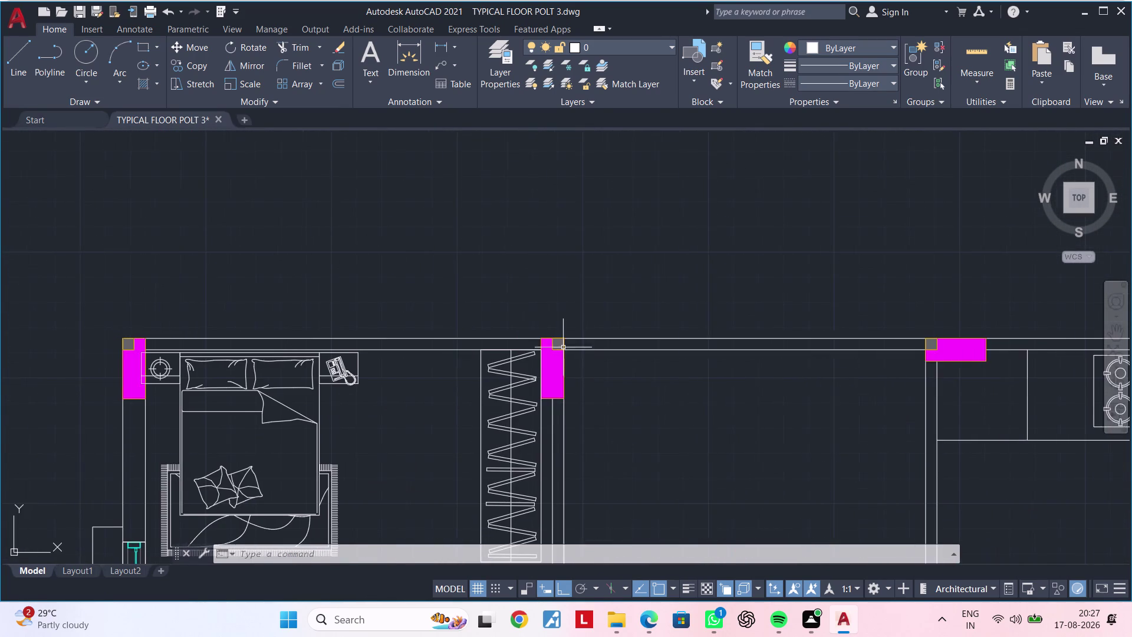
Draw a trial line down from the column corner, then abandon it.
scroll(up, 3)
key(Escape)
key(Escape)
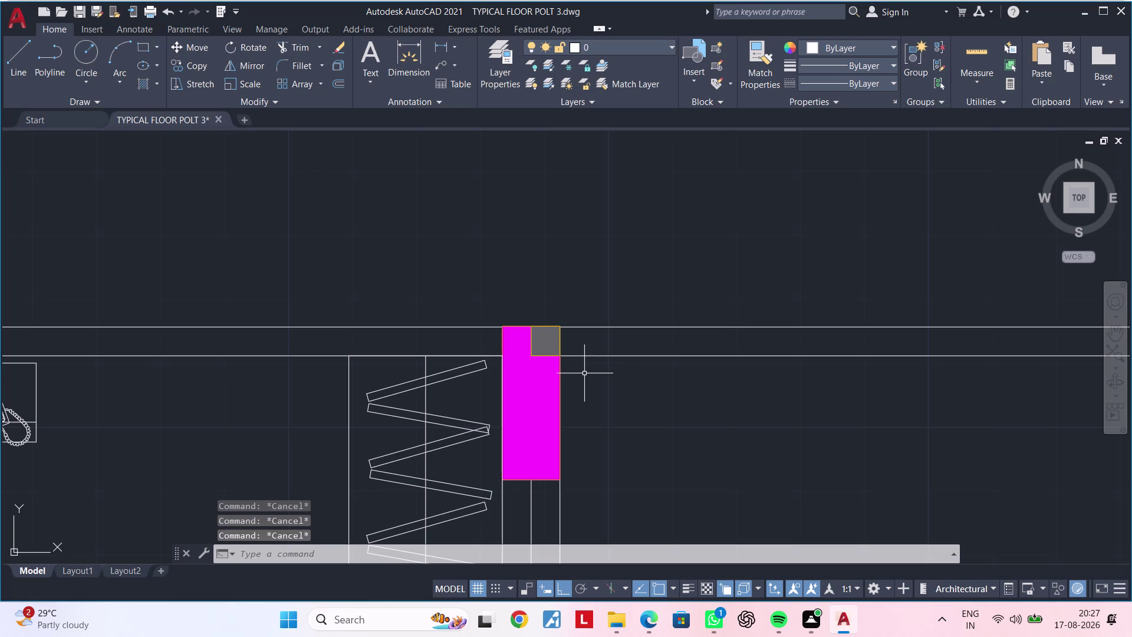
key(Escape)
key(Escape)
key(Escape)
text(L)
key(space)
scroll(up, 3)
click(546, 302)
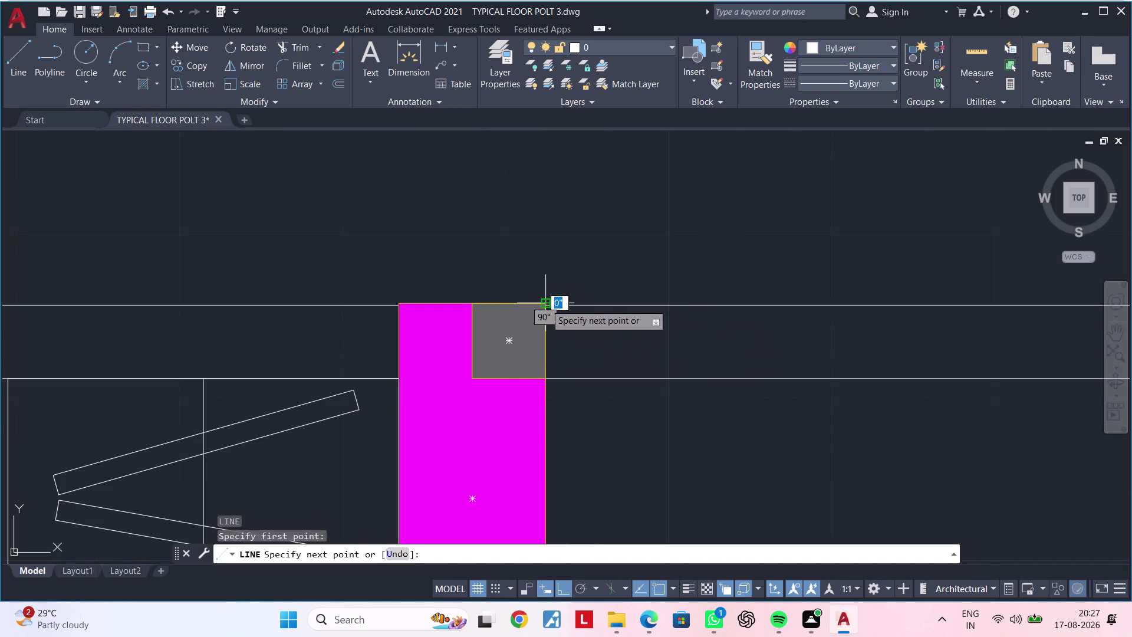
click(548, 382)
key(Escape)
Select the column and its fill for a move, then cancel it.
scroll(up, 3)
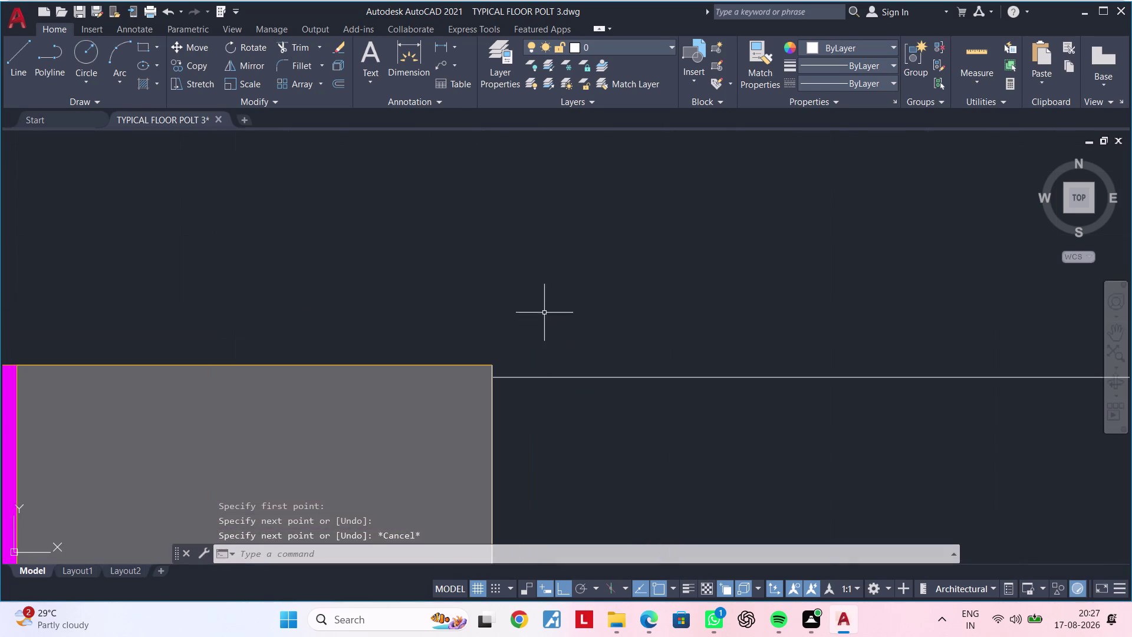
scroll(down, 3)
middle_drag(509, 353, 566, 327)
scroll(down, 3)
middle_drag(845, 456, 765, 354)
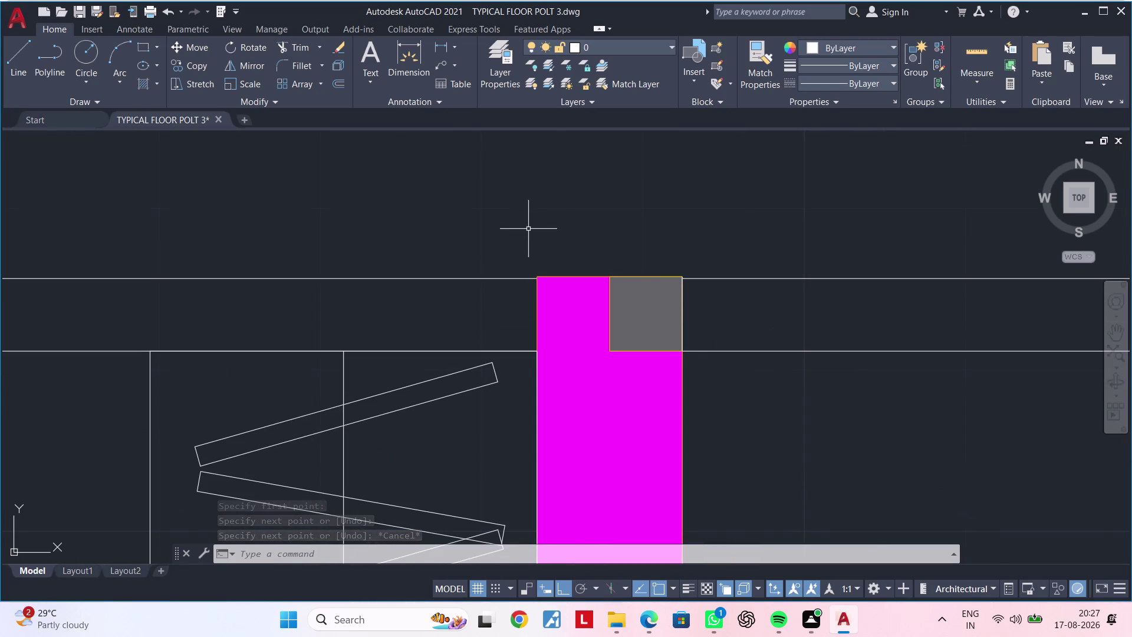
drag(529, 236, 532, 245)
middle_drag(683, 452, 656, 315)
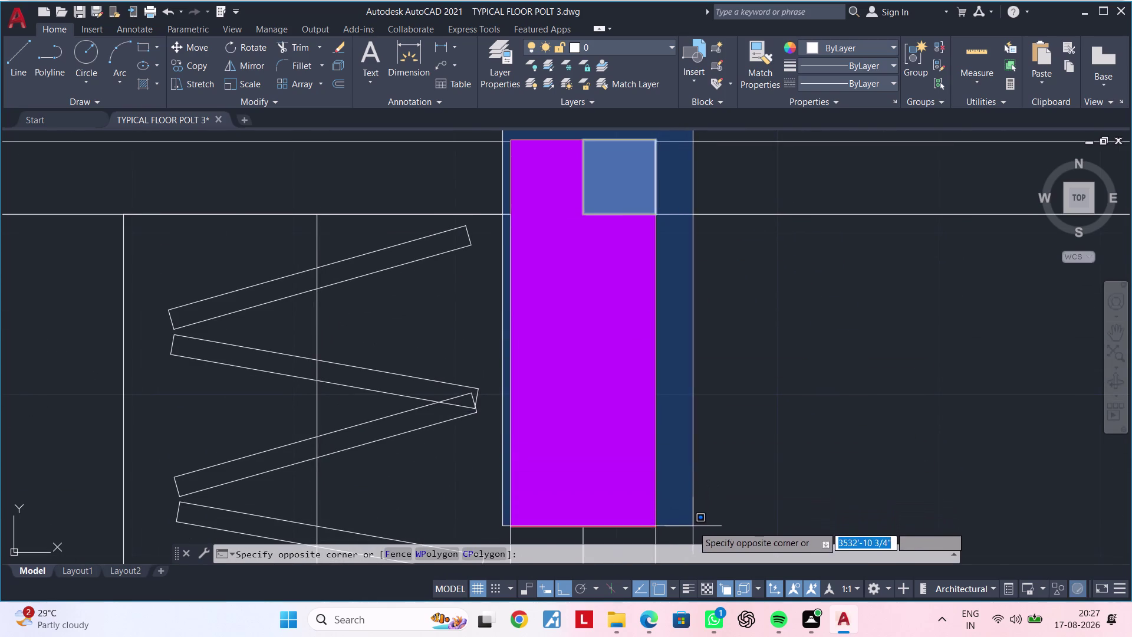
click(695, 534)
key(m)
key(space)
middle_drag(716, 333, 718, 383)
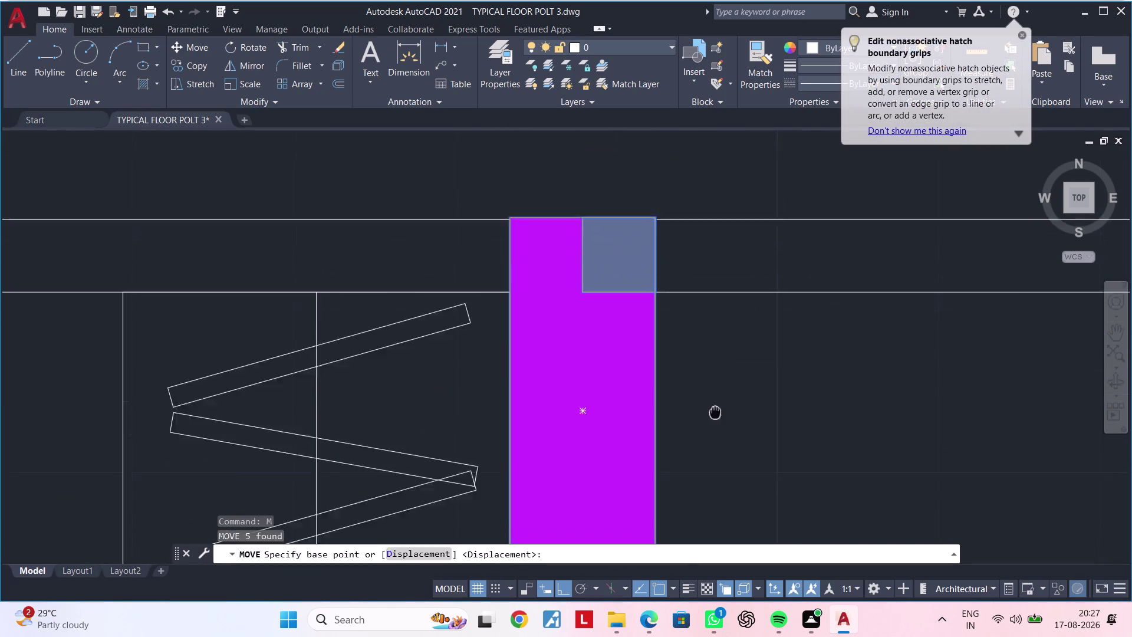
middle_drag(718, 382, 687, 563)
scroll(up, 3)
click(632, 367)
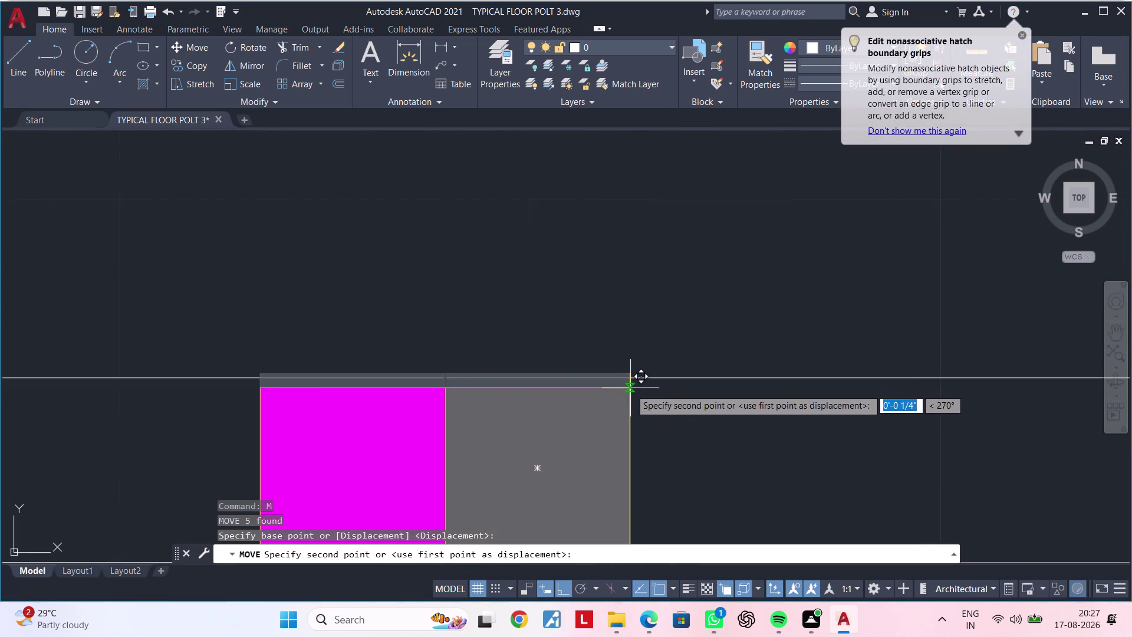
click(628, 375)
scroll(down, 3)
middle_drag(667, 414, 625, 287)
middle_drag(650, 366, 571, 387)
key(Escape)
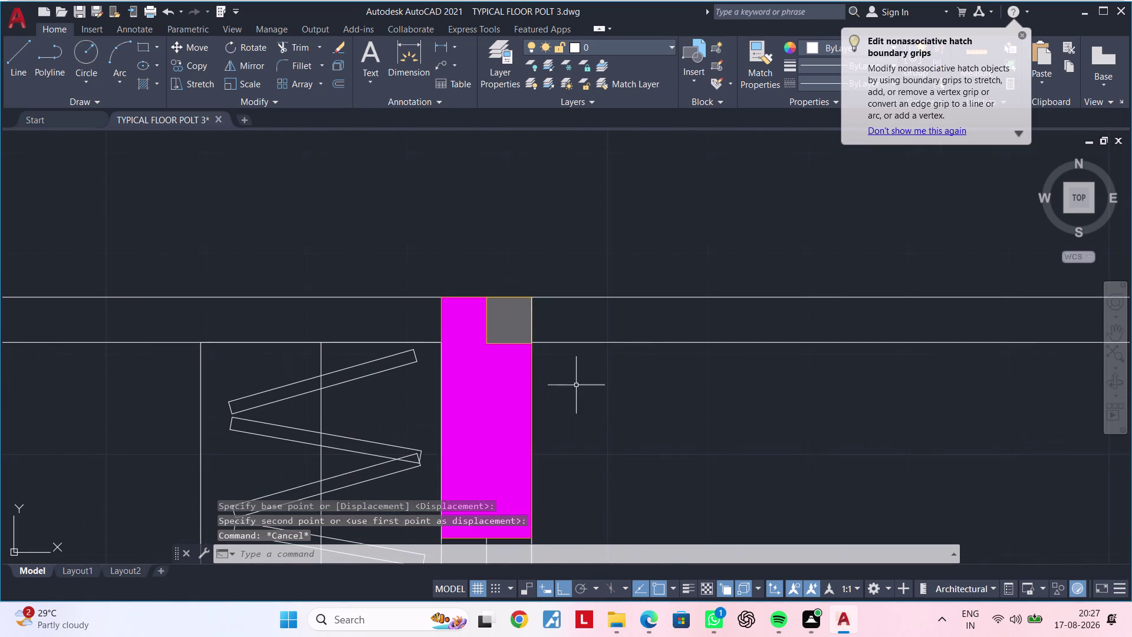
key(Escape)
Offset the wall line beside the column by 4 inches.
text(OF 4)
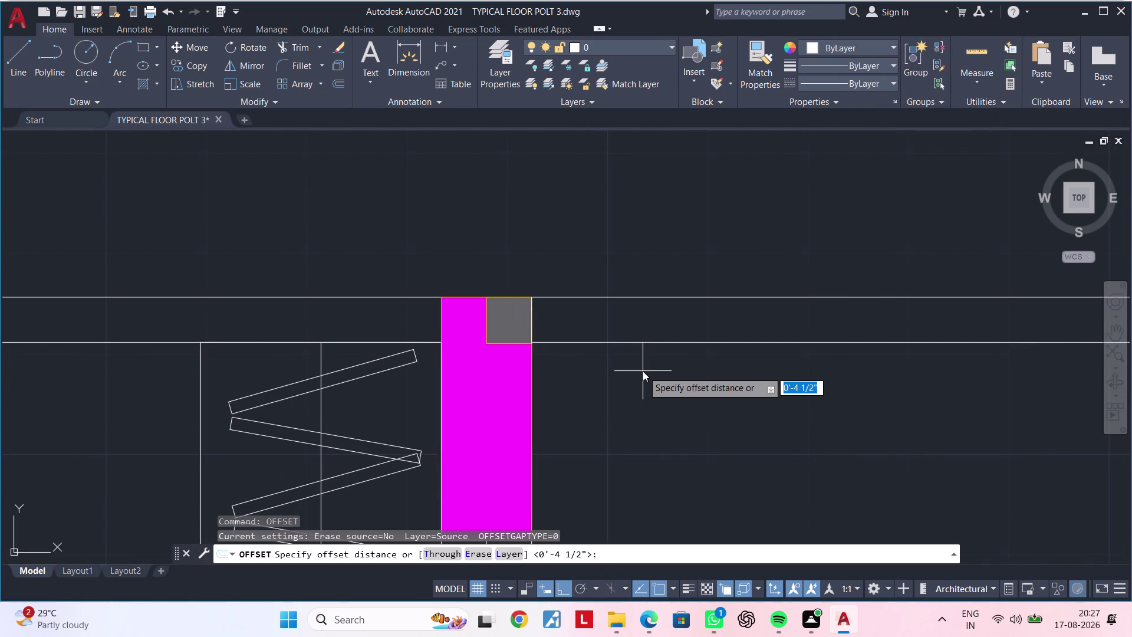
text(')
key(Return)
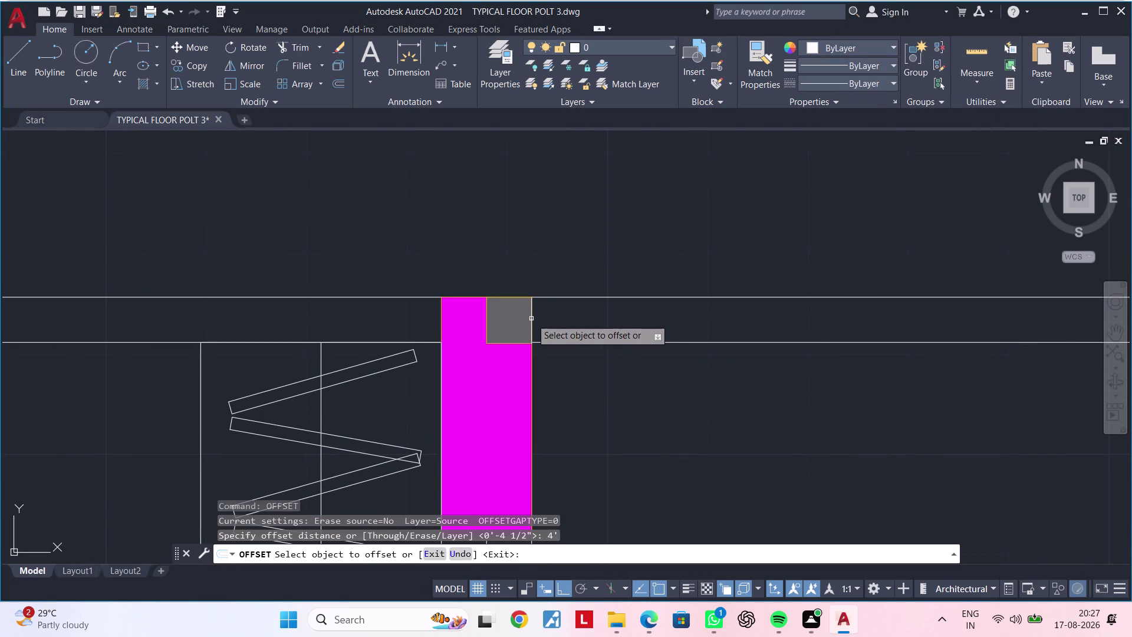
click(531, 318)
click(706, 322)
scroll(down, 3)
middle_drag(633, 327, 498, 327)
key(Escape)
key(Escape)
Trim the top wall lines beside the column with fences to form the opening.
text(TR)
key(space)
click(535, 290)
drag(536, 317, 537, 355)
click(536, 356)
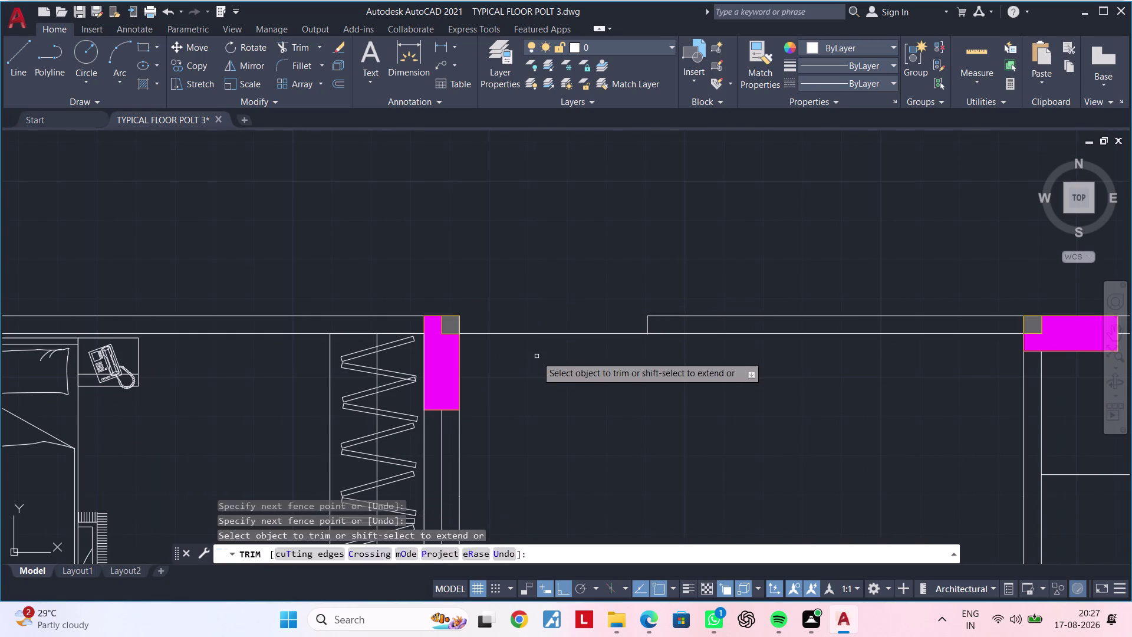
drag(537, 356, 549, 306)
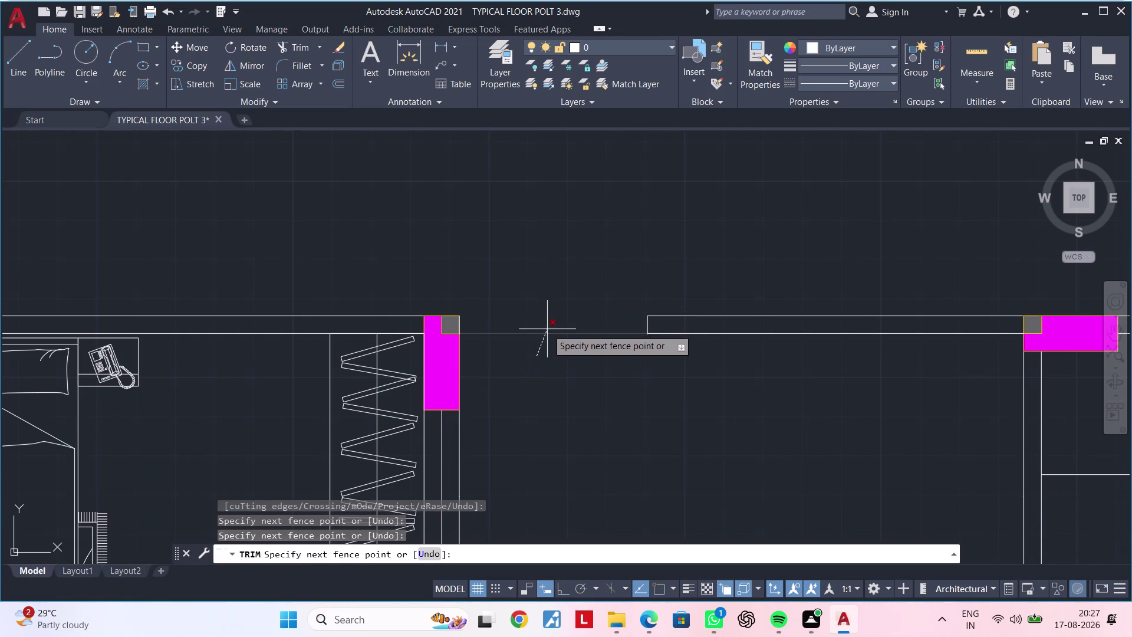
click(550, 297)
scroll(down, 3)
middle_drag(578, 361, 524, 339)
key(Escape)
key(Escape)
middle_drag(524, 338, 588, 318)
key(Escape)
scroll(down, 3)
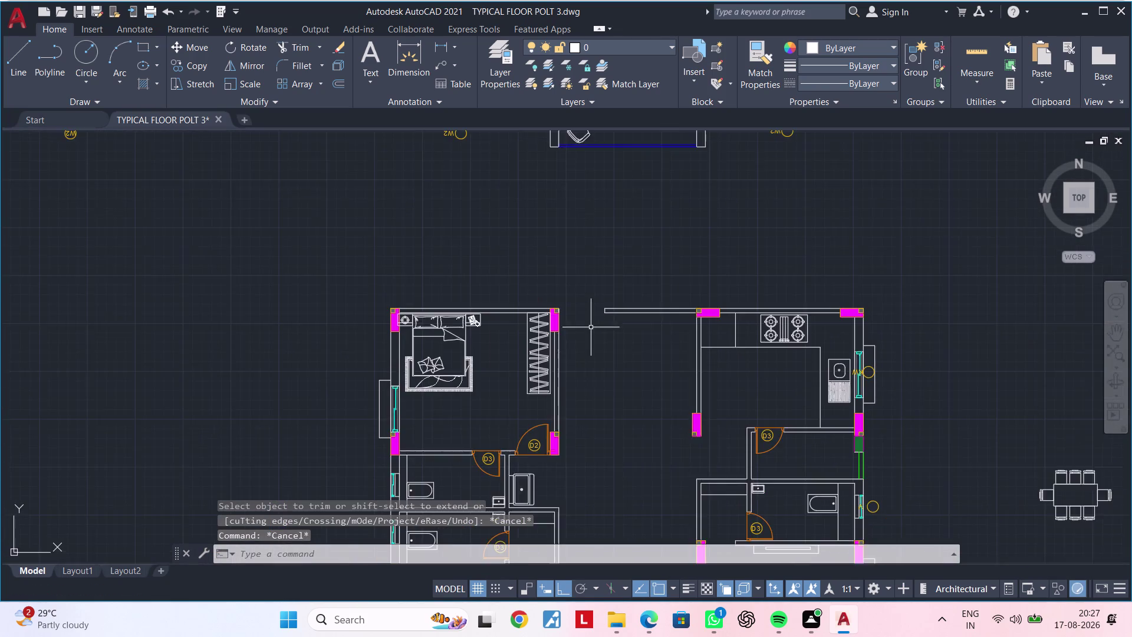
Move the D1 door and its tag into the top-wall opening beside the column.
middle_drag(592, 338, 583, 241)
scroll(down, 3)
middle_drag(615, 333, 607, 331)
scroll(up, 3)
scroll(up, 3)
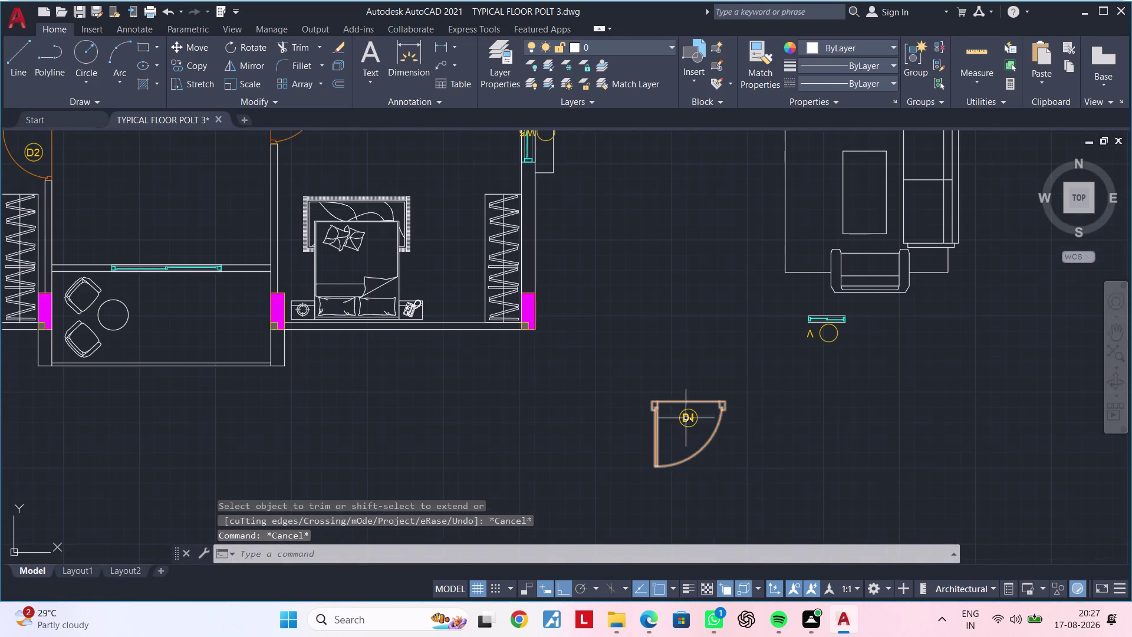
click(651, 385)
click(774, 489)
text(M)
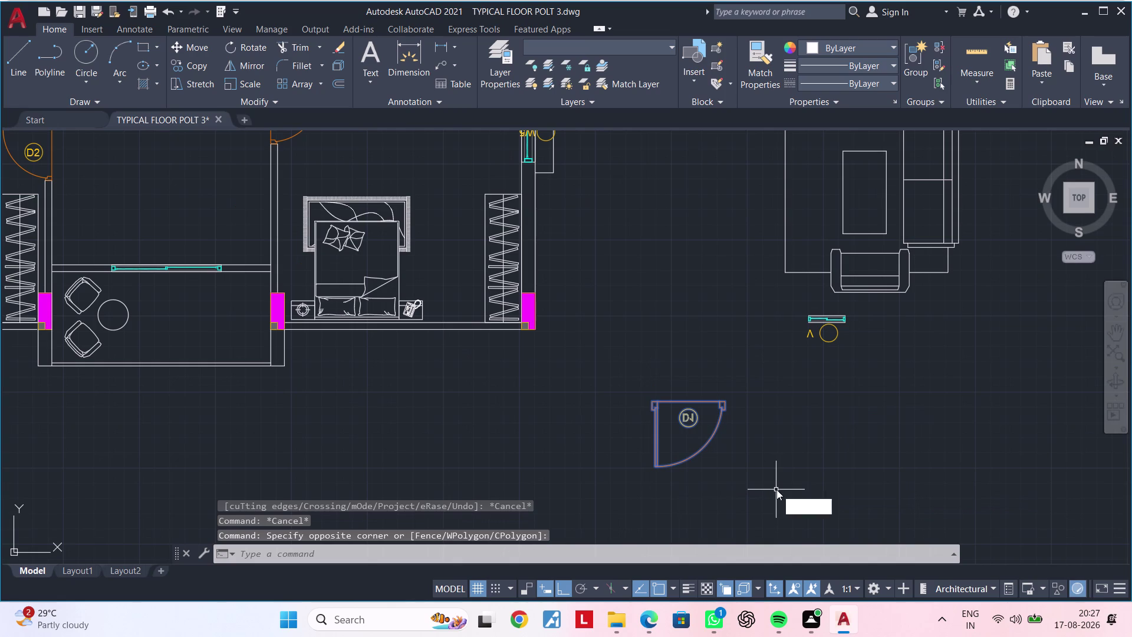
key(space)
scroll(up, 3)
click(715, 419)
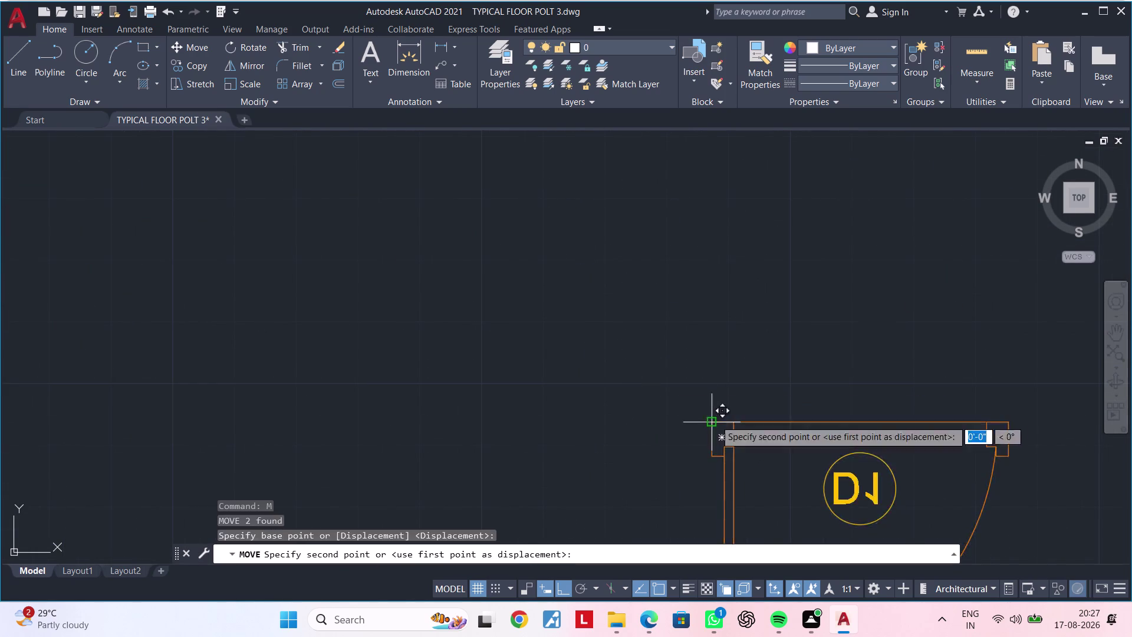
scroll(down, 3)
middle_drag(637, 372, 781, 508)
scroll(up, 3)
middle_drag(437, 249, 477, 347)
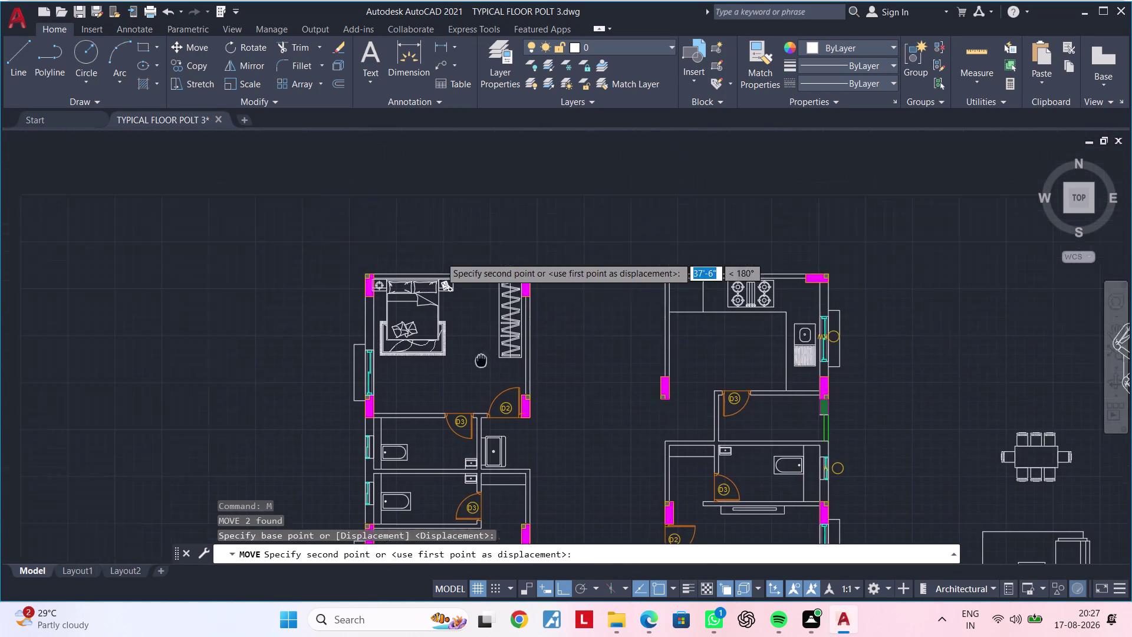
middle_drag(477, 347, 498, 390)
scroll(up, 3)
click(539, 302)
scroll(down, 3)
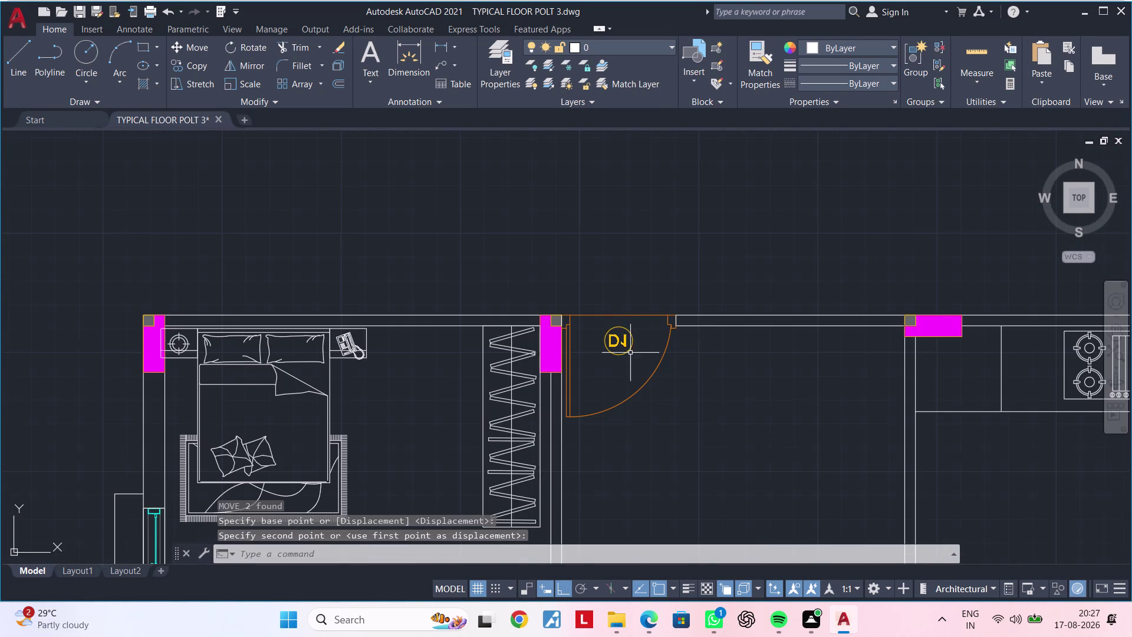
key(Escape)
Delete the D1 tag and pan out to show the whole flat.
scroll(up, 3)
double_click(626, 343)
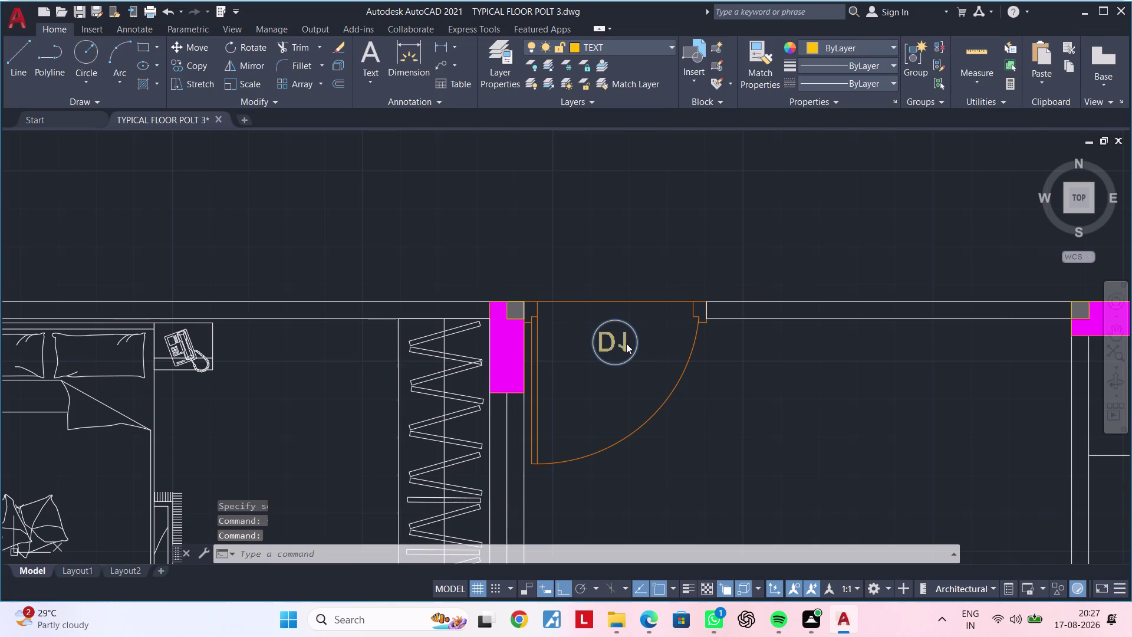
key(Escape)
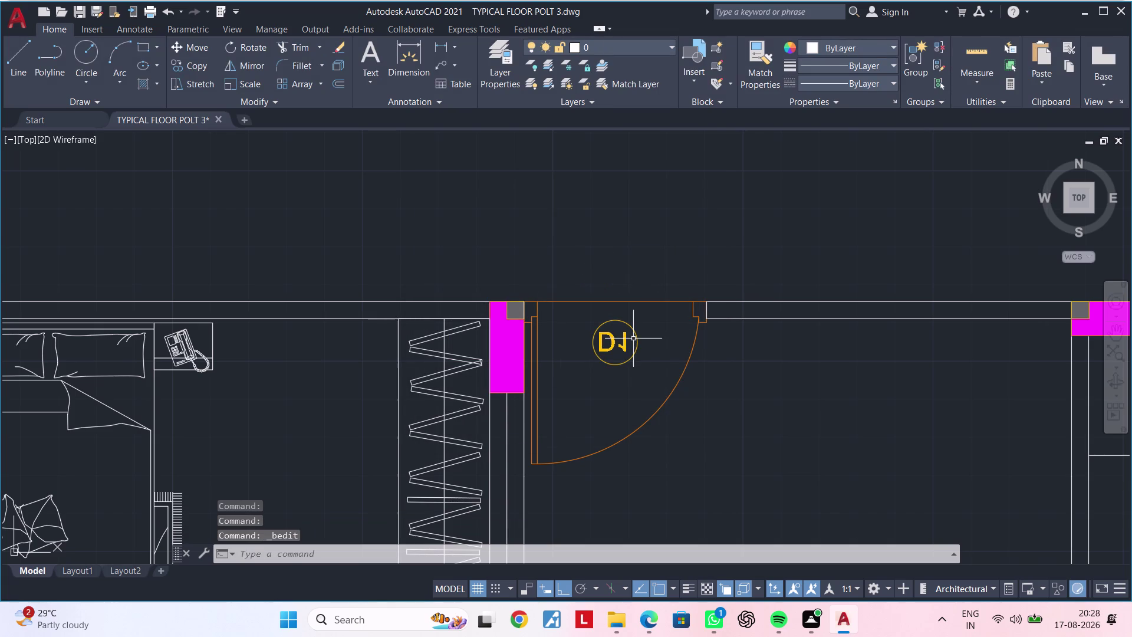
click(634, 339)
click(636, 333)
click(638, 329)
click(594, 356)
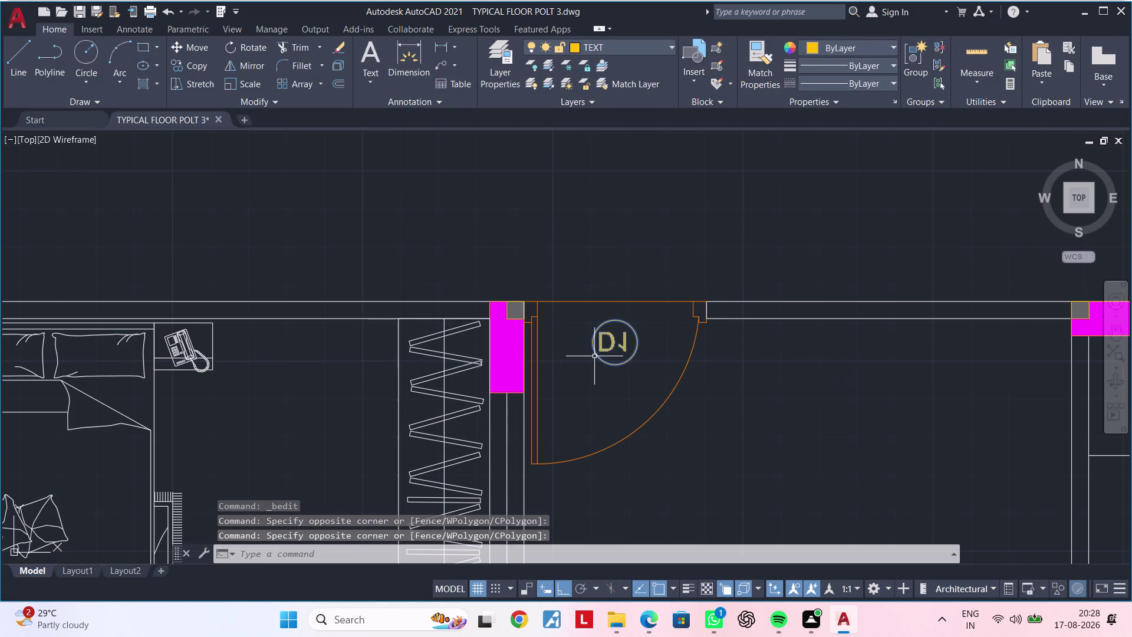
key(Delete)
scroll(down, 3)
scroll(down, 3)
middle_drag(678, 412, 559, 258)
scroll(down, 3)
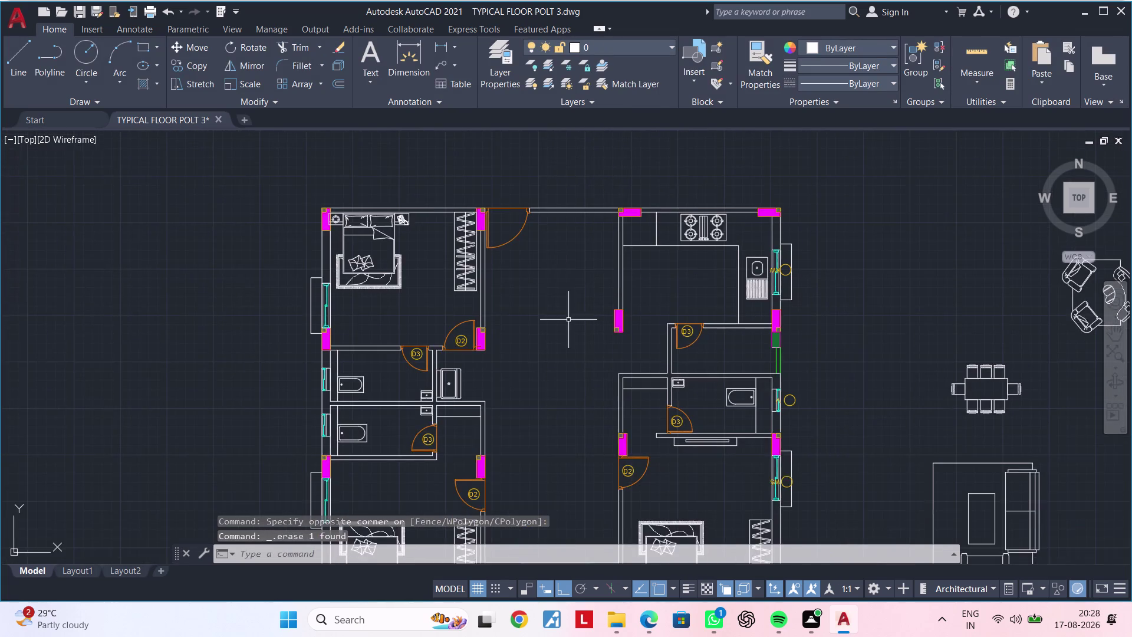
middle_drag(568, 321, 492, 314)
middle_drag(634, 389, 649, 342)
key(Escape)
key(Escape)
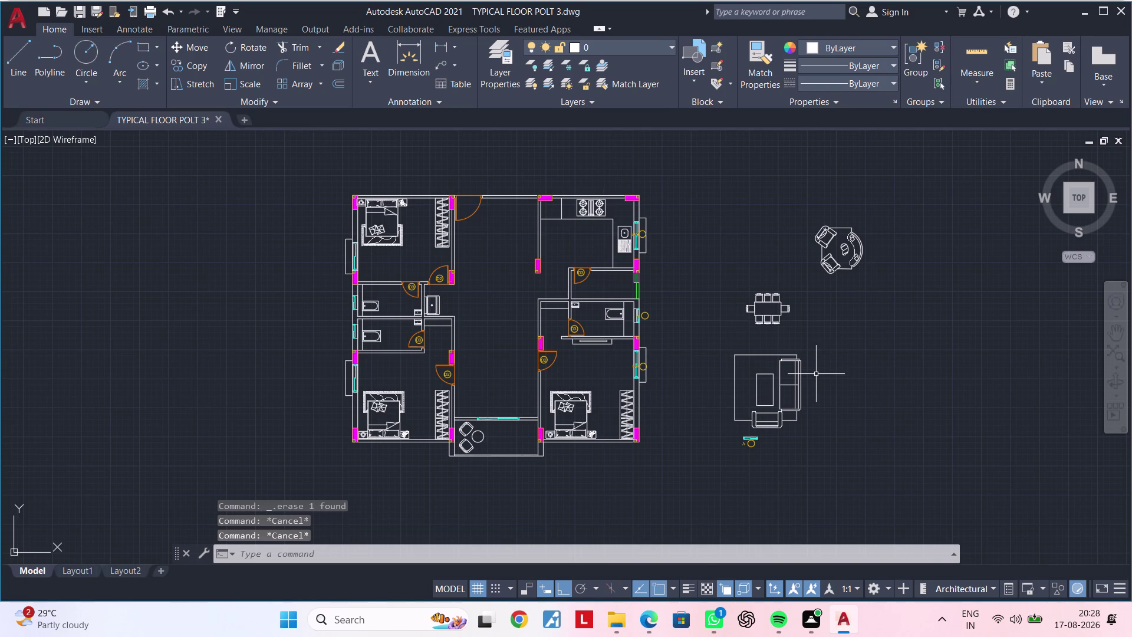
Delete the tag circle and the A label next to the loose window.
middle_drag(820, 399, 803, 376)
scroll(up, 3)
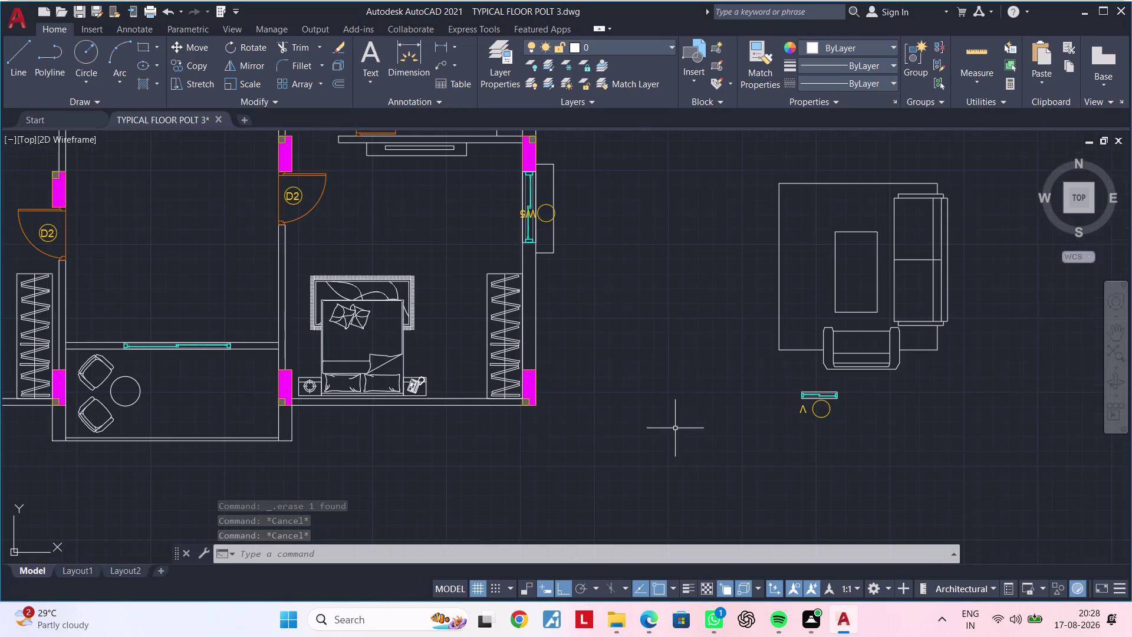
scroll(up, 3)
click(810, 410)
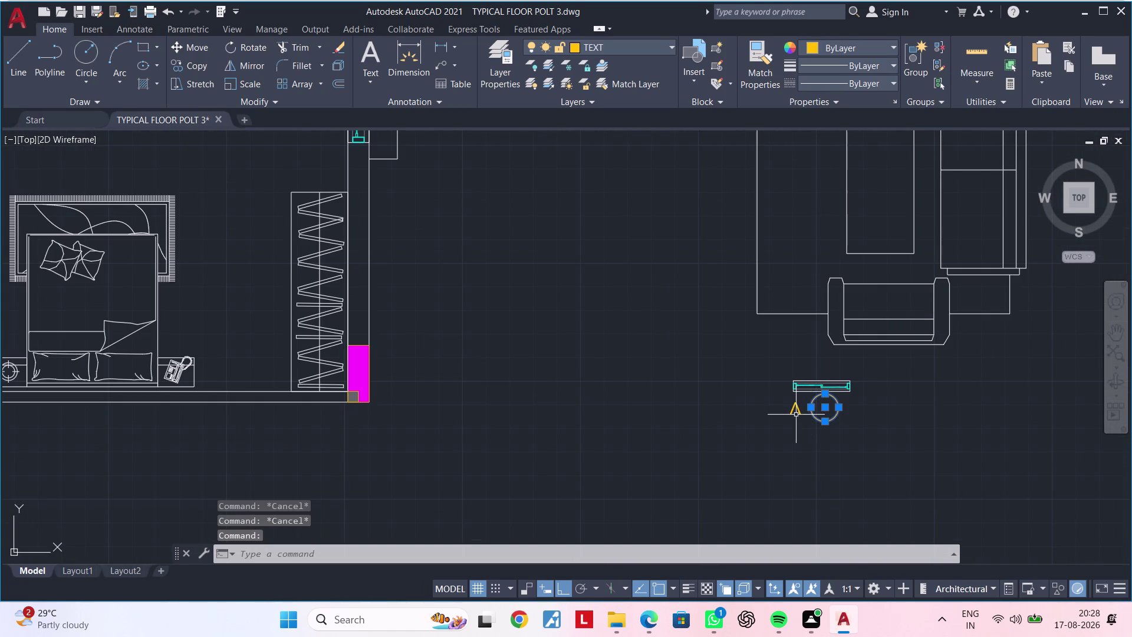
key(Delete)
click(789, 408)
click(797, 412)
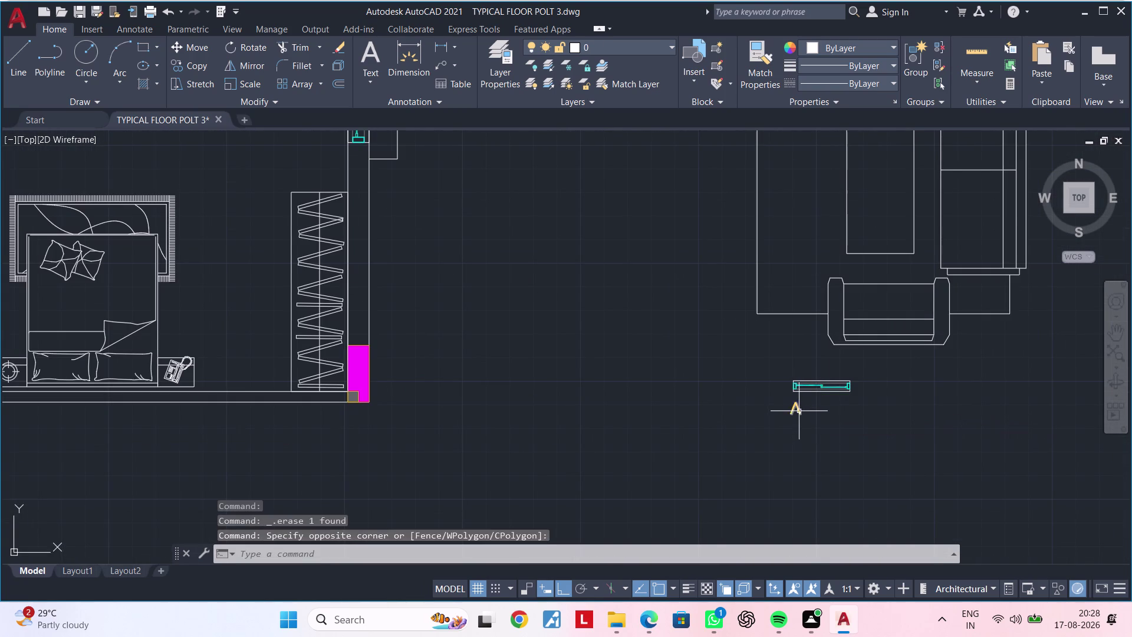
click(799, 411)
key(Delete)
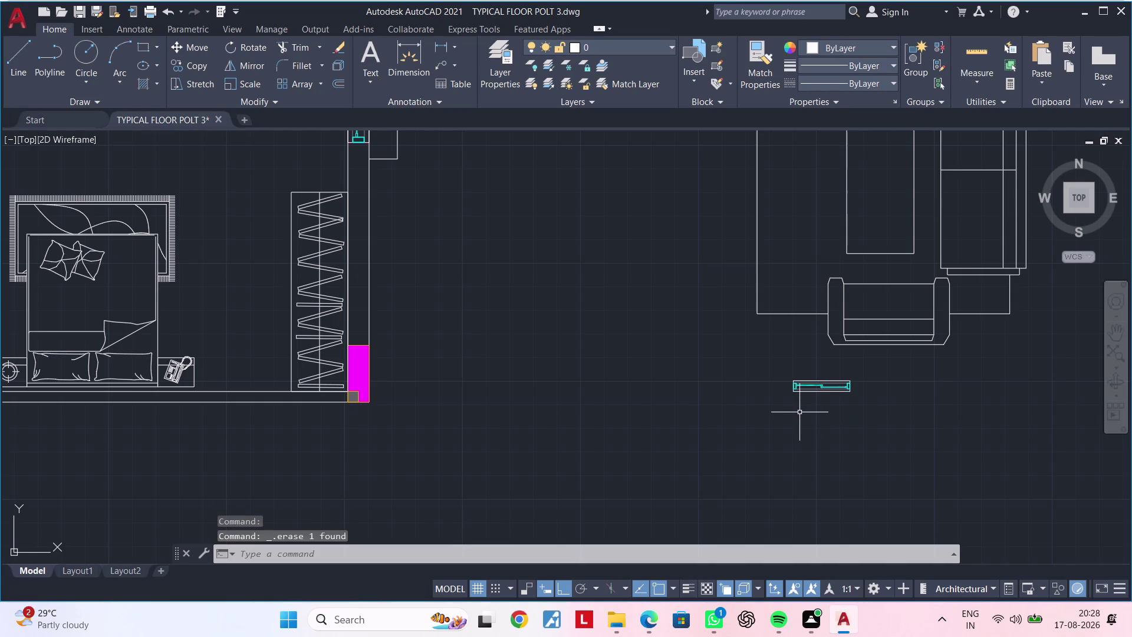
Select the sliding window and move it by its corner toward the floor plan.
middle_drag(832, 412, 742, 419)
scroll(up, 3)
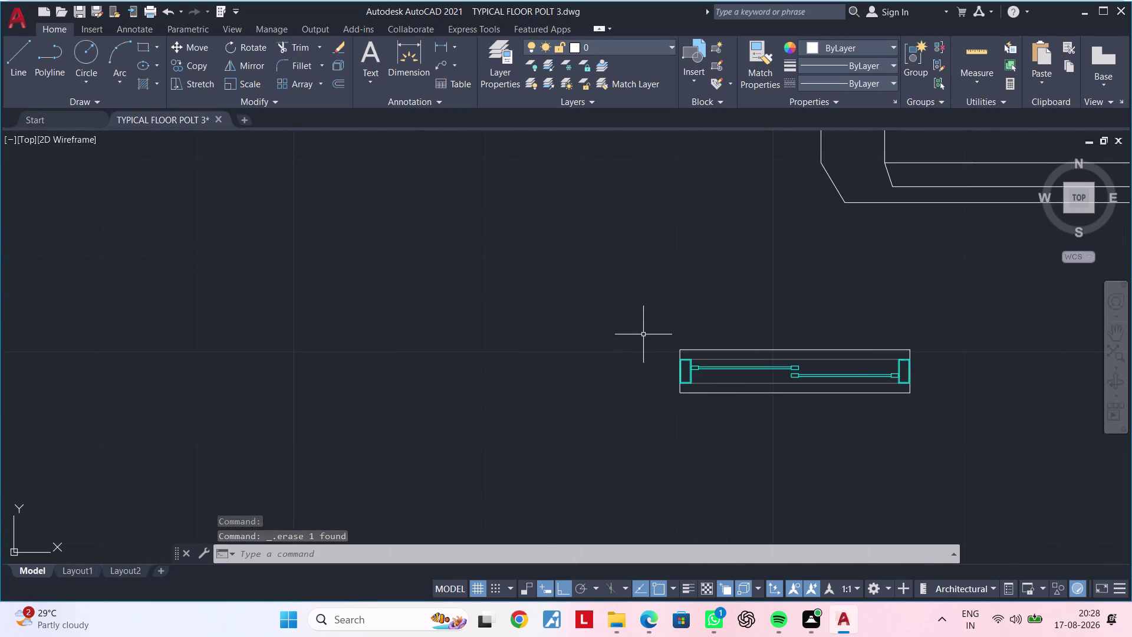
click(633, 306)
drag(635, 306, 642, 317)
drag(633, 308, 639, 314)
click(966, 425)
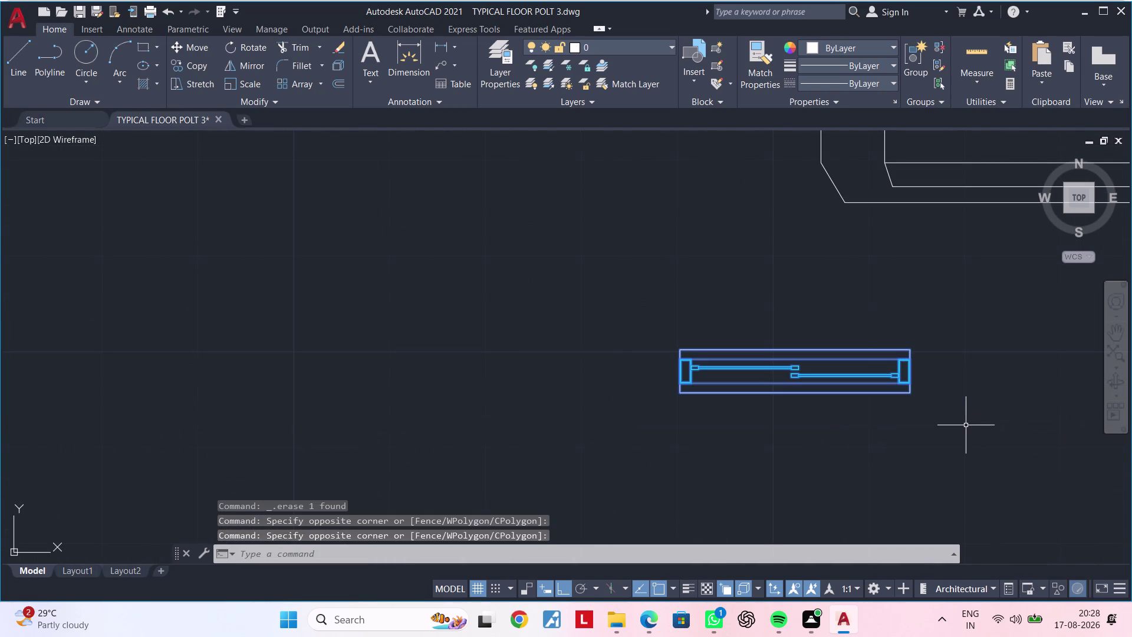
text(M)
key(space)
click(912, 350)
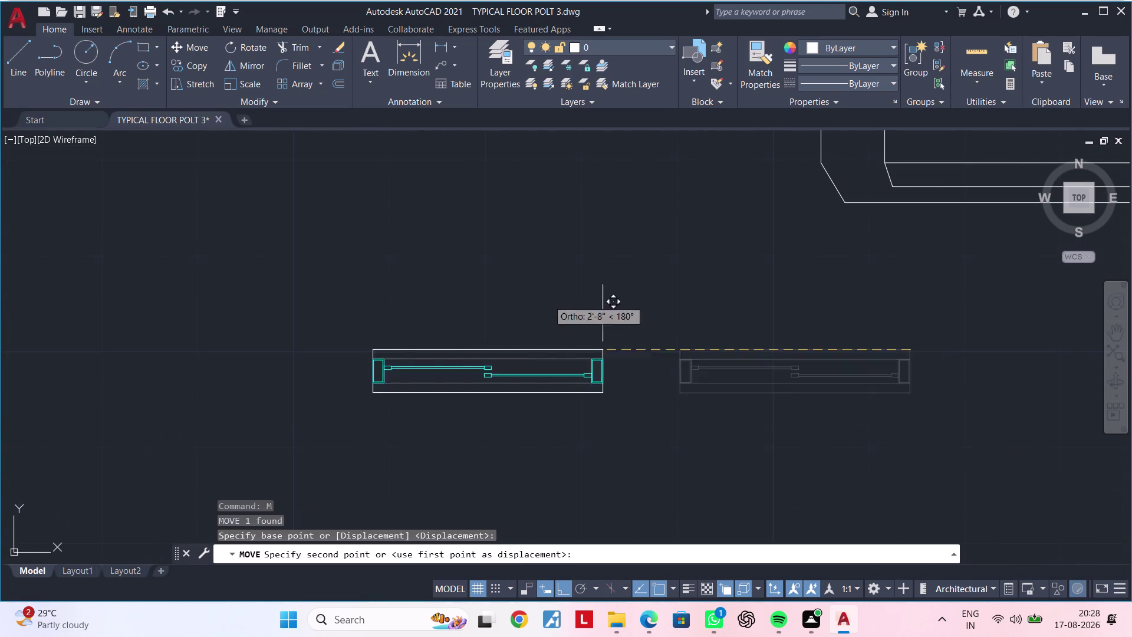
scroll(down, 3)
middle_drag(518, 292, 733, 553)
scroll(down, 3)
middle_drag(519, 317, 603, 479)
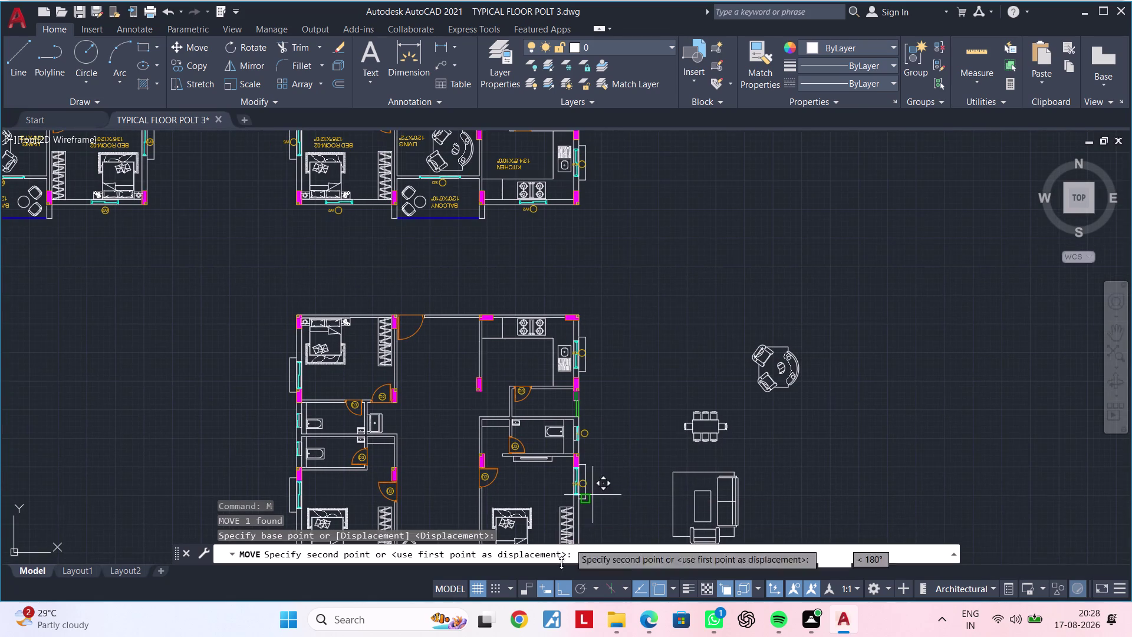
click(565, 581)
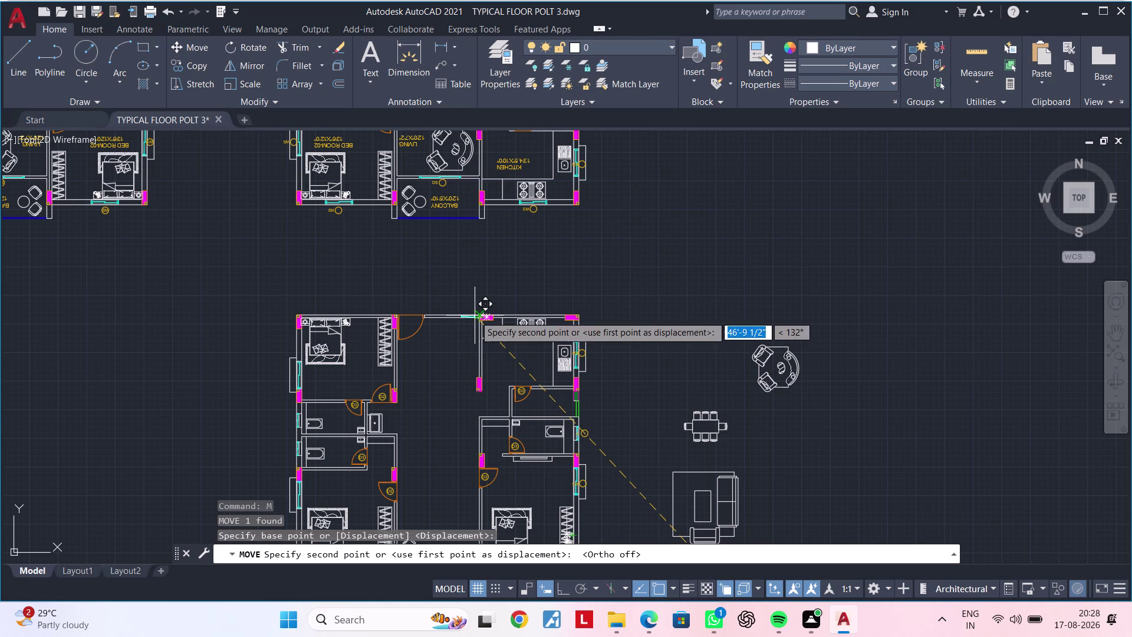
Drop the window into the top wall left of the kitchen column, then review the lower flat.
scroll(up, 3)
scroll(up, 3)
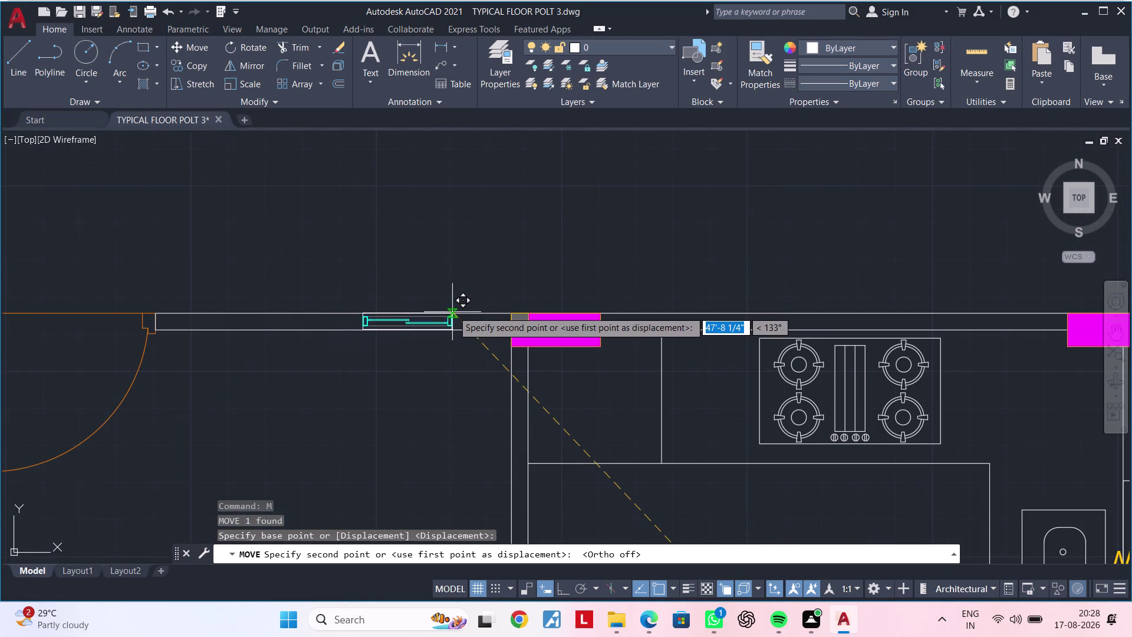
scroll(up, 3)
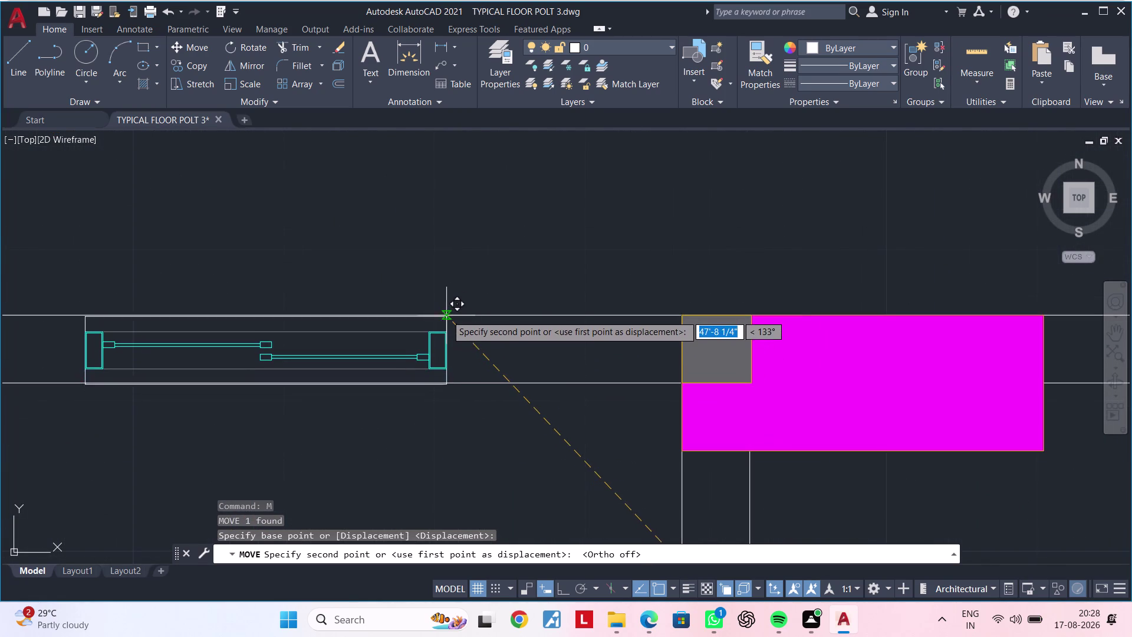
scroll(up, 3)
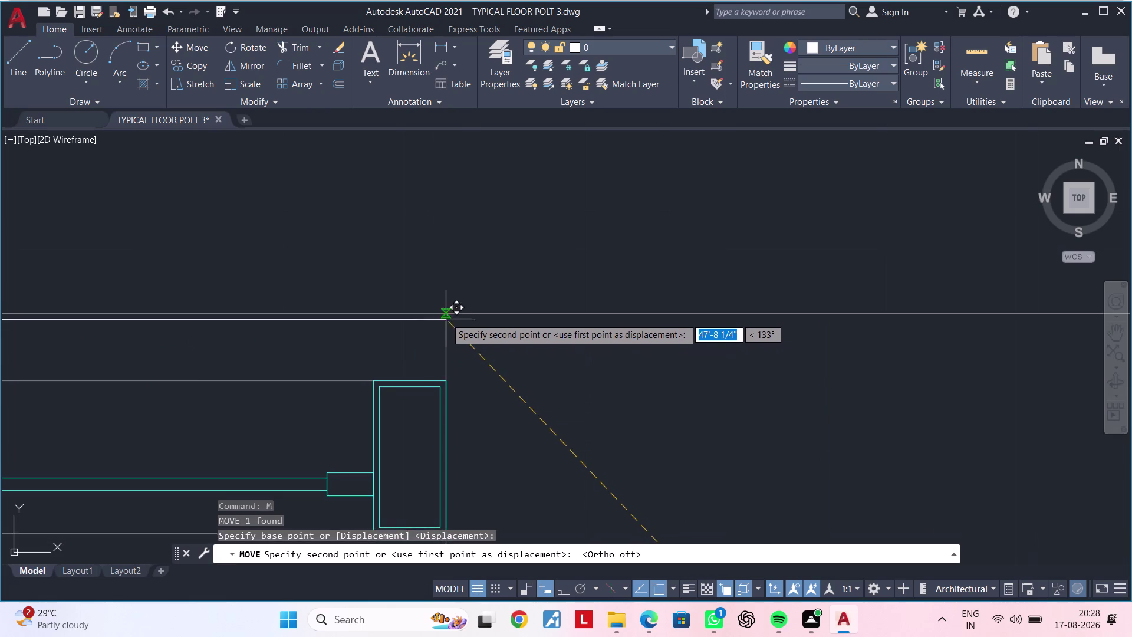
click(445, 313)
scroll(down, 3)
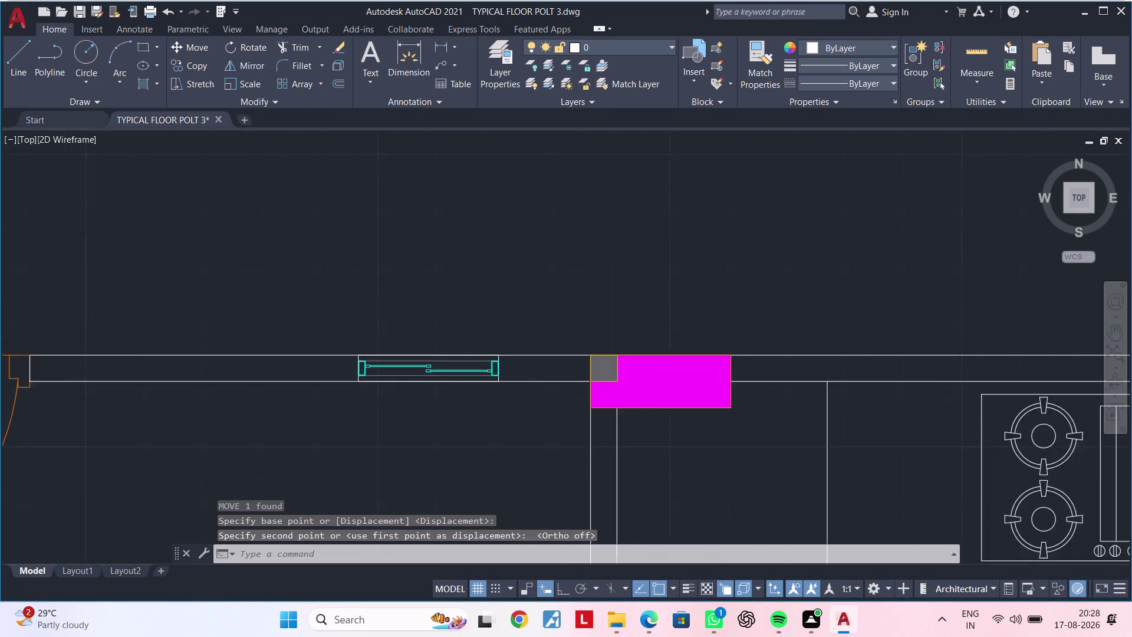
middle_drag(521, 384, 607, 299)
scroll(down, 3)
middle_drag(596, 377, 573, 289)
middle_drag(553, 357, 560, 256)
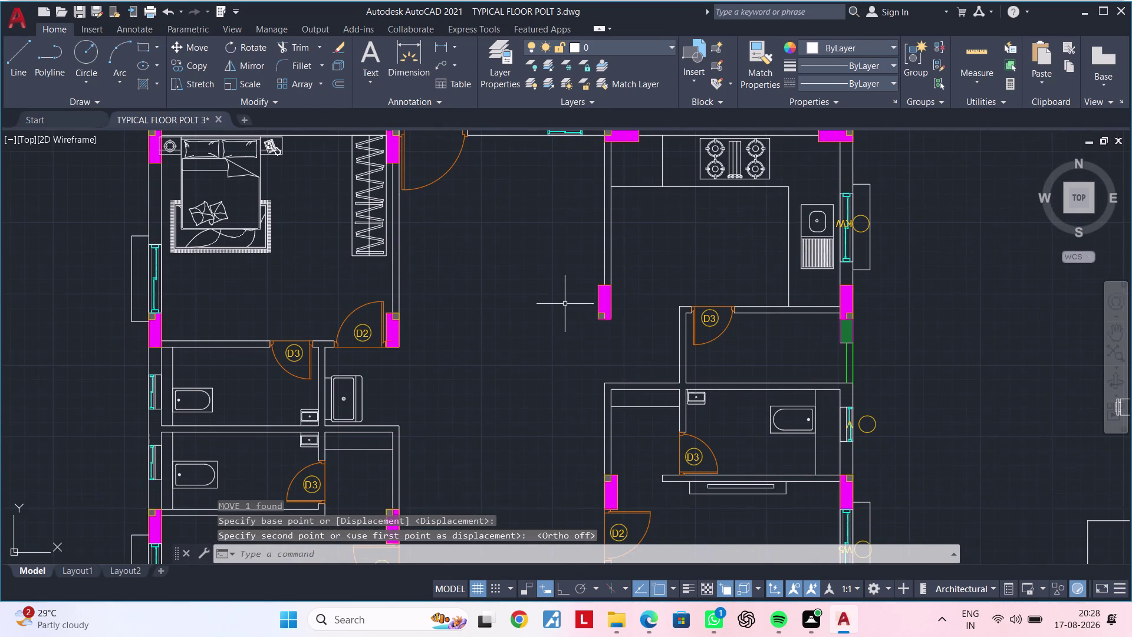
scroll(down, 3)
middle_drag(556, 335, 538, 232)
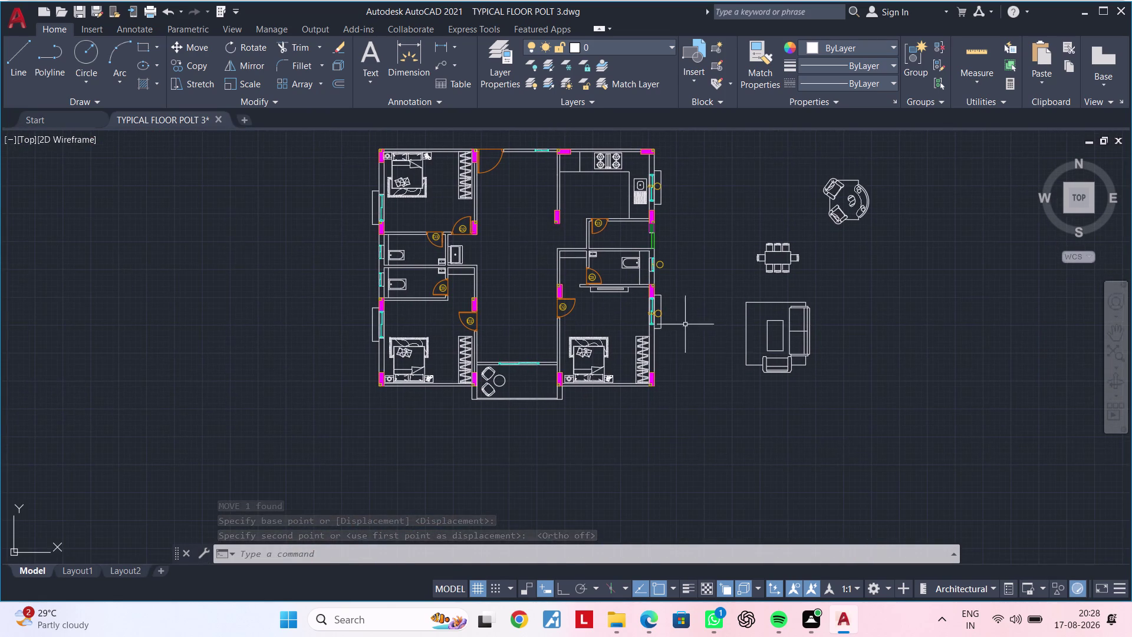
Select the sofa set and start moving it, then cancel the move.
middle_drag(874, 318, 842, 397)
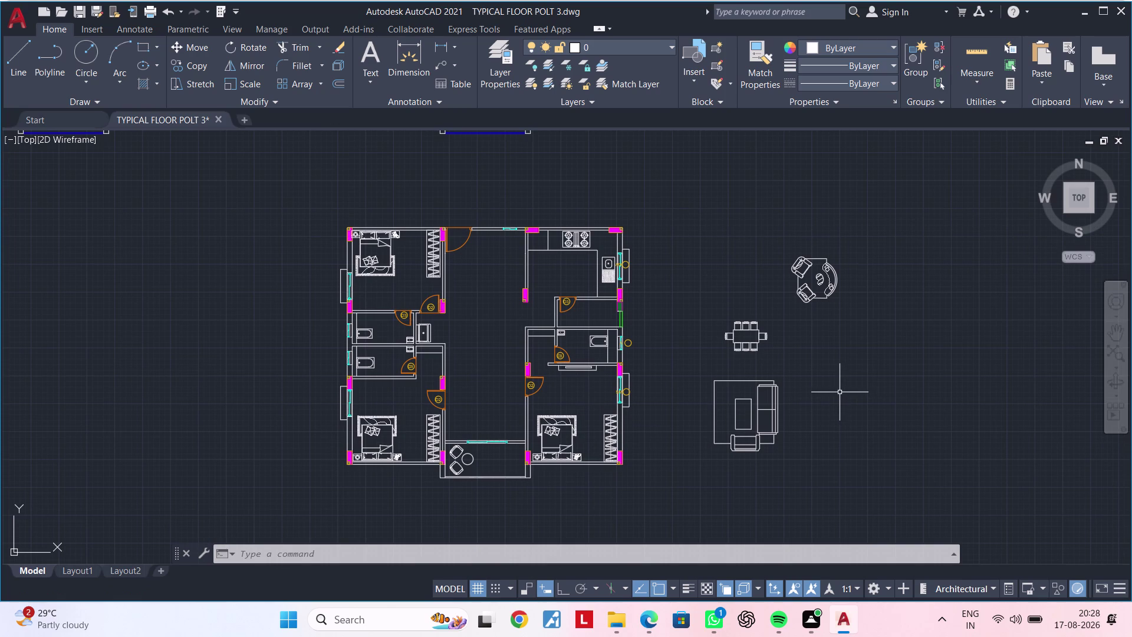
middle_drag(817, 420, 794, 372)
click(677, 319)
click(788, 428)
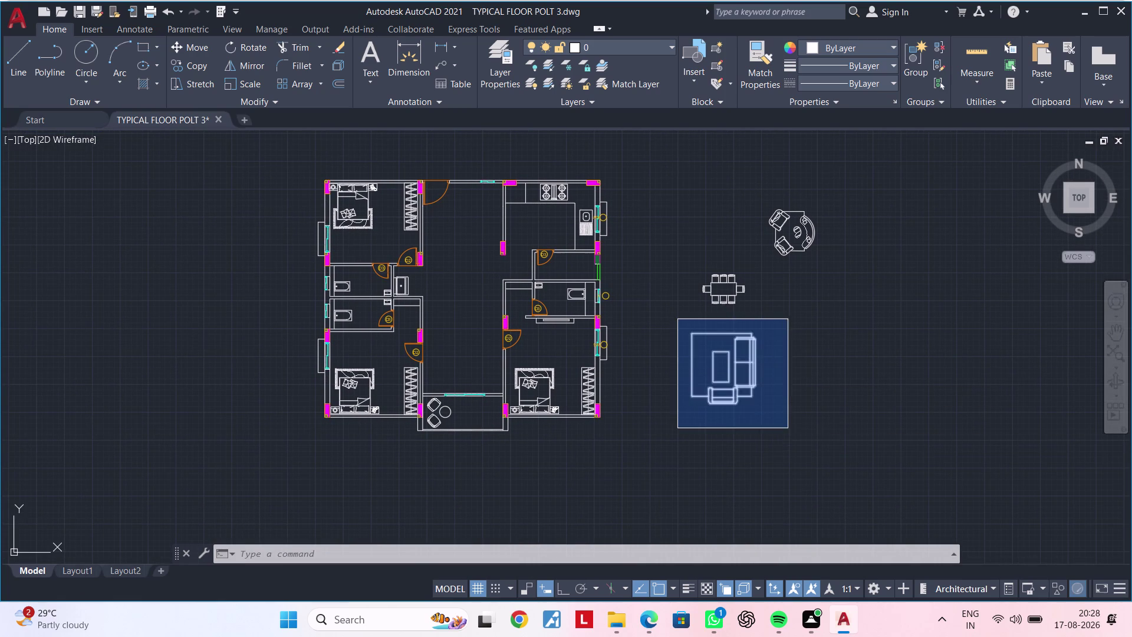
text(M)
key(space)
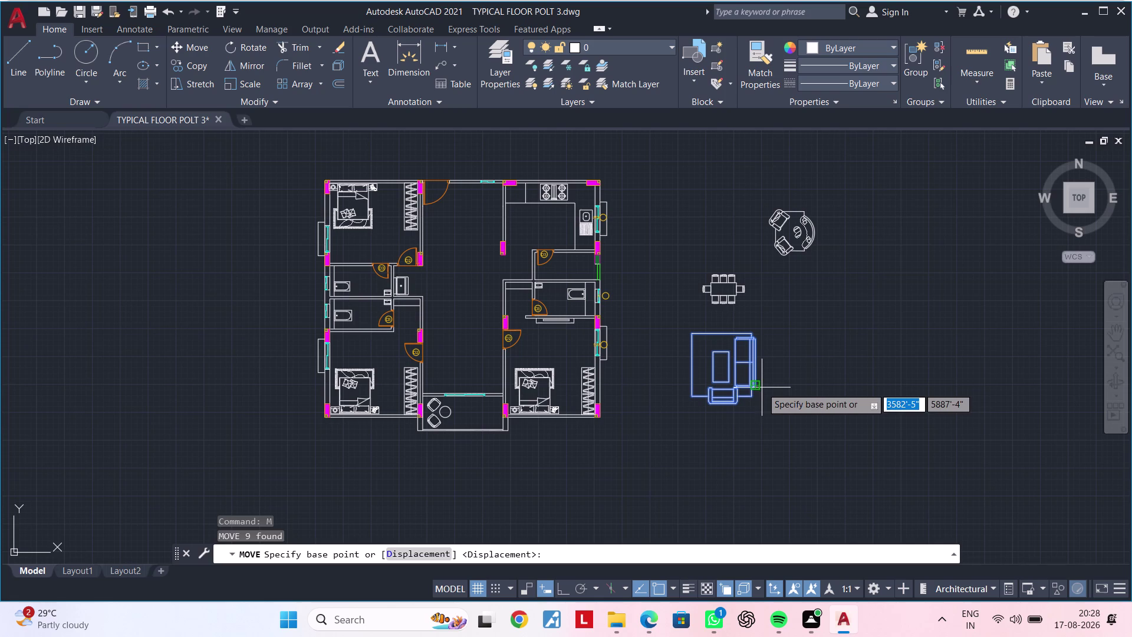
middle_drag(782, 408, 766, 441)
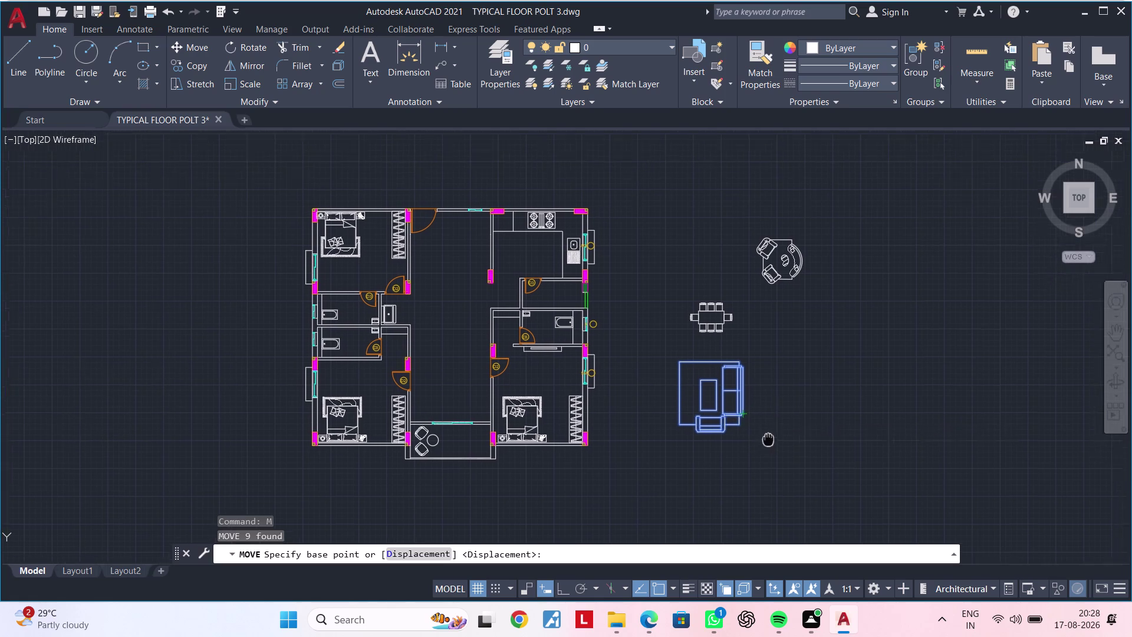
middle_drag(767, 441, 763, 450)
key(Escape)
Move the dining table set into the lower flat's central hall.
drag(671, 300, 676, 304)
click(736, 349)
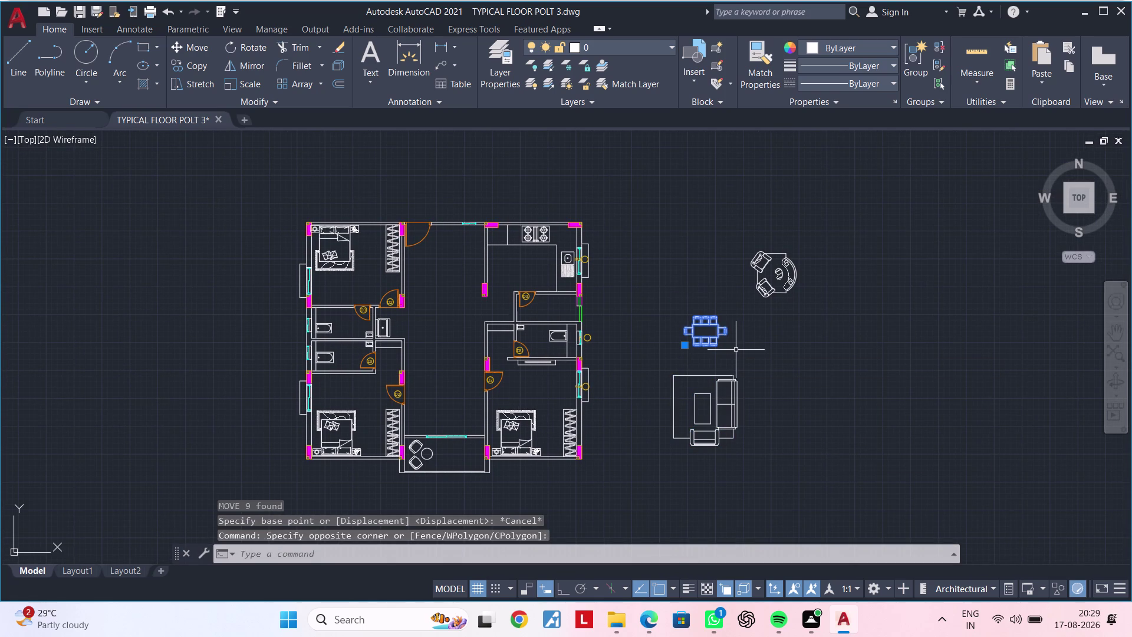
text(M)
key(space)
click(720, 338)
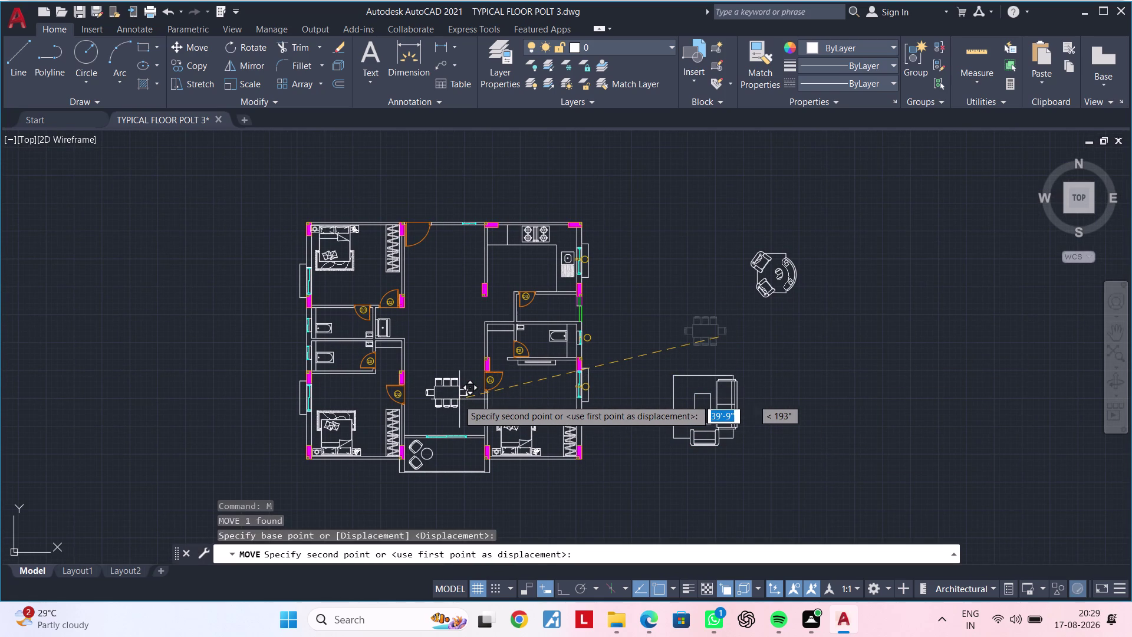
scroll(up, 3)
click(453, 370)
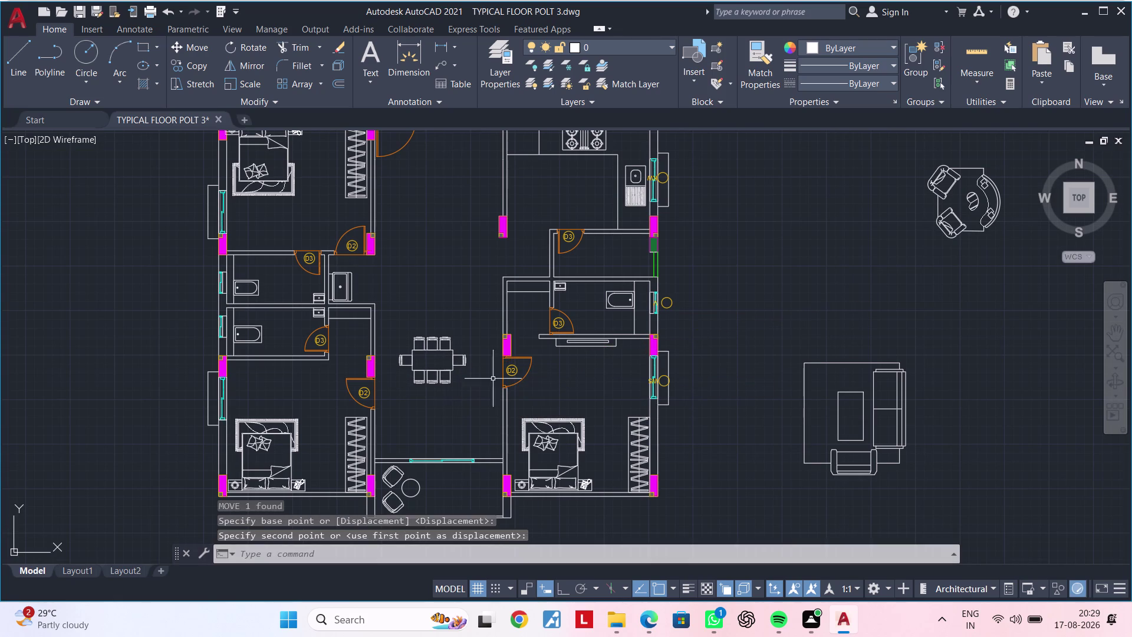
Clear the selection and window-select the sofa set.
key(Escape)
key(Escape)
middle_drag(772, 386, 671, 351)
key(Escape)
click(677, 304)
click(857, 452)
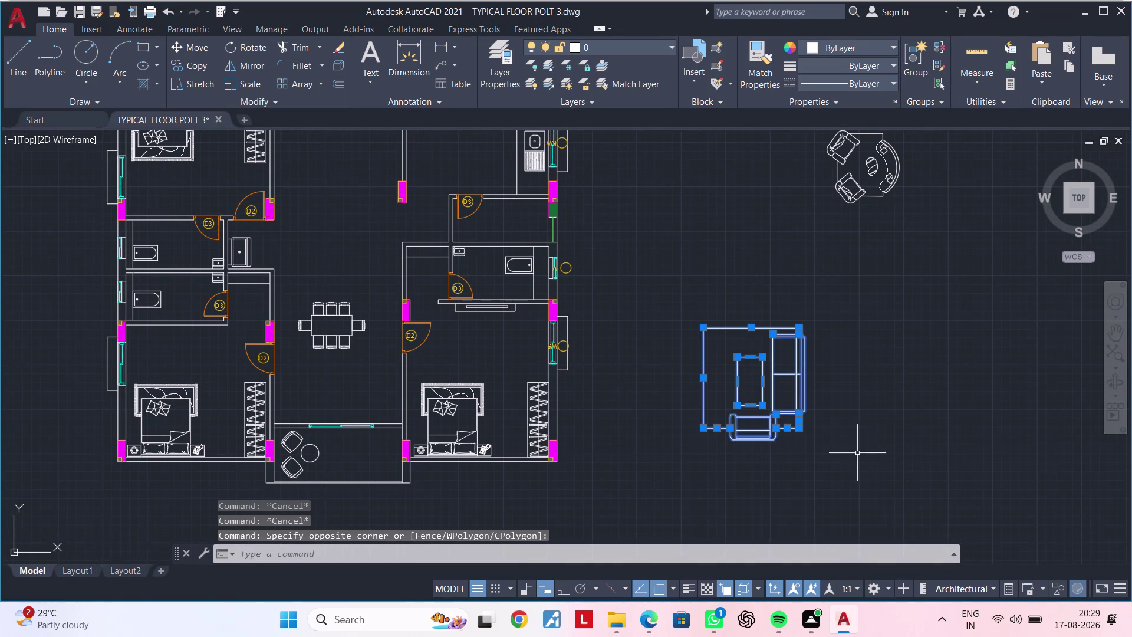
Mirror the sofa set with MI, erasing the original.
text(MI)
key(space)
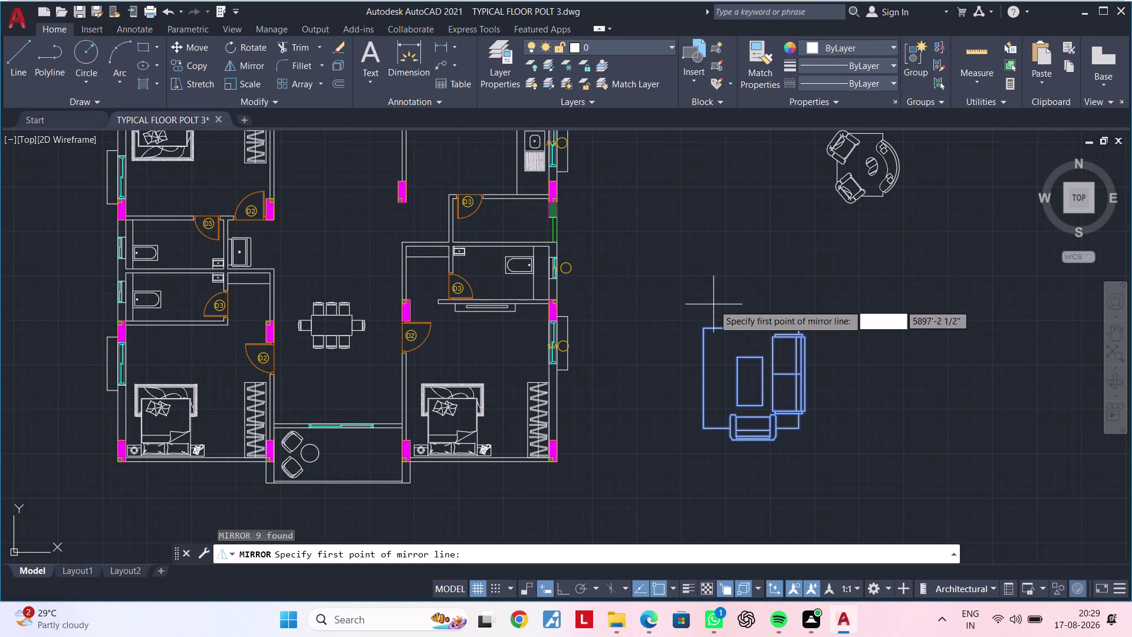
drag(697, 295, 703, 295)
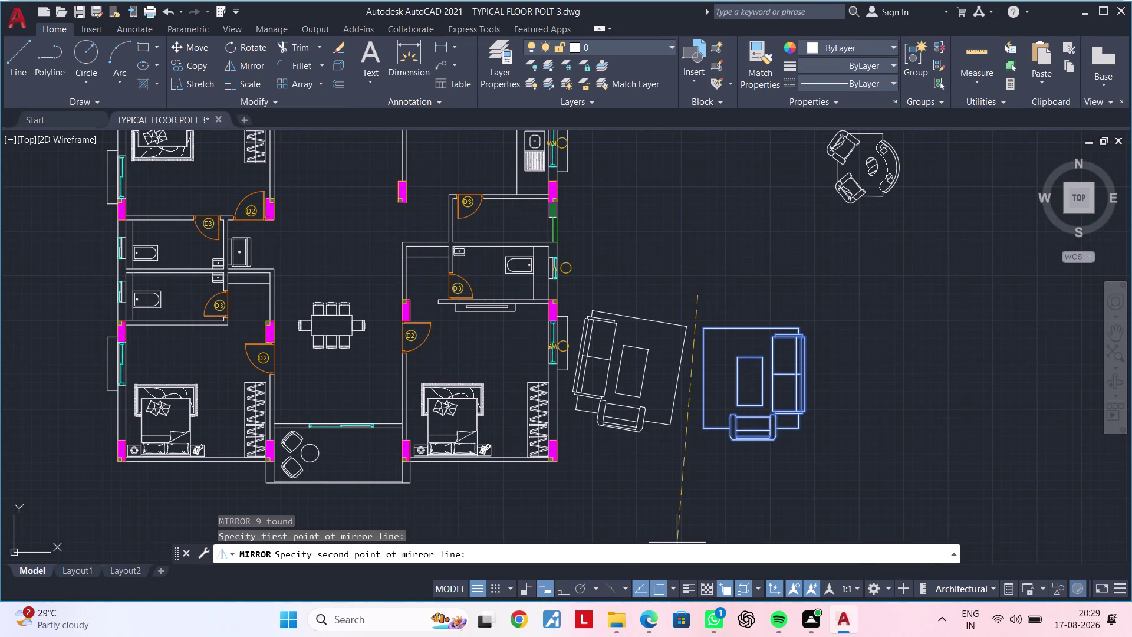
click(568, 592)
click(867, 308)
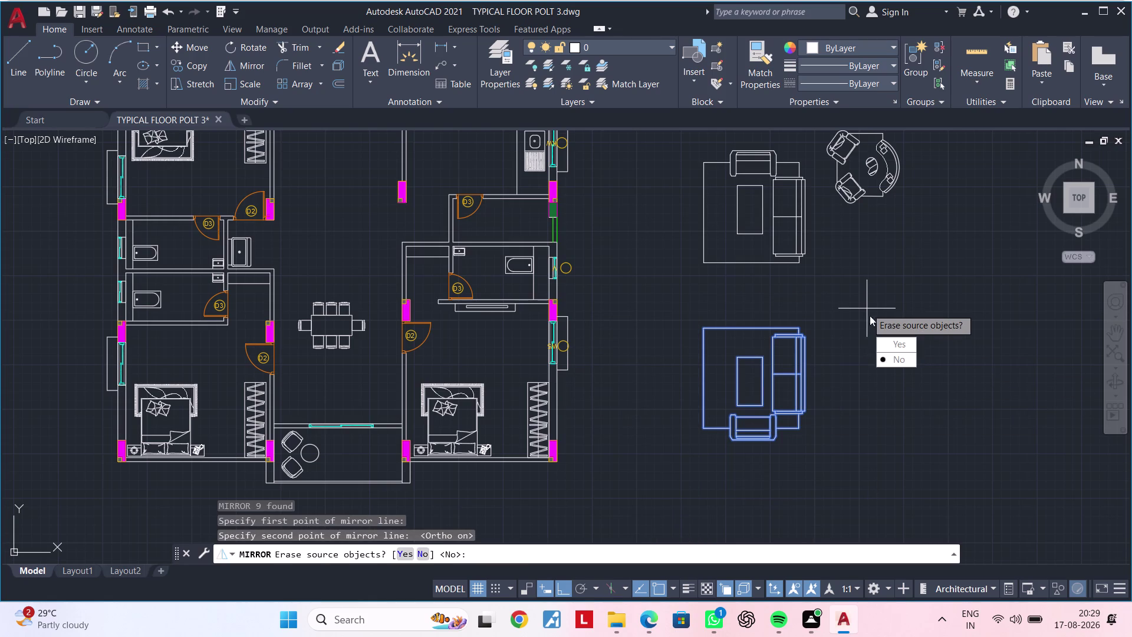
drag(901, 345, 866, 308)
middle_drag(840, 295, 818, 359)
middle_drag(798, 330, 796, 335)
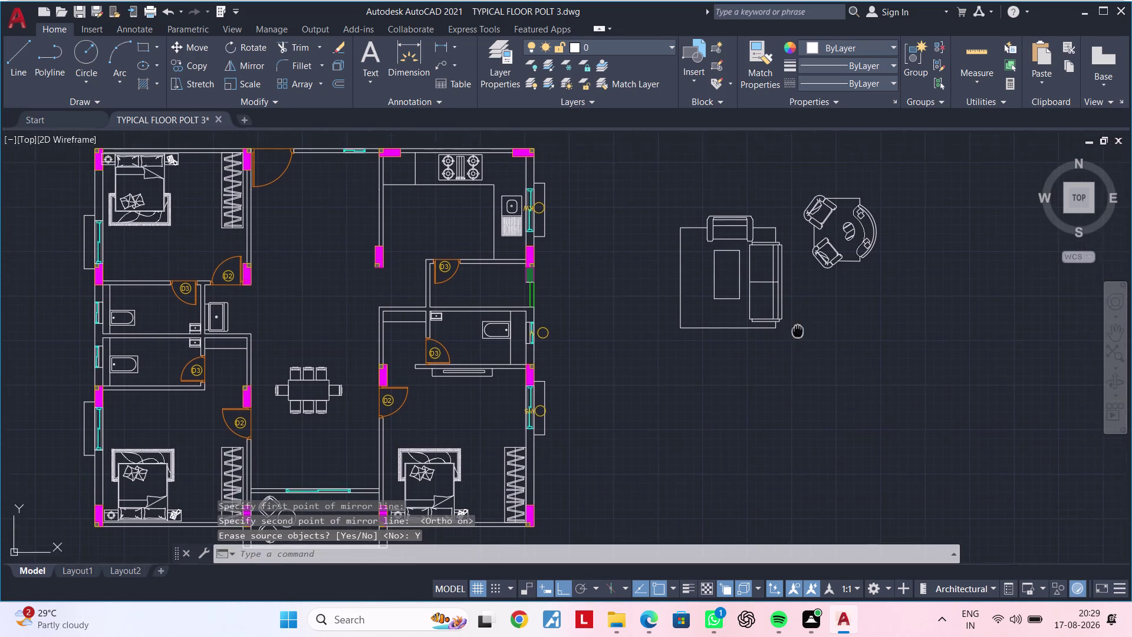
middle_drag(795, 335, 782, 385)
key(Escape)
Move the flipped sofa set into the upper living area beside the kitchen.
drag(638, 233, 642, 247)
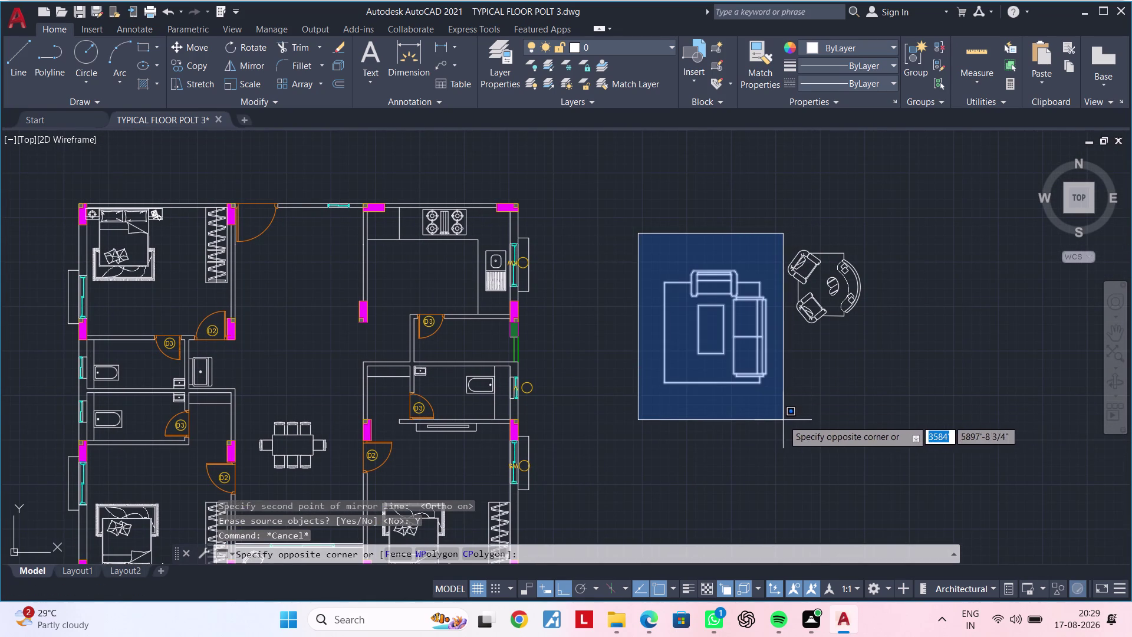
click(782, 420)
key(m)
key(space)
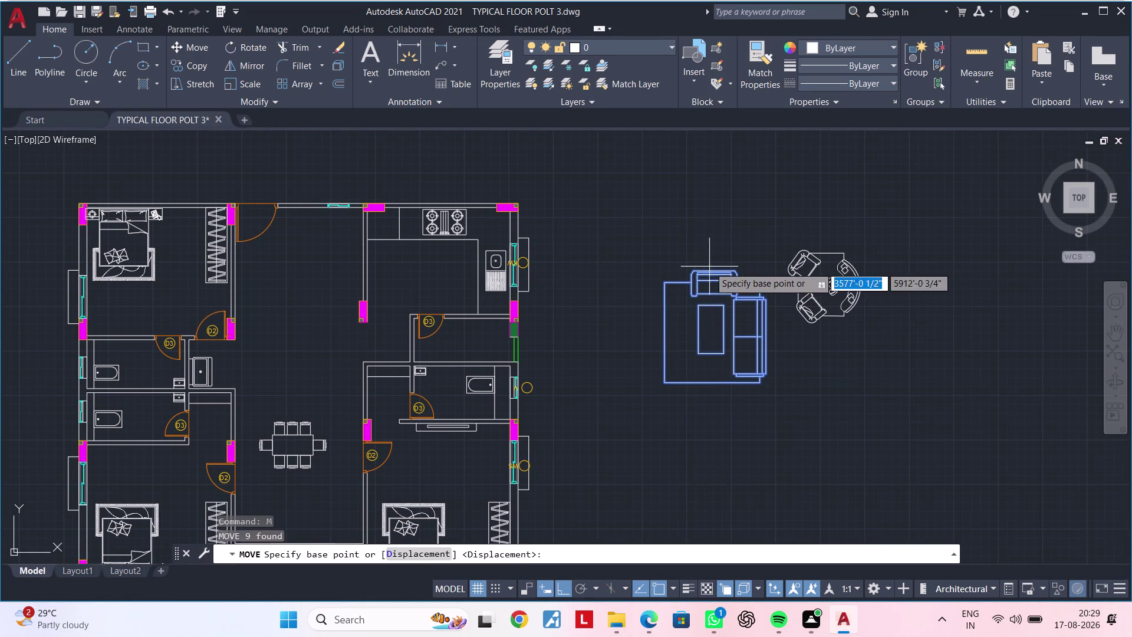
click(715, 272)
middle_drag(623, 296, 864, 305)
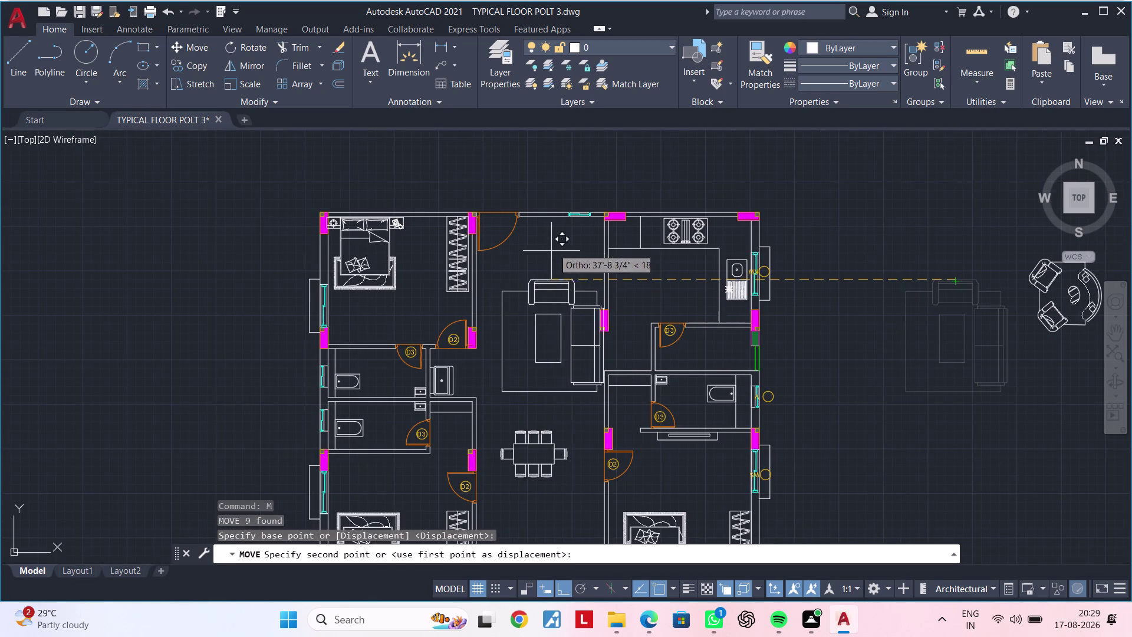
click(569, 589)
middle_drag(546, 277, 529, 384)
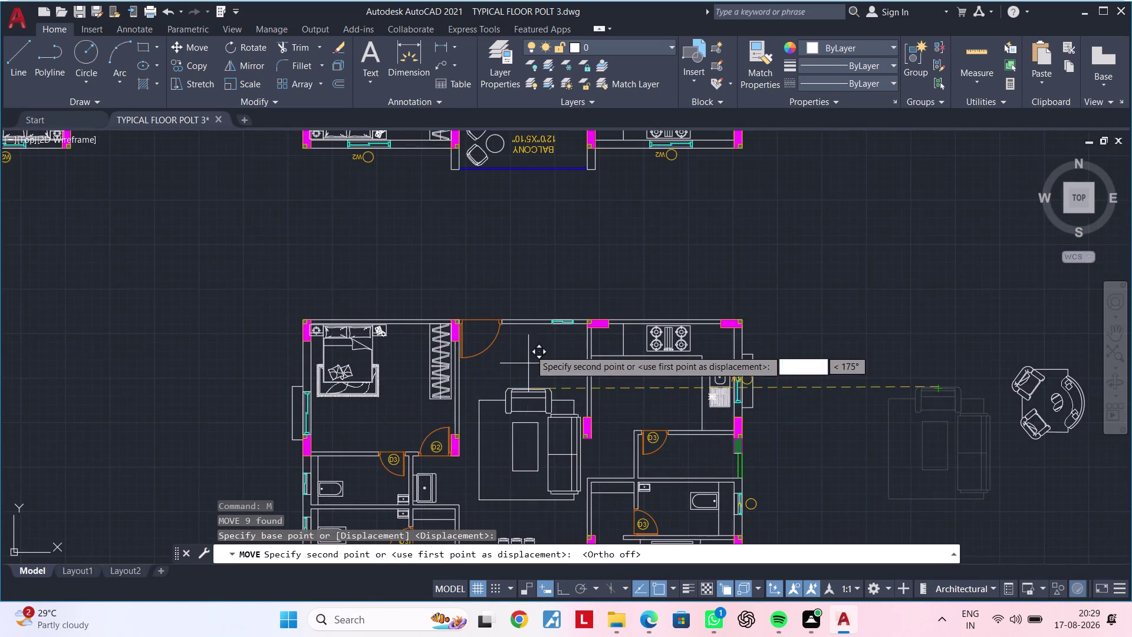
scroll(up, 3)
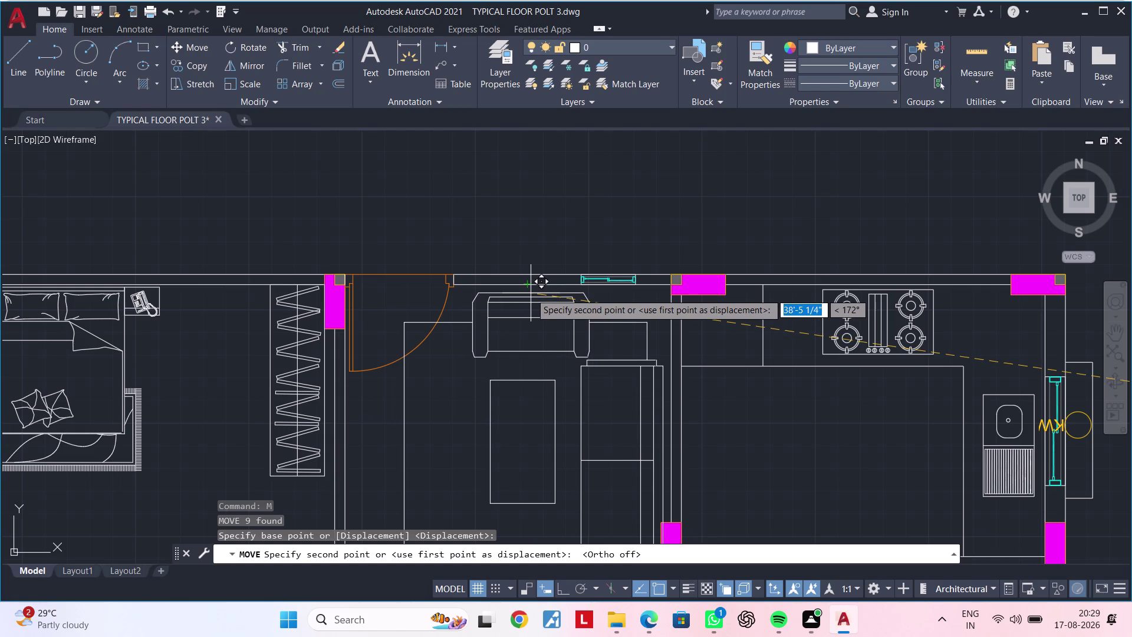
click(531, 293)
Pan and zoom to review the rearranged lower flat.
scroll(down, 3)
middle_drag(560, 358, 576, 321)
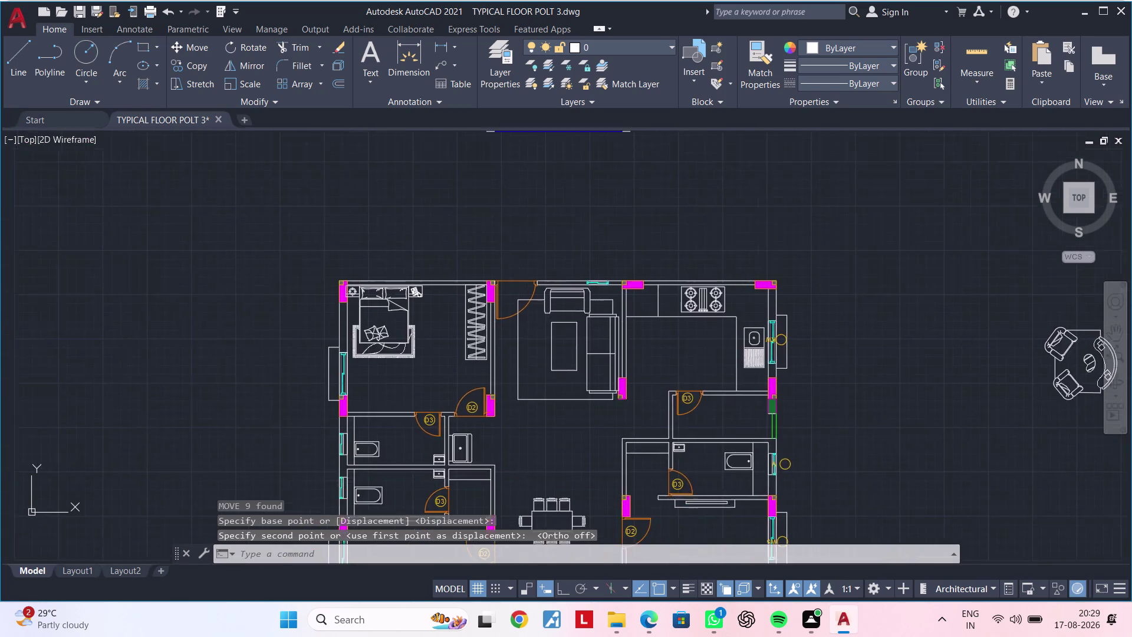
middle_drag(576, 321, 581, 308)
scroll(down, 3)
middle_drag(577, 400, 598, 344)
key(Escape)
key(Escape)
key(Escape)
middle_drag(596, 360, 571, 298)
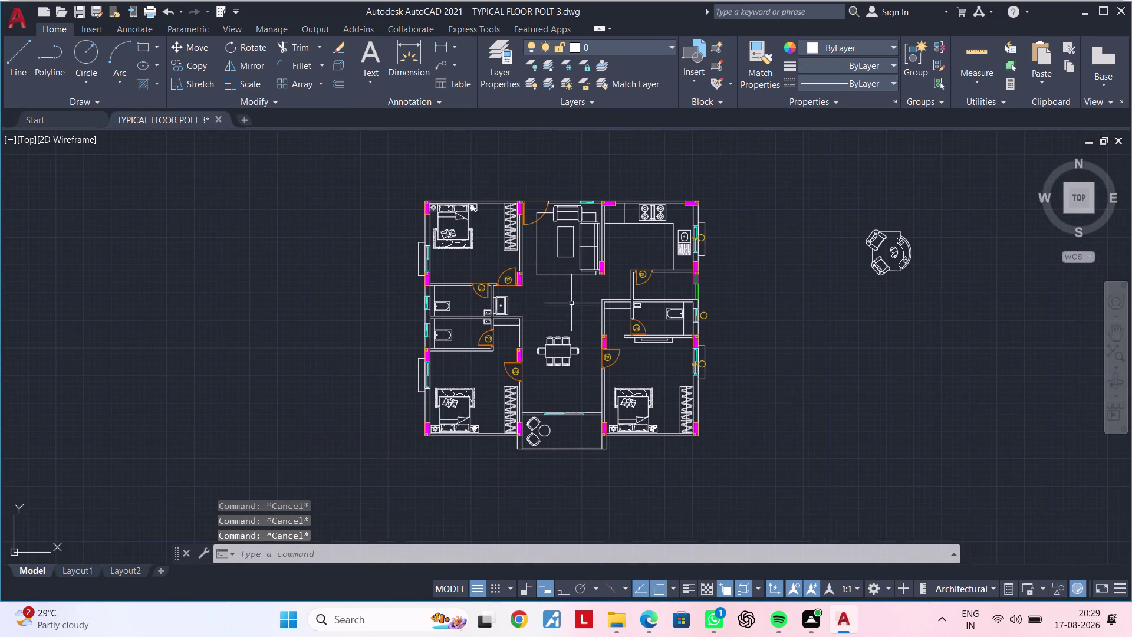
key(Escape)
key(Escape)
scroll(down, 3)
middle_drag(578, 325, 580, 279)
scroll(up, 3)
middle_drag(574, 303, 587, 340)
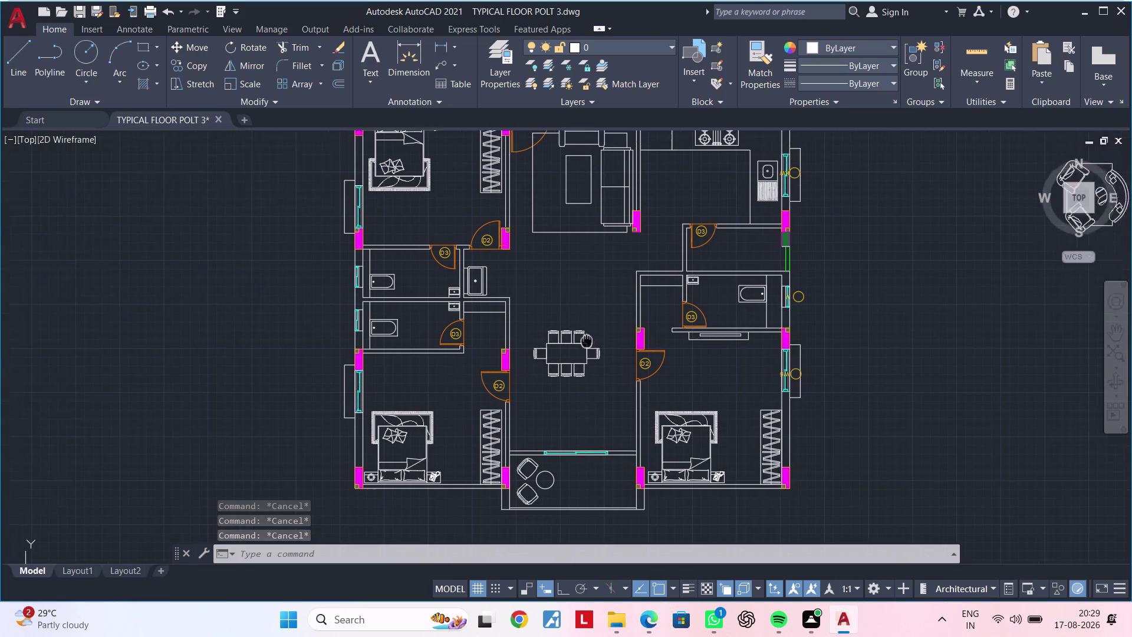
Erase the tag circle beside the lower flat's bathroom window.
middle_drag(587, 340, 617, 369)
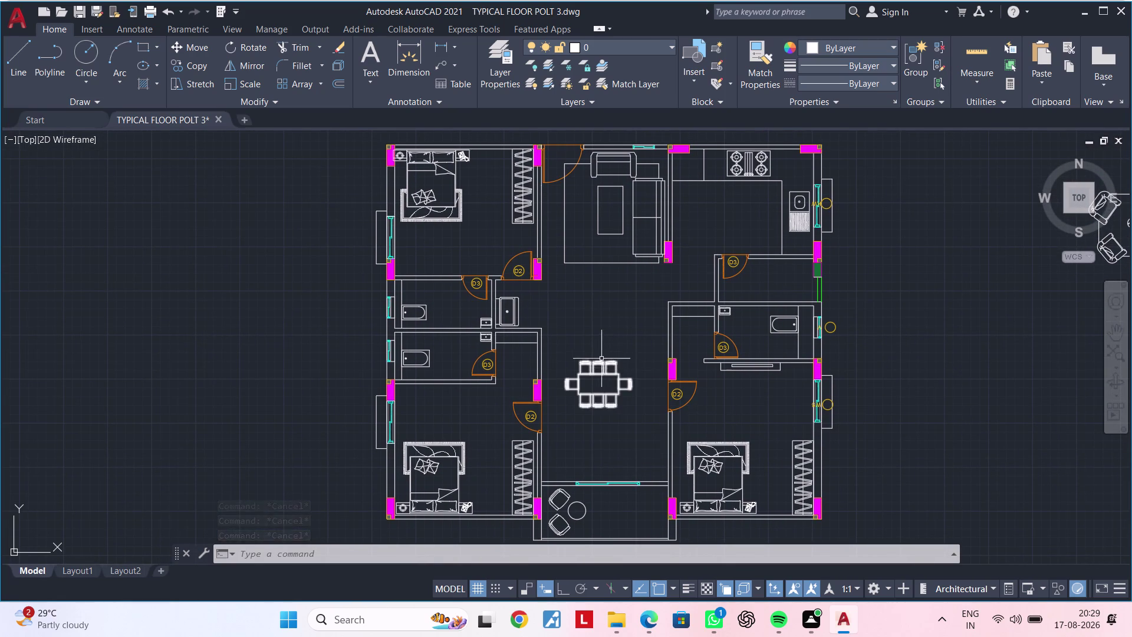
middle_drag(593, 344, 583, 265)
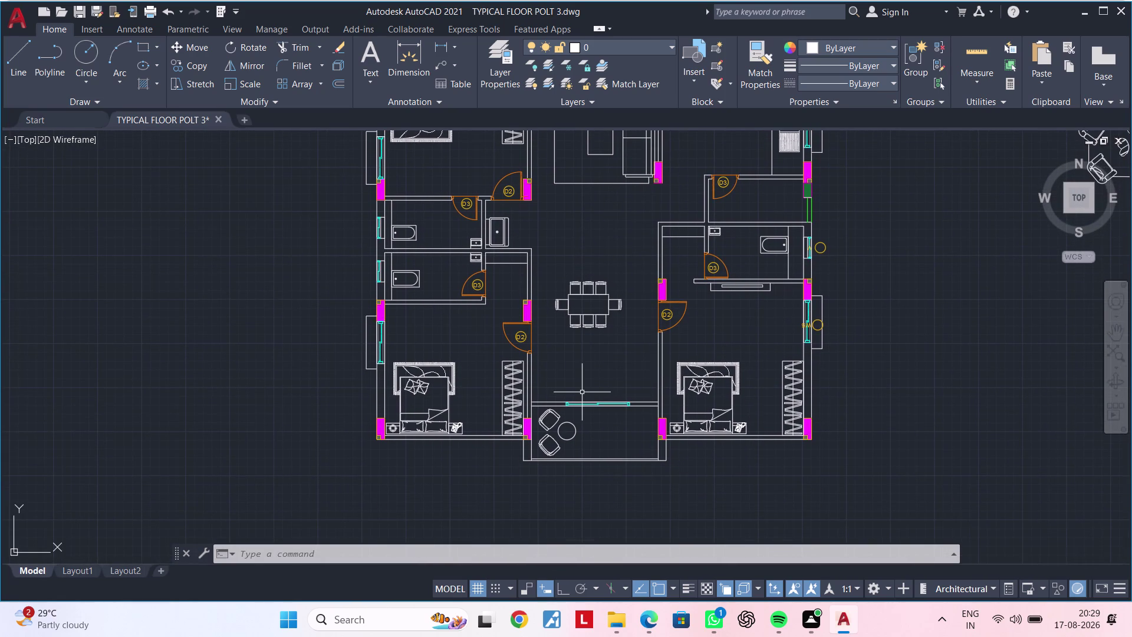
scroll(down, 3)
middle_drag(599, 392, 581, 601)
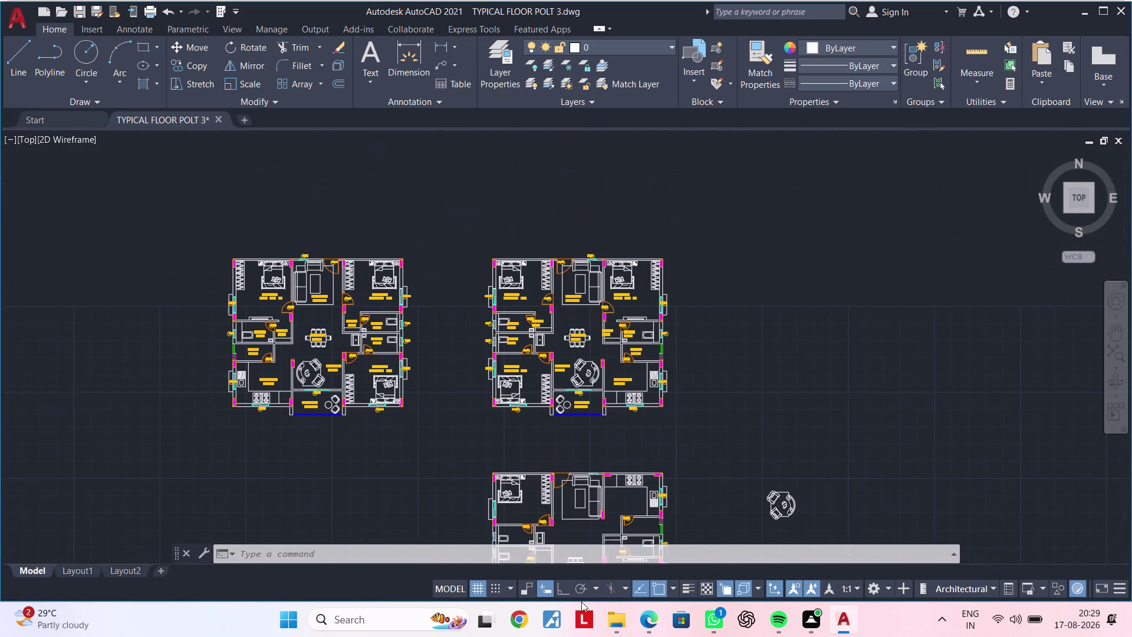
middle_drag(581, 514, 554, 360)
scroll(up, 3)
middle_drag(562, 388, 500, 390)
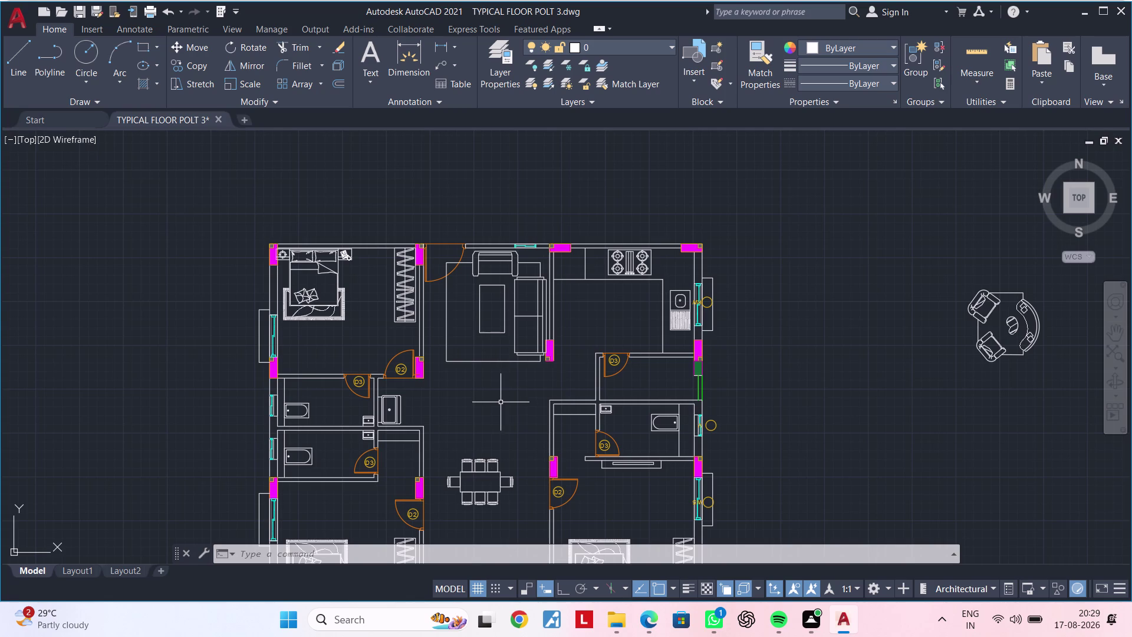
middle_drag(508, 393, 486, 323)
scroll(up, 3)
scroll(down, 3)
scroll(up, 3)
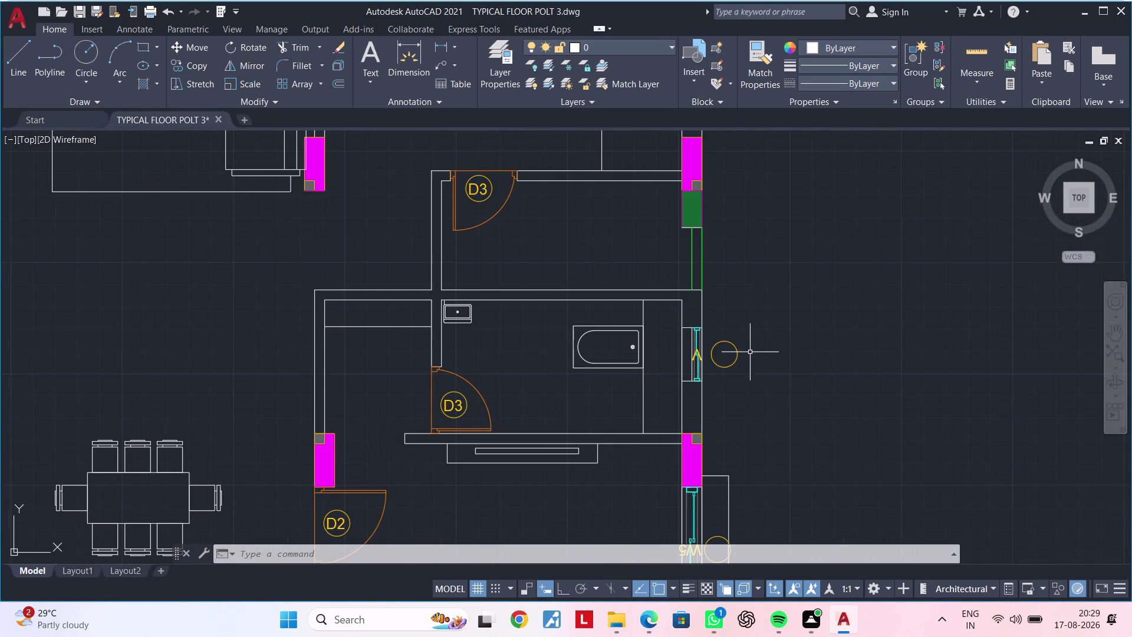
click(724, 343)
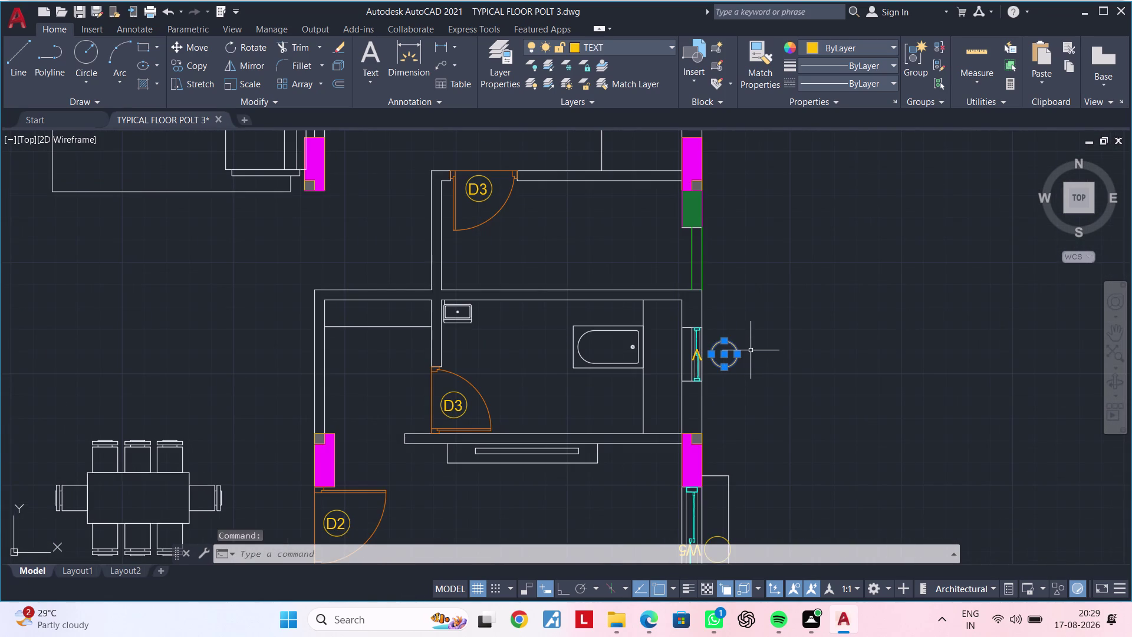
key(Delete)
Erase the leftover bathroom window tag letter.
scroll(up, 3)
scroll(up, 3)
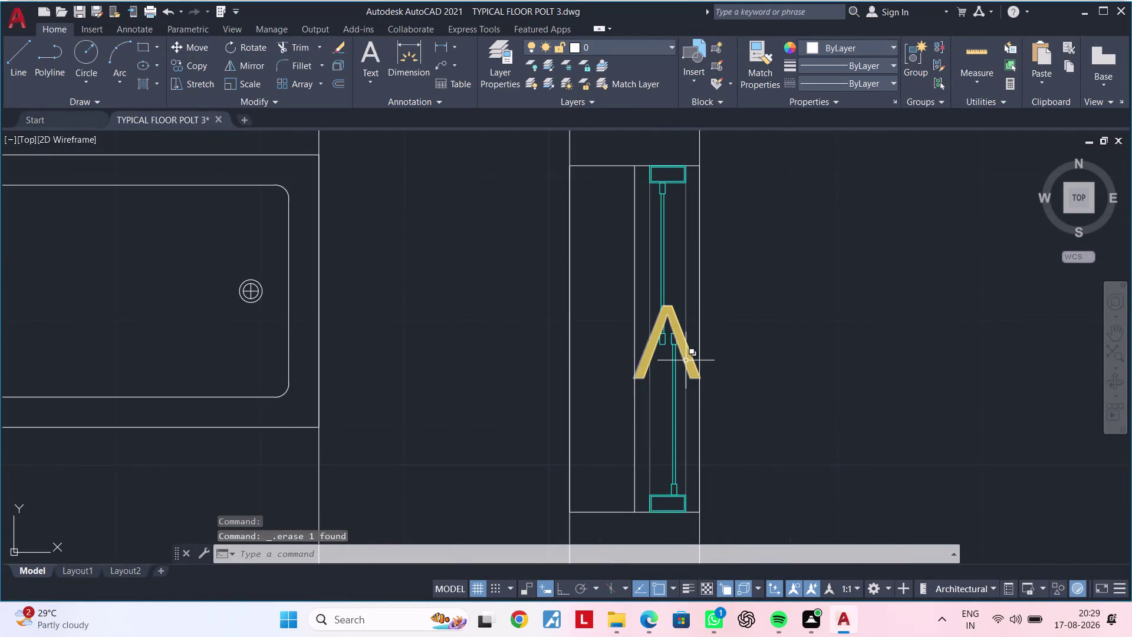
click(688, 359)
key(Delete)
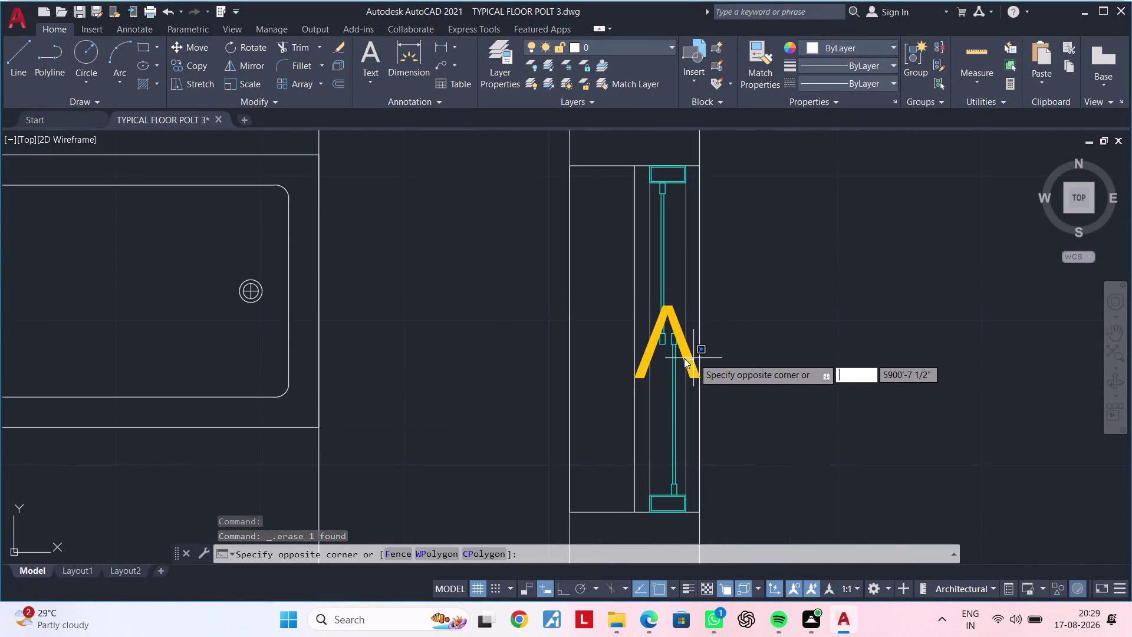
key(Escape)
click(693, 370)
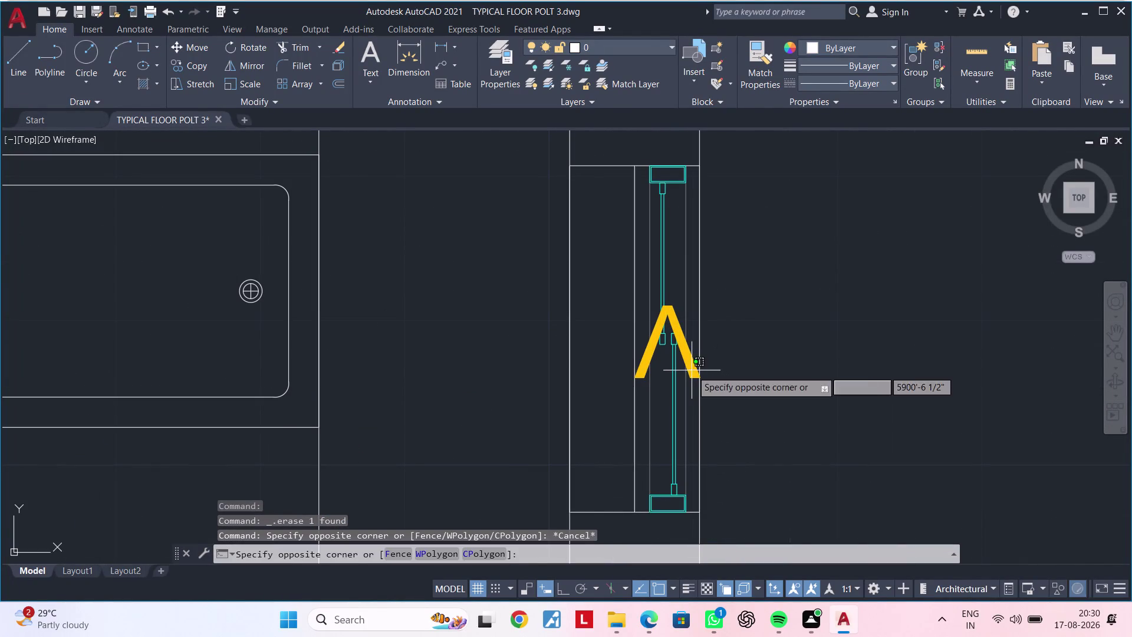
key(Escape)
click(612, 269)
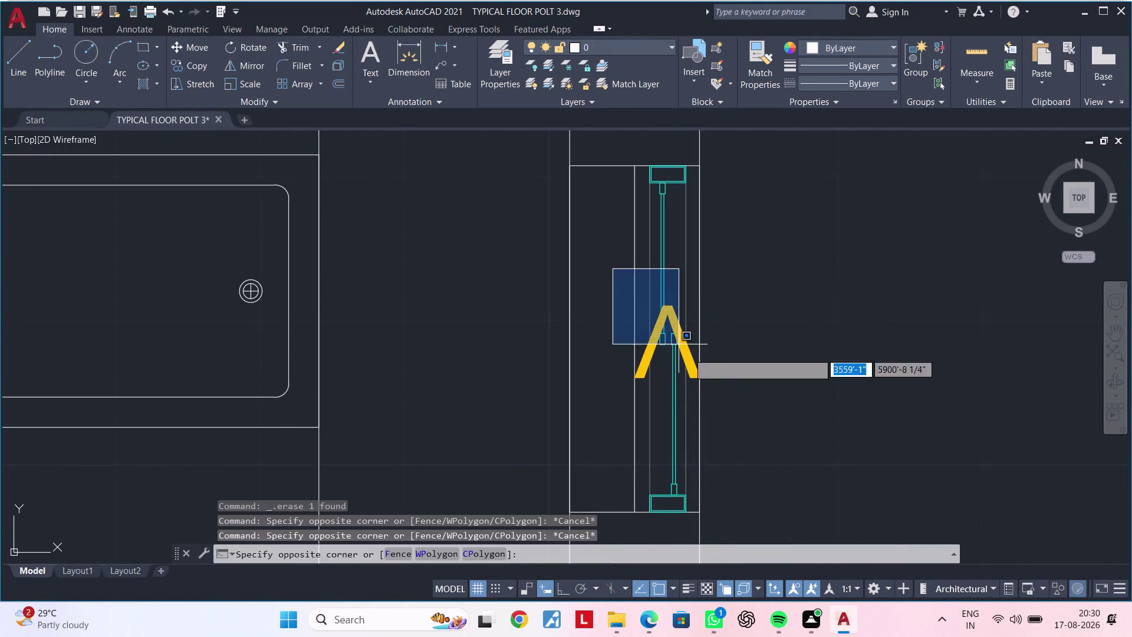
click(726, 407)
key(Delete)
Erase the W5 window tag and its circle.
scroll(down, 3)
middle_drag(801, 435, 780, 288)
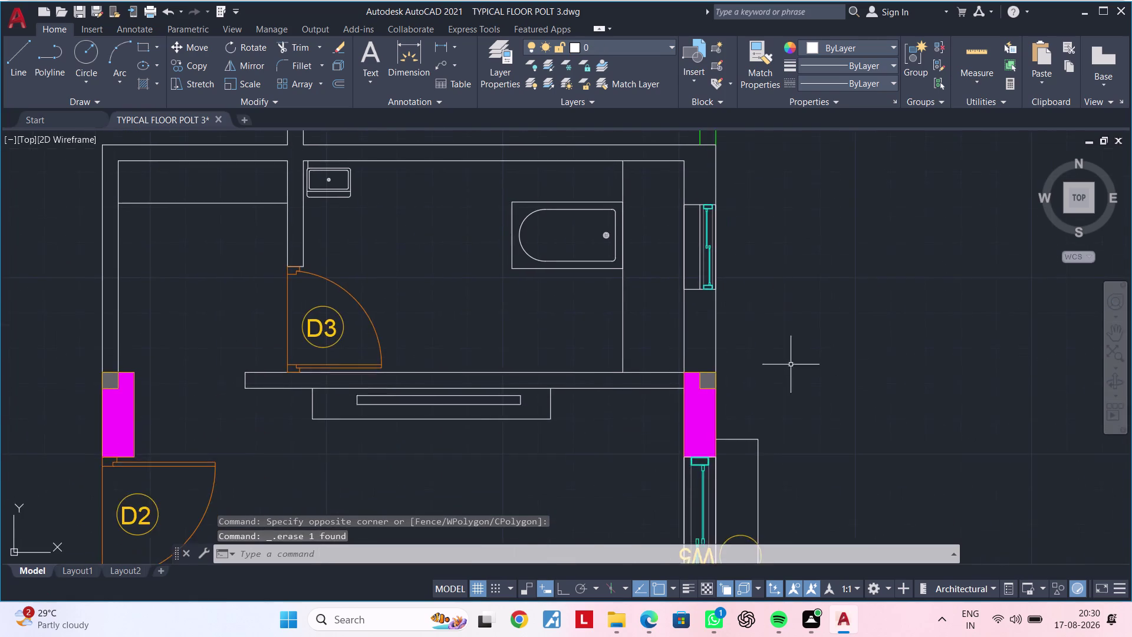
scroll(down, 3)
middle_drag(791, 426, 770, 312)
scroll(up, 3)
key(Delete)
click(584, 257)
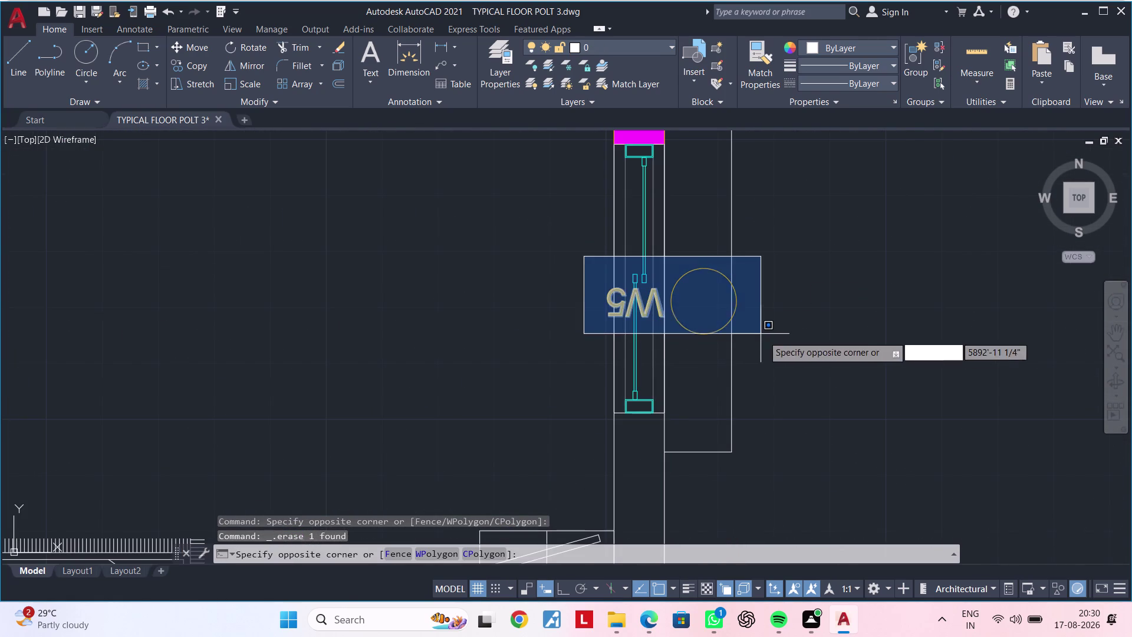
click(787, 357)
key(Delete)
Erase the kitchen window's tag circle.
scroll(down, 3)
middle_drag(797, 347, 783, 570)
middle_drag(785, 375, 779, 467)
scroll(up, 3)
click(647, 304)
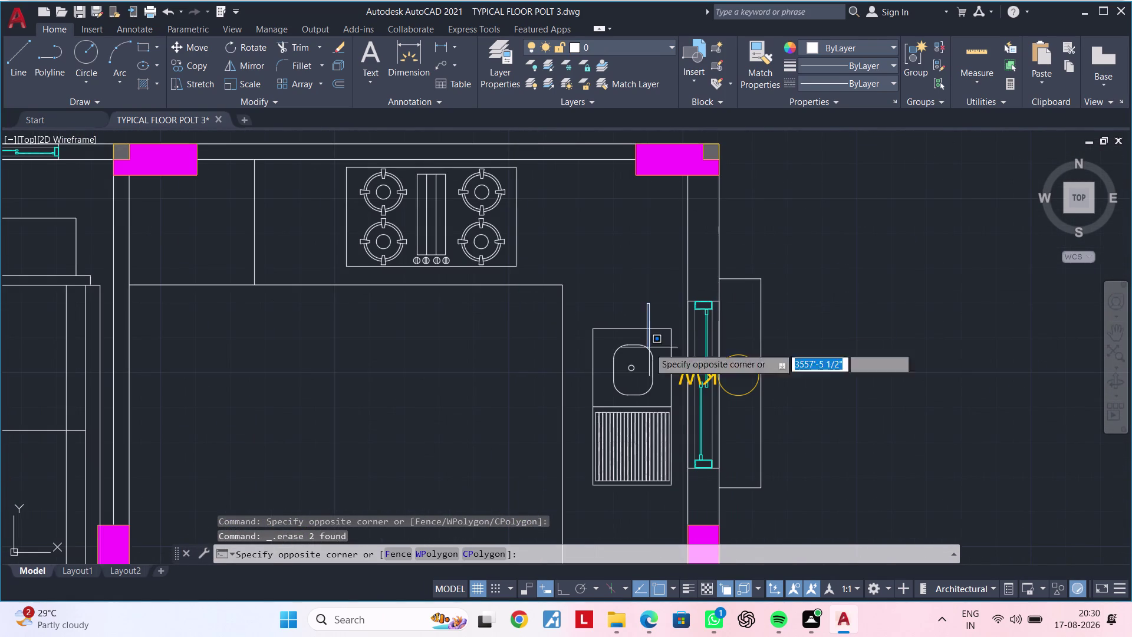
click(790, 414)
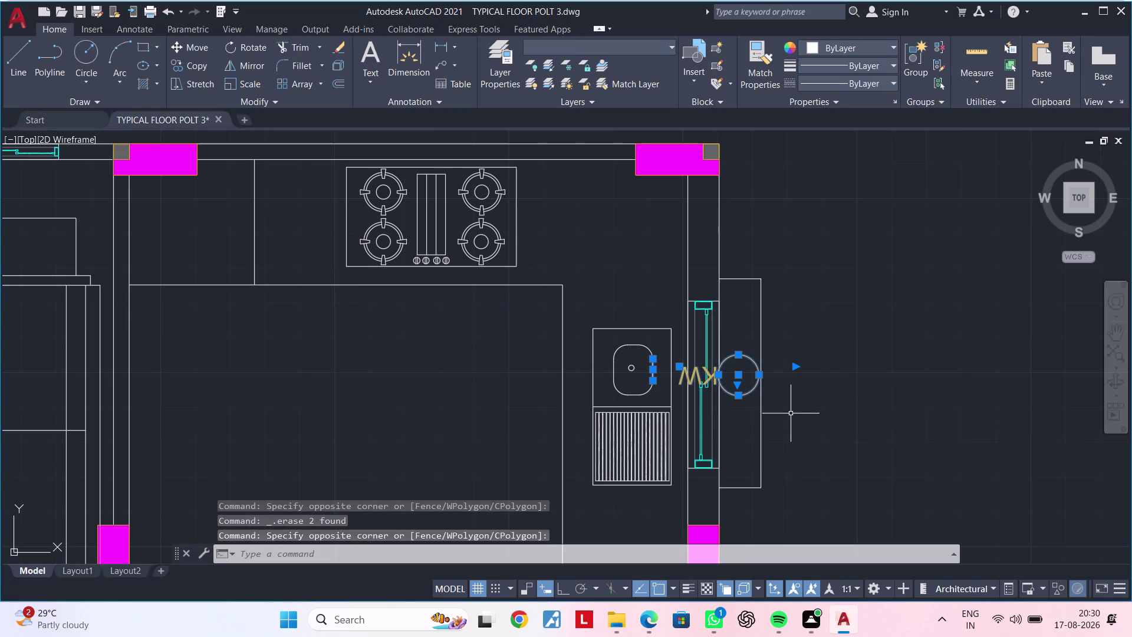
key(Escape)
click(683, 343)
click(806, 417)
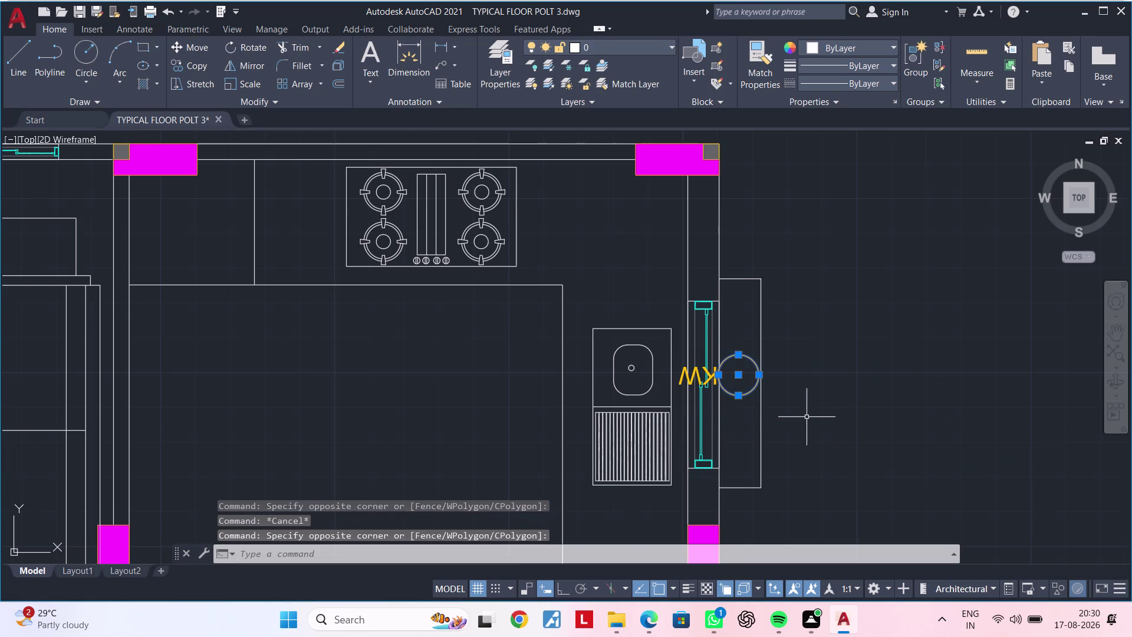
key(Delete)
Try deleting the KW tag letters beside the kitchen window.
scroll(up, 3)
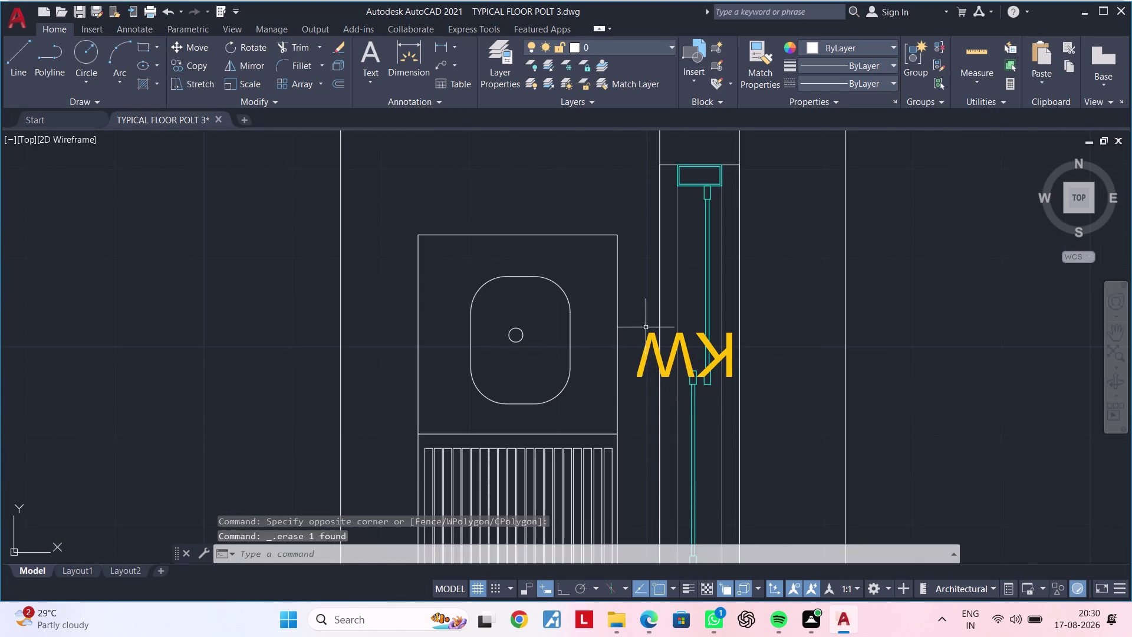
click(638, 323)
click(767, 399)
key(Delete)
scroll(down, 3)
scroll(down, 3)
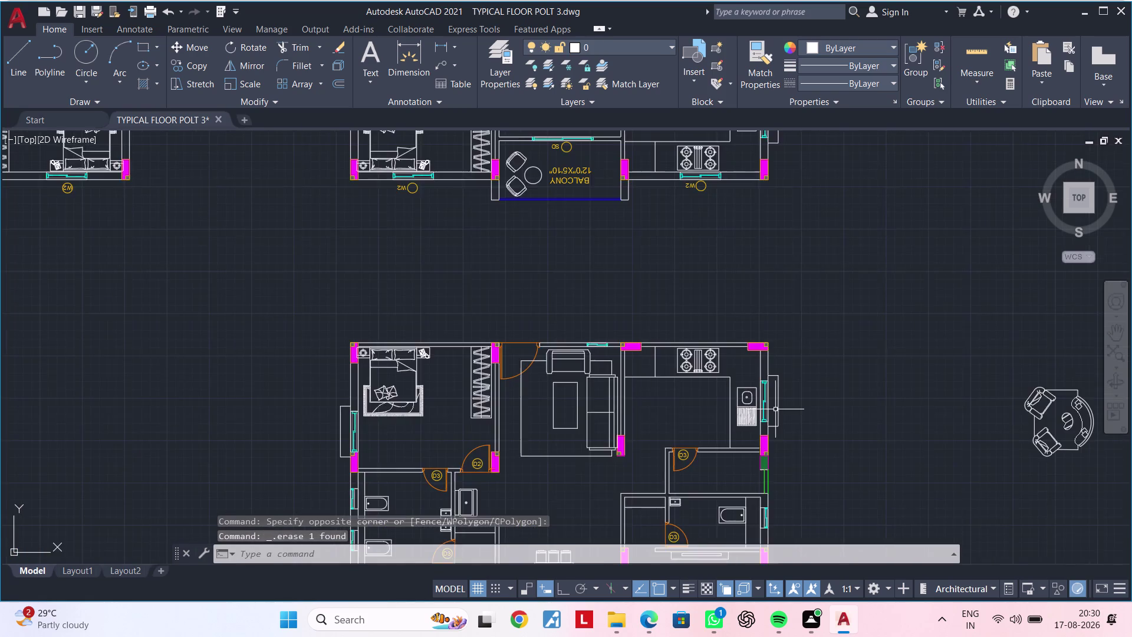
Pan and zoom out to view the whole lower flat.
middle_drag(775, 409, 895, 337)
middle_drag(745, 409, 743, 327)
middle_drag(670, 358, 772, 289)
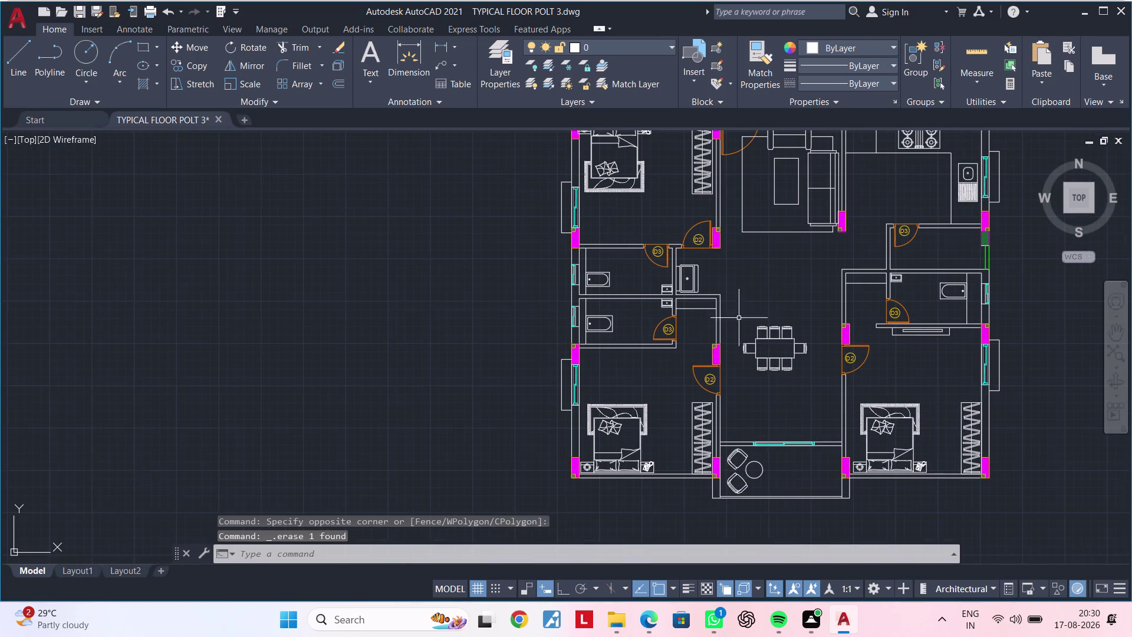
middle_drag(618, 399, 658, 346)
scroll(up, 3)
scroll(up, 3)
scroll(down, 3)
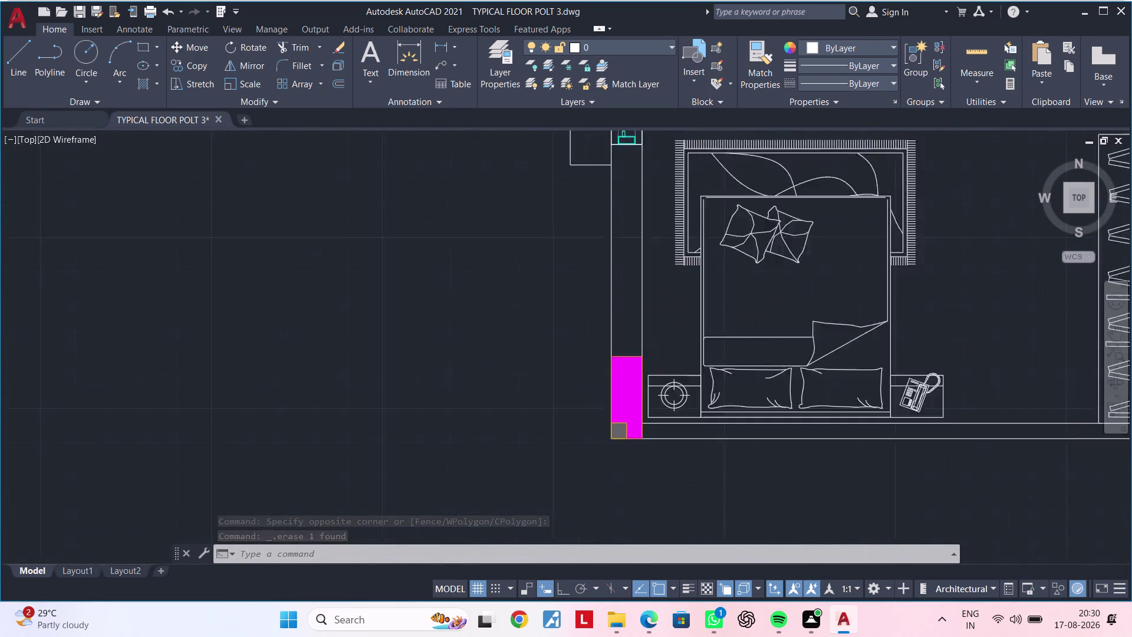
scroll(down, 3)
middle_drag(642, 455, 596, 636)
scroll(down, 3)
middle_drag(600, 441, 521, 496)
scroll(up, 3)
scroll(down, 3)
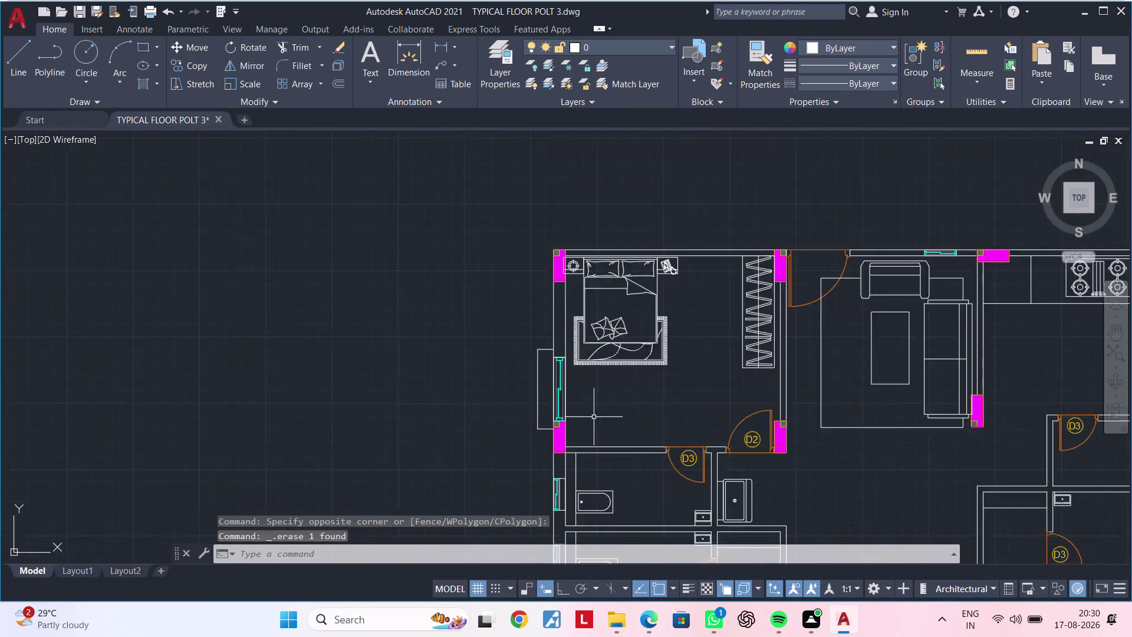
middle_drag(657, 424, 458, 359)
middle_drag(511, 366, 407, 427)
scroll(down, 3)
middle_drag(572, 410, 879, 293)
scroll(down, 3)
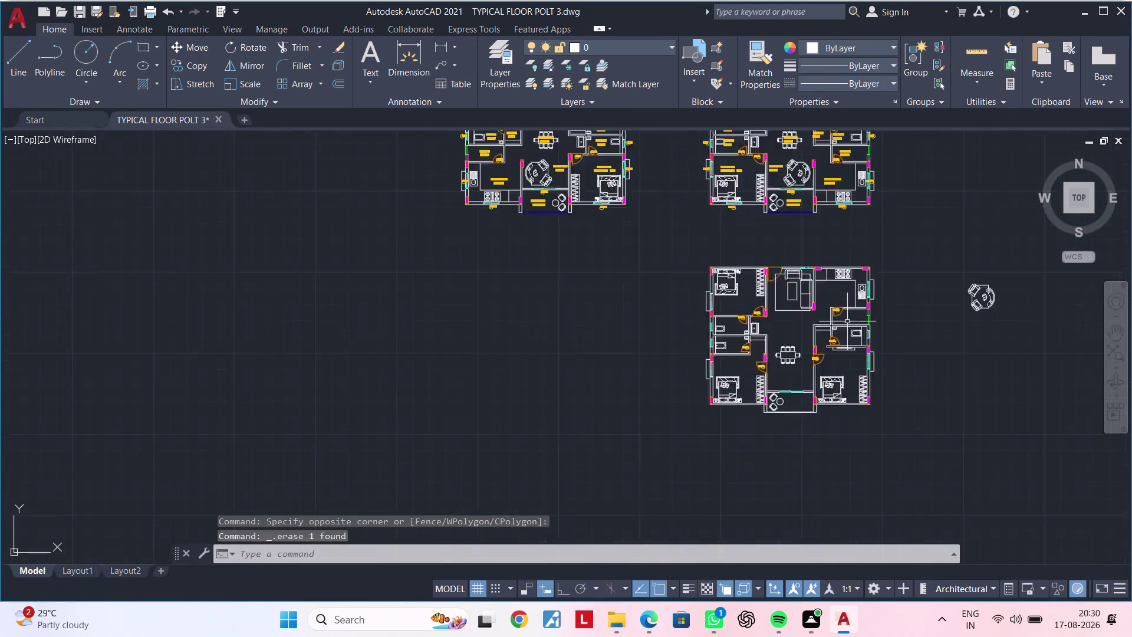
scroll(down, 3)
middle_drag(439, 364, 765, 319)
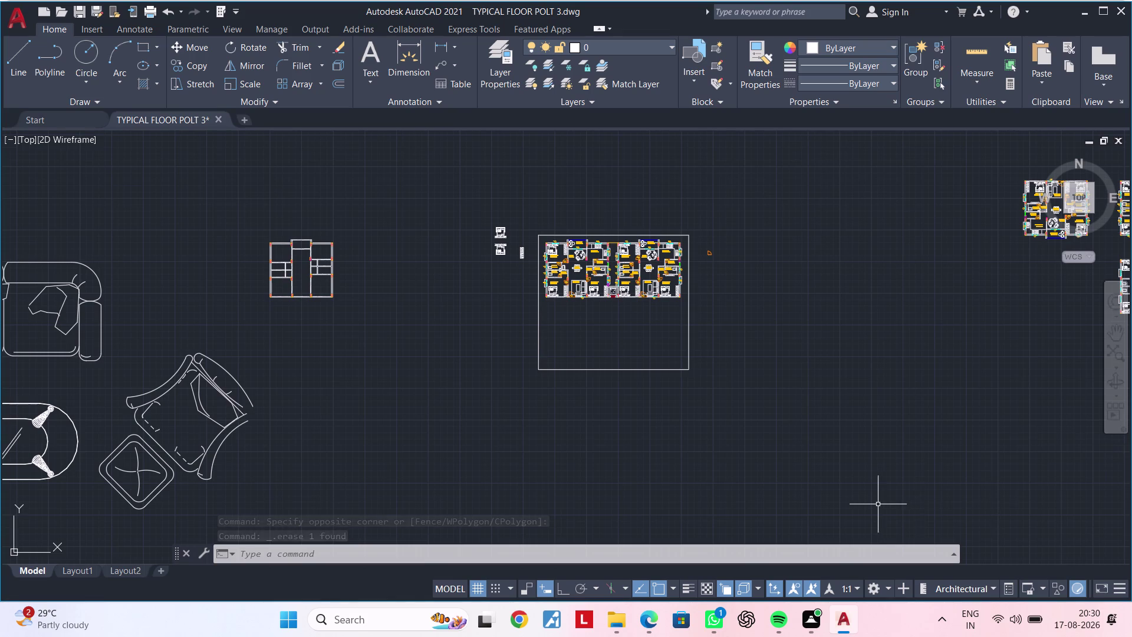
scroll(up, 3)
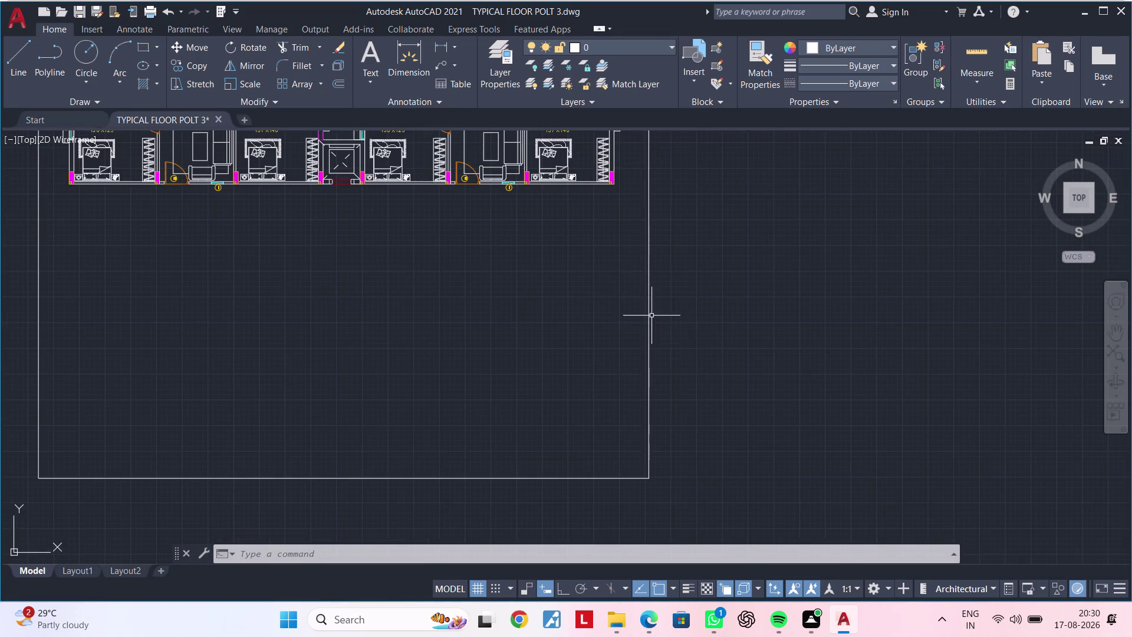
middle_drag(598, 318, 568, 463)
middle_drag(587, 387, 569, 401)
key(Escape)
key(Escape)
key(c)
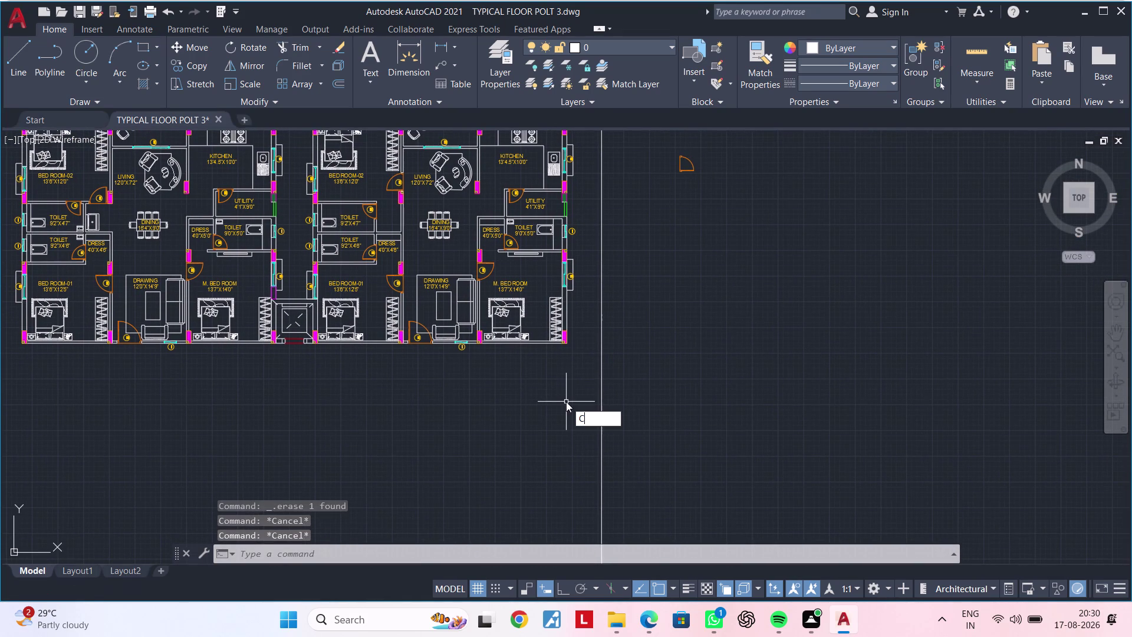
key(l)
key(space)
text(V)
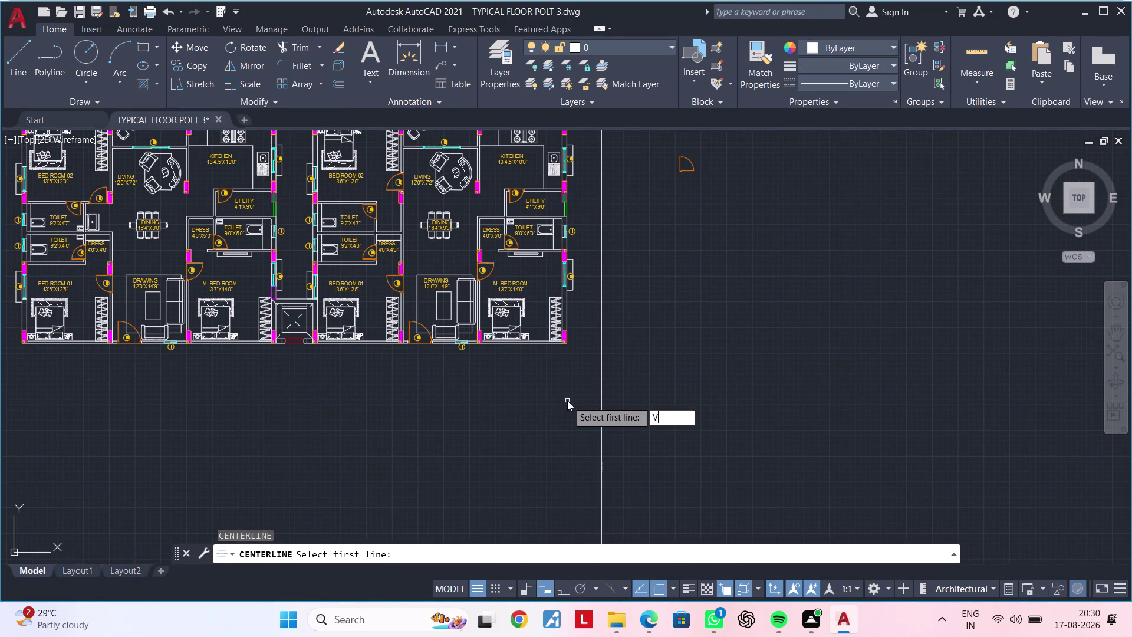
key(space)
key(Escape)
key(Escape)
key(Escape)
text(X)
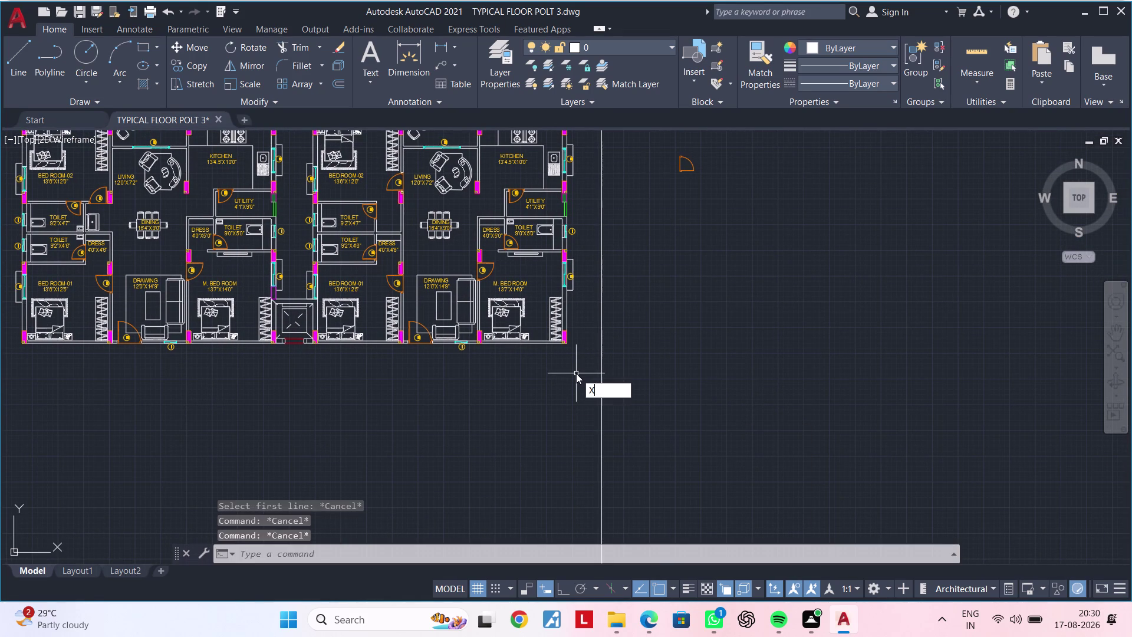
text(L)
key(space)
text(V)
key(space)
scroll(up, 3)
click(559, 340)
scroll(down, 3)
key(Escape)
key(Escape)
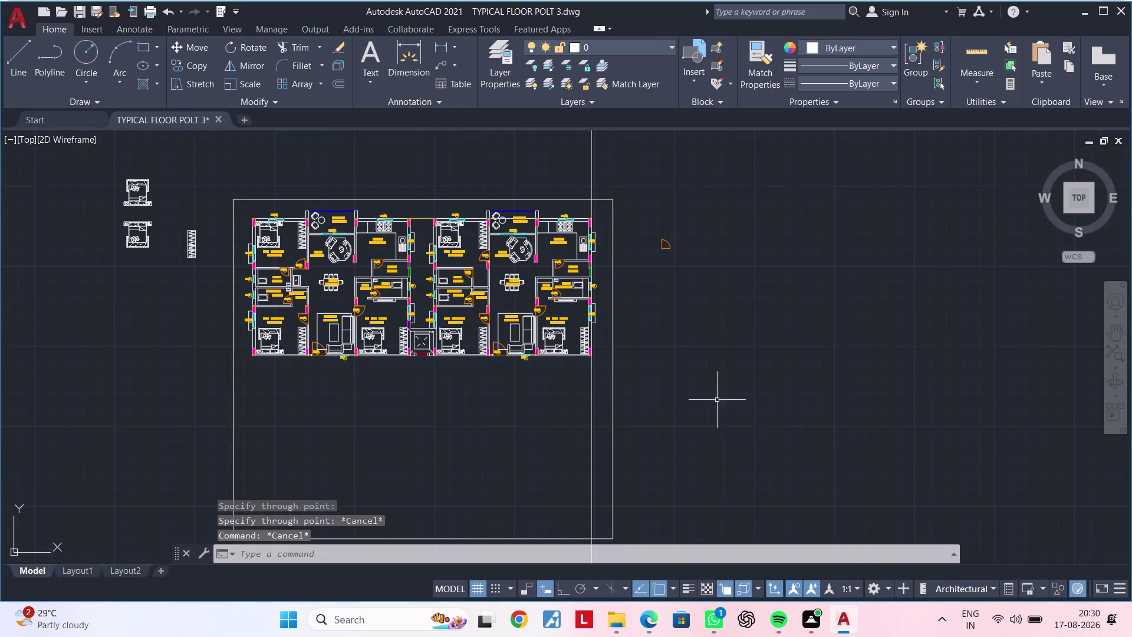
scroll(down, 3)
middle_drag(728, 401, 573, 354)
key(Escape)
key(Escape)
middle_drag(761, 354, 465, 356)
key(Escape)
middle_drag(617, 338, 469, 347)
scroll(up, 3)
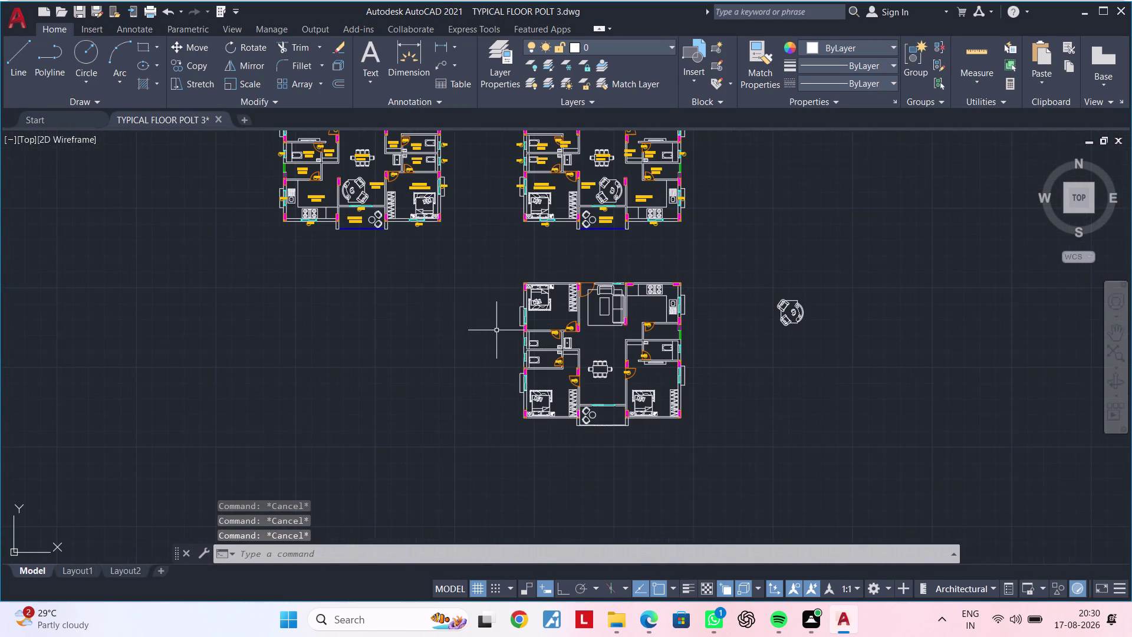
click(490, 267)
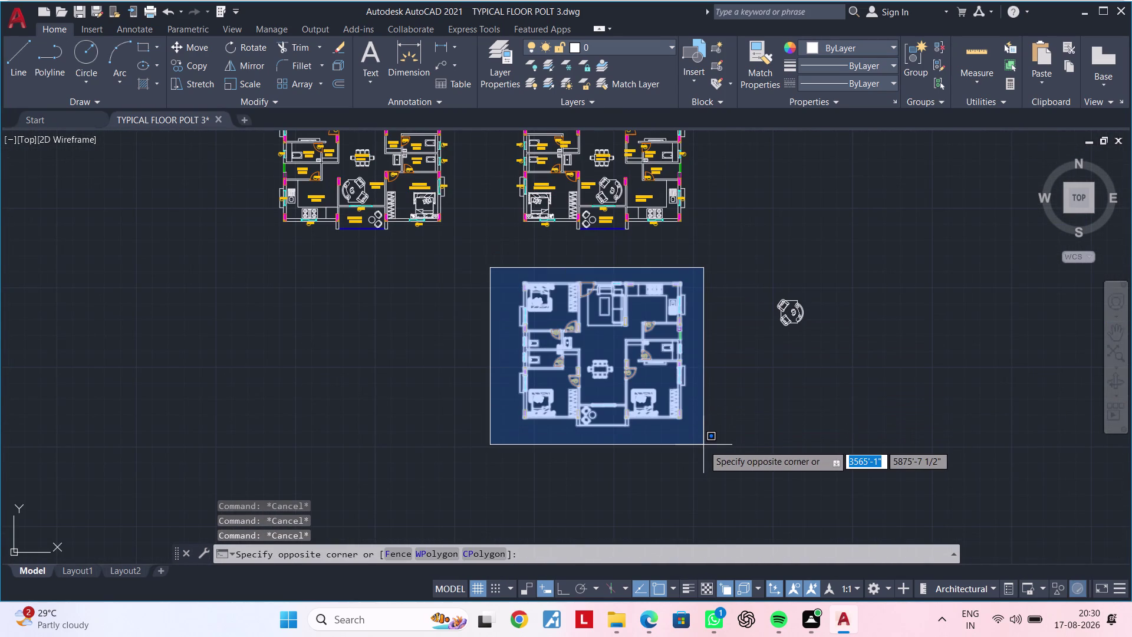
click(704, 444)
middle_drag(713, 439, 701, 453)
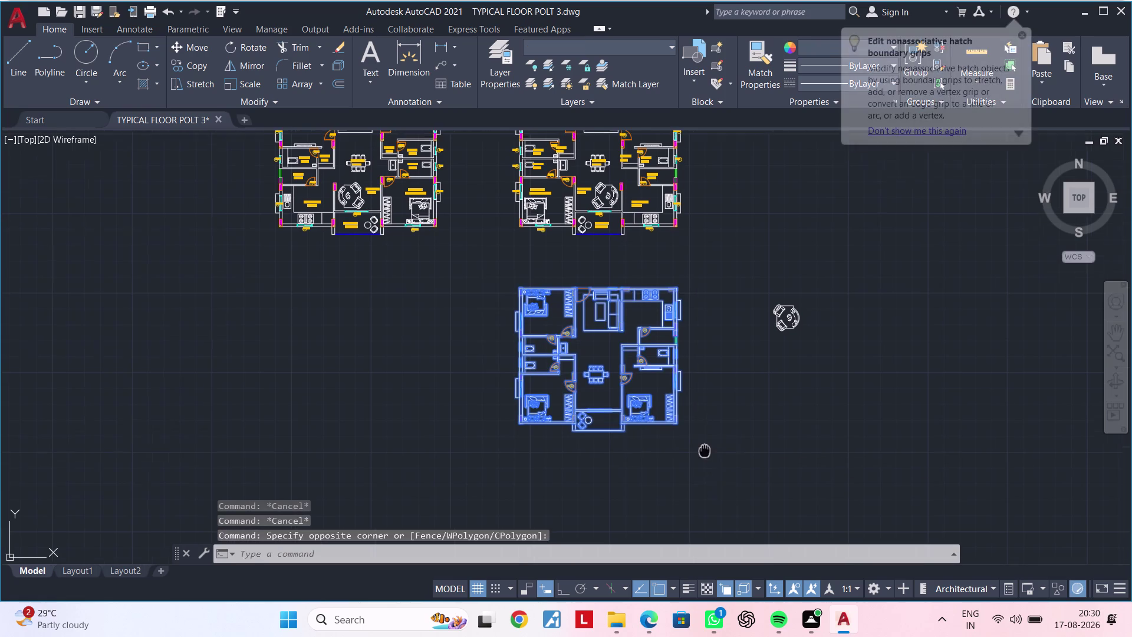
middle_drag(701, 454, 677, 481)
scroll(down, 3)
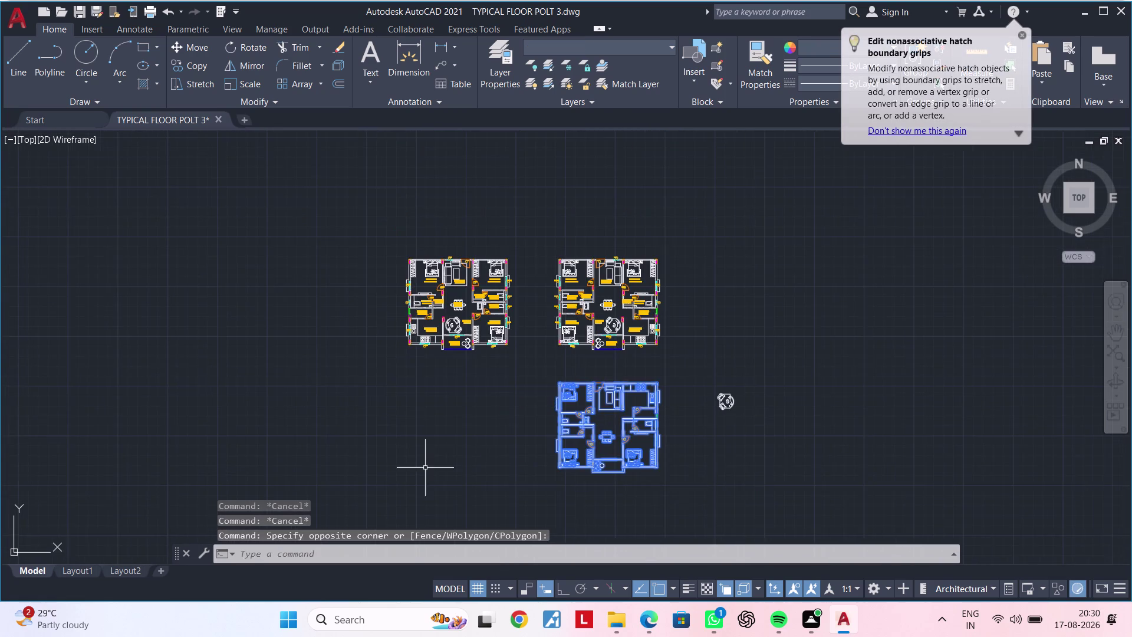
scroll(down, 3)
middle_drag(372, 450, 700, 358)
scroll(up, 3)
middle_drag(557, 382, 473, 387)
key(Escape)
key(Escape)
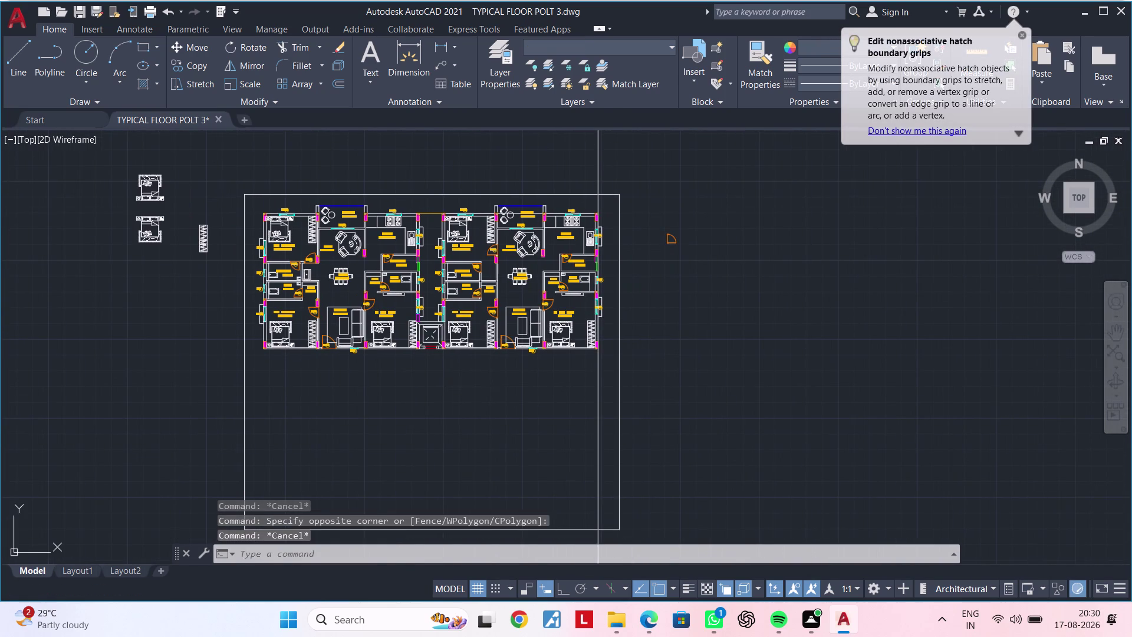
key(Escape)
text(XL)
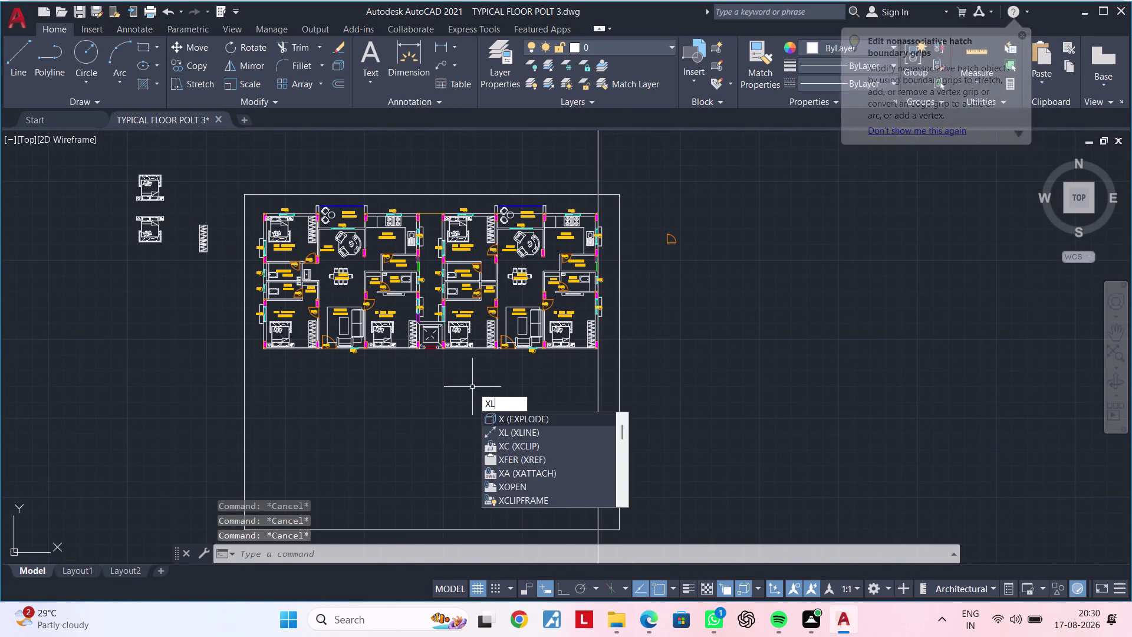
Draw a horizontal construction line along the floor plan's bottom wall.
key(space)
text(H)
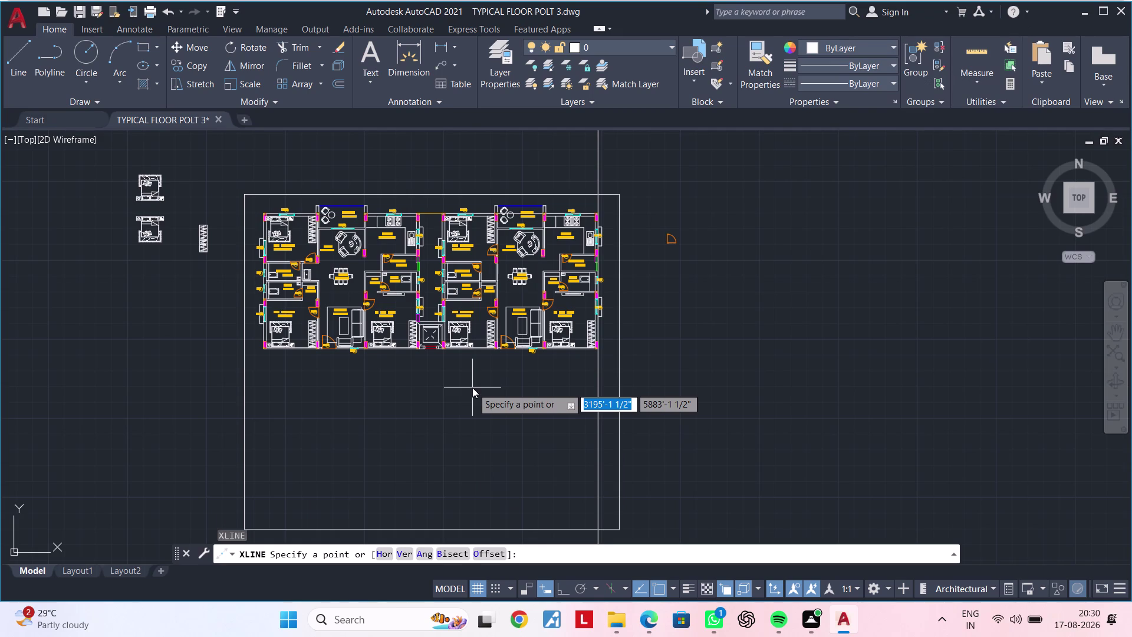
key(space)
scroll(up, 3)
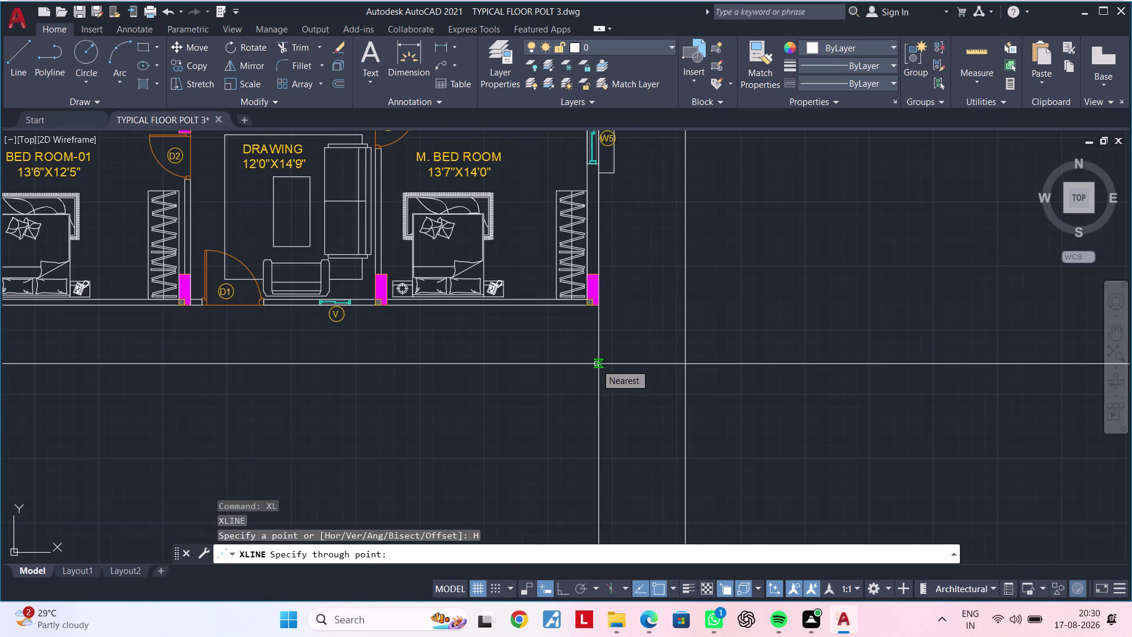
scroll(up, 3)
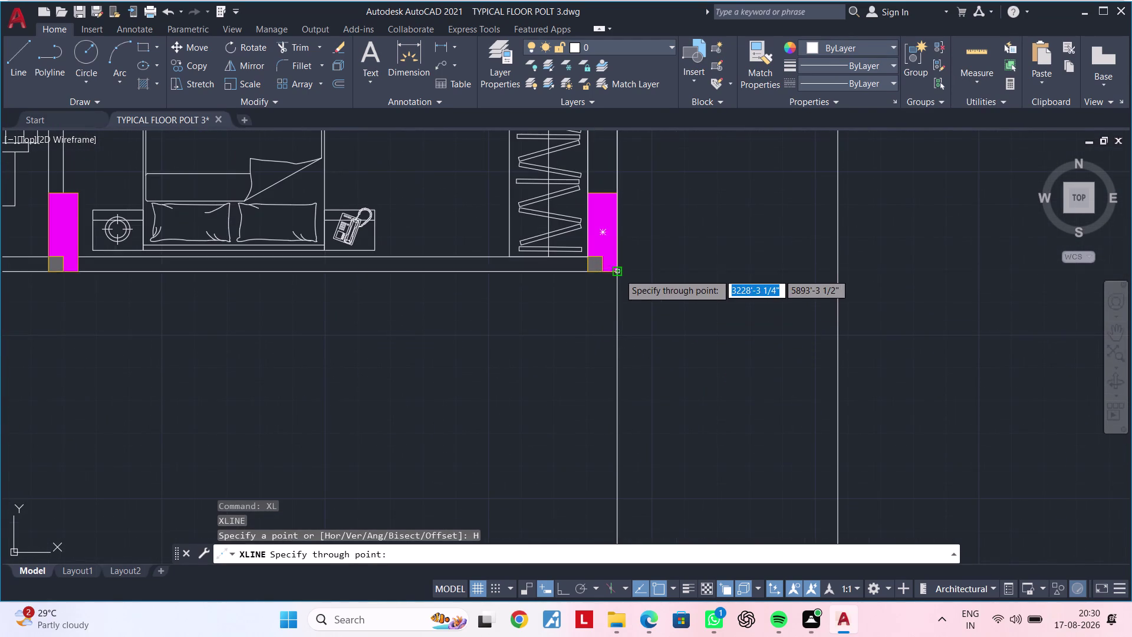
click(619, 273)
key(Escape)
scroll(down, 3)
middle_drag(590, 353, 605, 324)
key(Escape)
key(Escape)
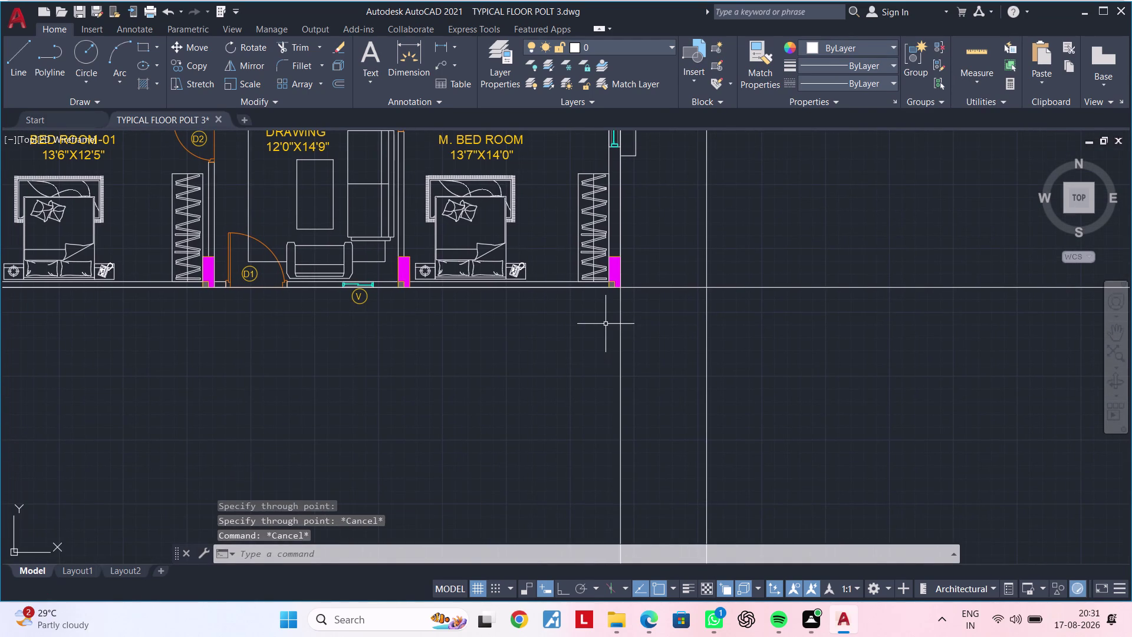
Offset the bottom-wall construction line 7 feet below it with OF.
text(OF)
key(space)
text(7)
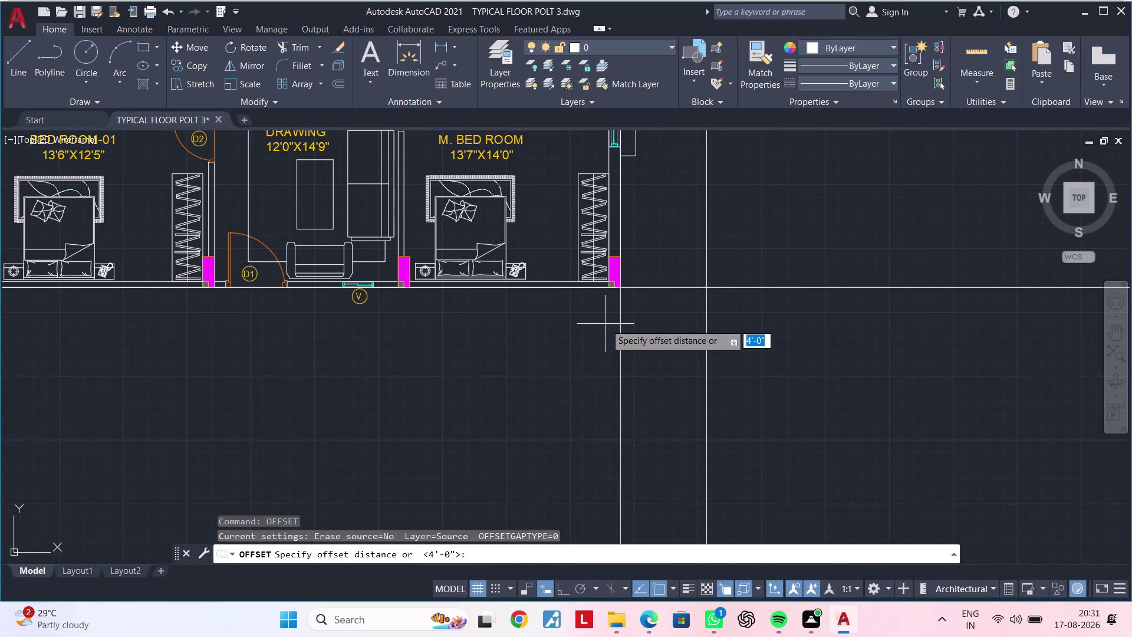
text(')
key(Return)
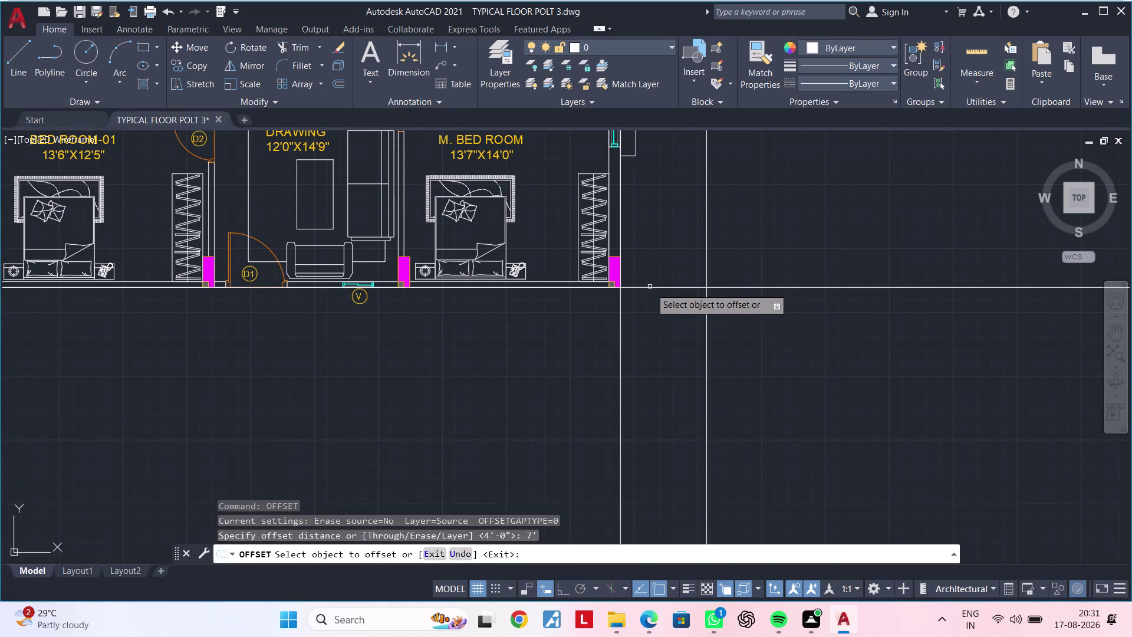
click(650, 287)
click(645, 359)
scroll(down, 3)
middle_drag(650, 374, 584, 308)
key(Escape)
key(Escape)
Zoom out and window-select the separate lower flat plan.
scroll(down, 3)
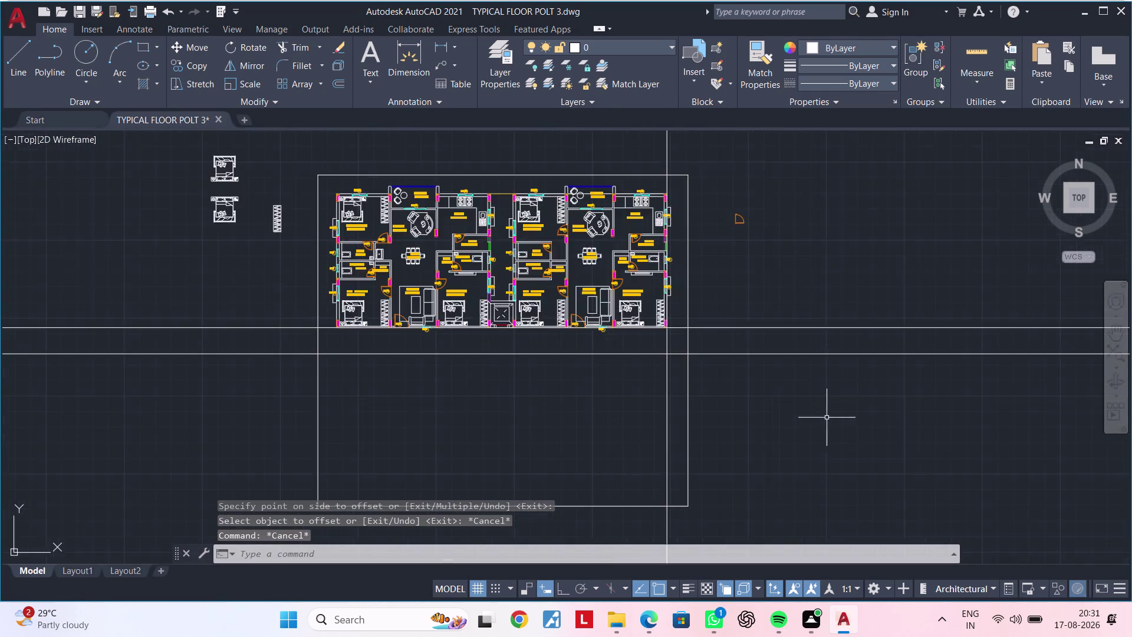
middle_drag(829, 419, 585, 381)
scroll(down, 3)
middle_drag(838, 408, 560, 407)
middle_drag(797, 421, 651, 443)
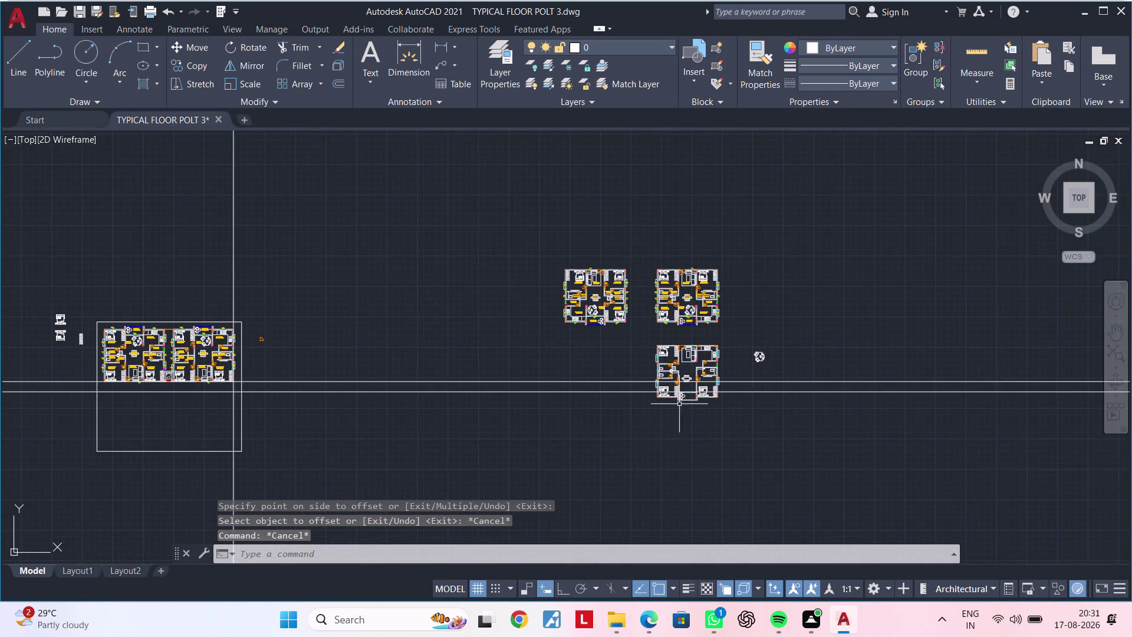
scroll(up, 3)
click(634, 334)
click(770, 464)
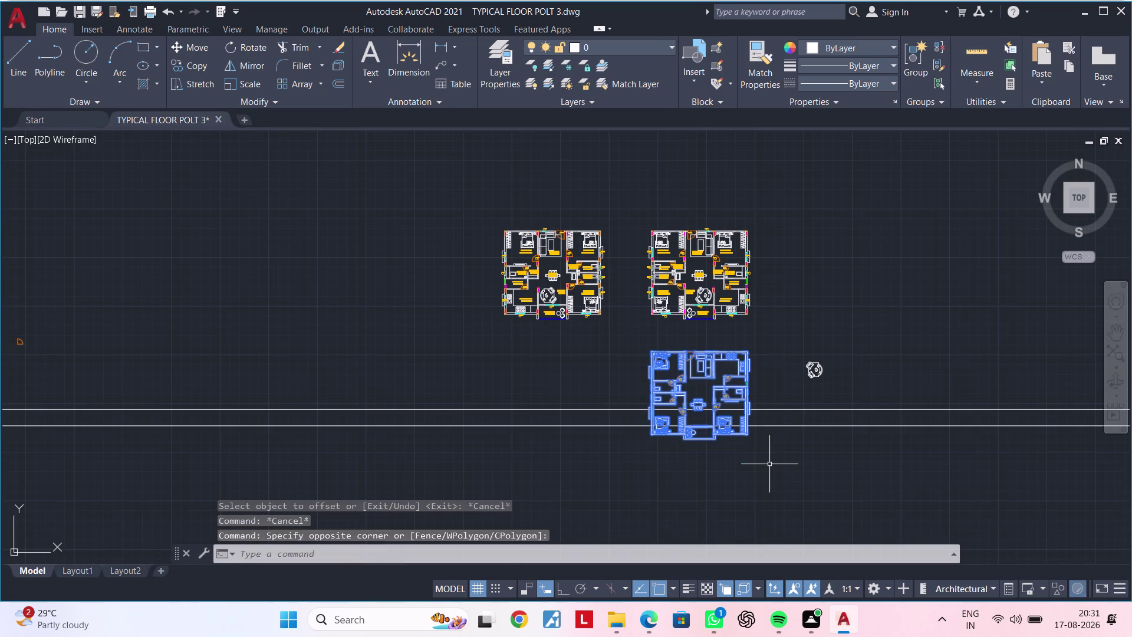
text(M)
key(space)
scroll(up, 3)
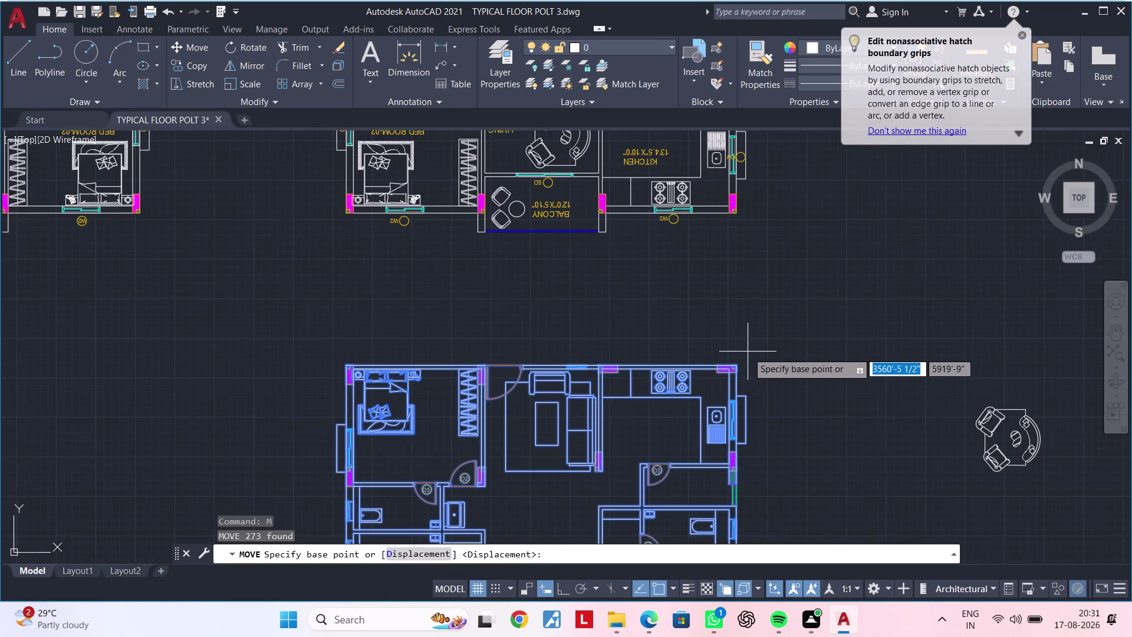
scroll(up, 3)
click(713, 367)
scroll(down, 3)
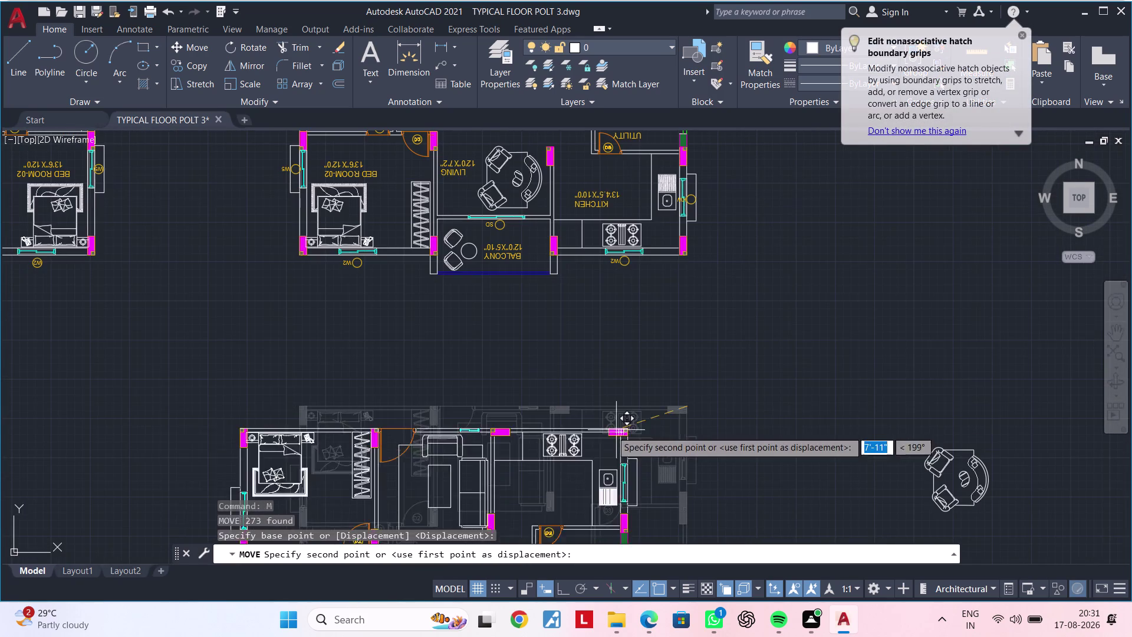
key(Escape)
scroll(down, 3)
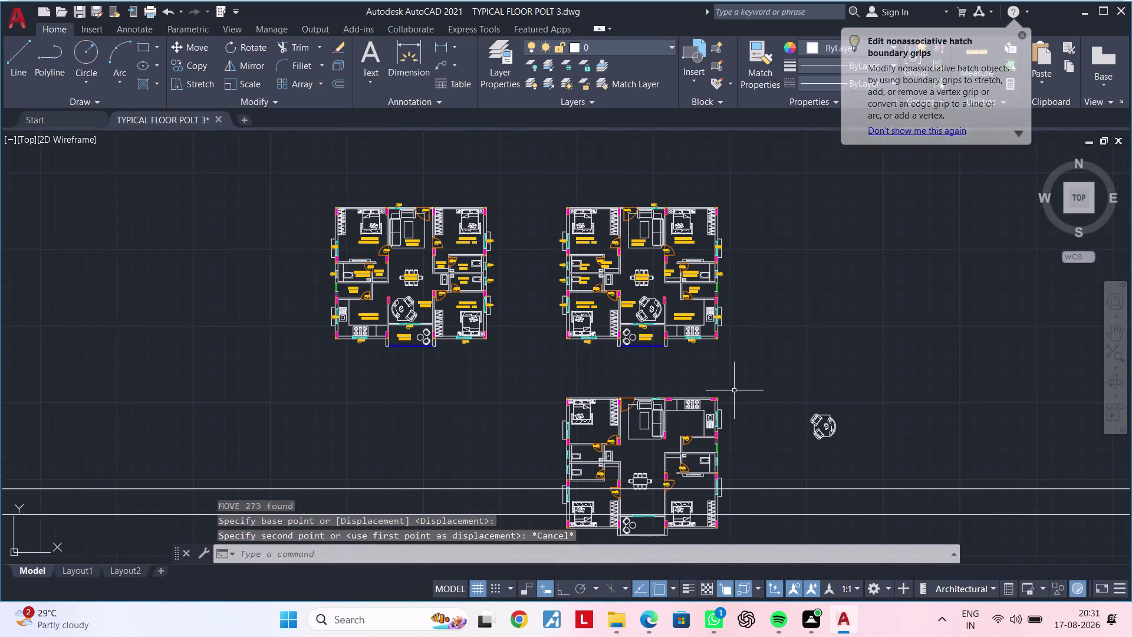
middle_drag(733, 391, 732, 354)
click(556, 346)
click(759, 512)
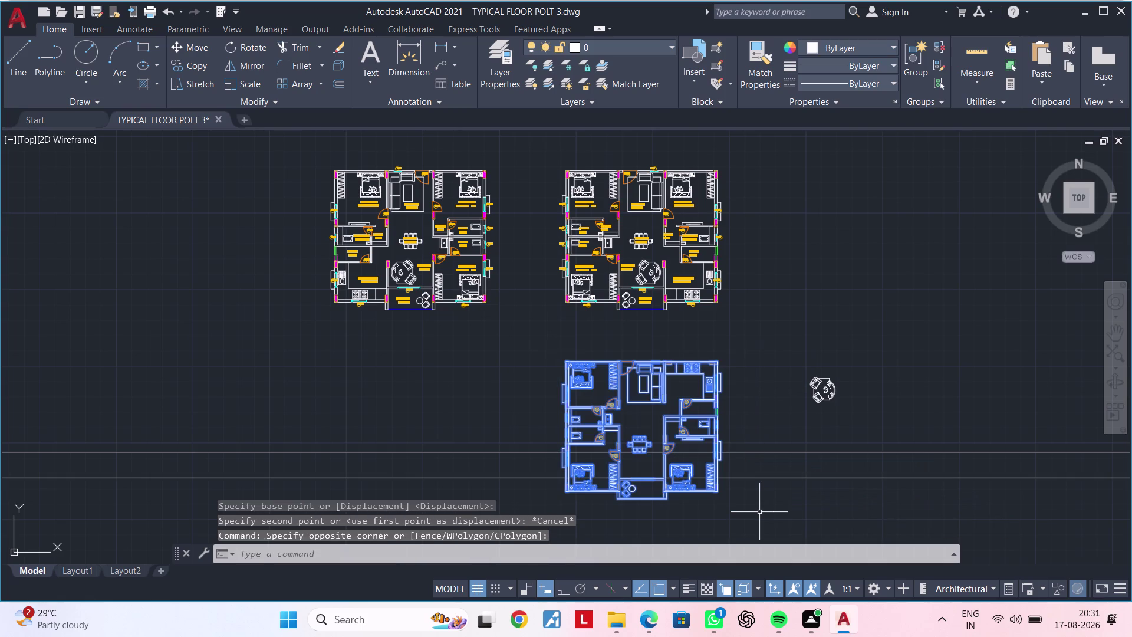
Copy the selected lower flat plan to just below the four-flat block.
text(CO)
key(space)
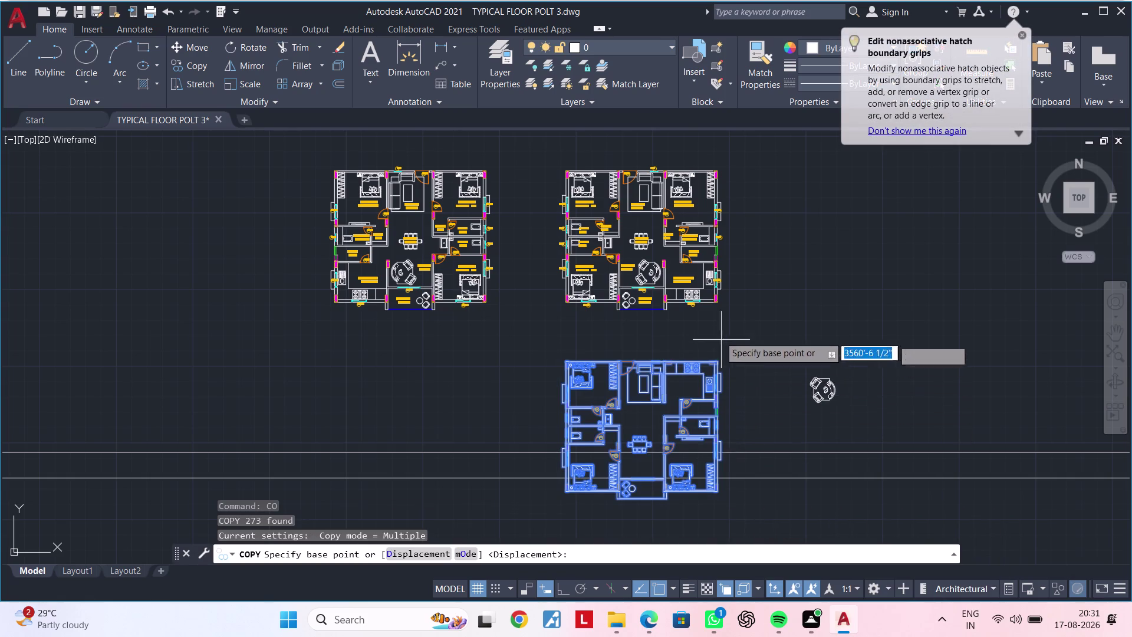
scroll(up, 3)
click(719, 446)
scroll(down, 3)
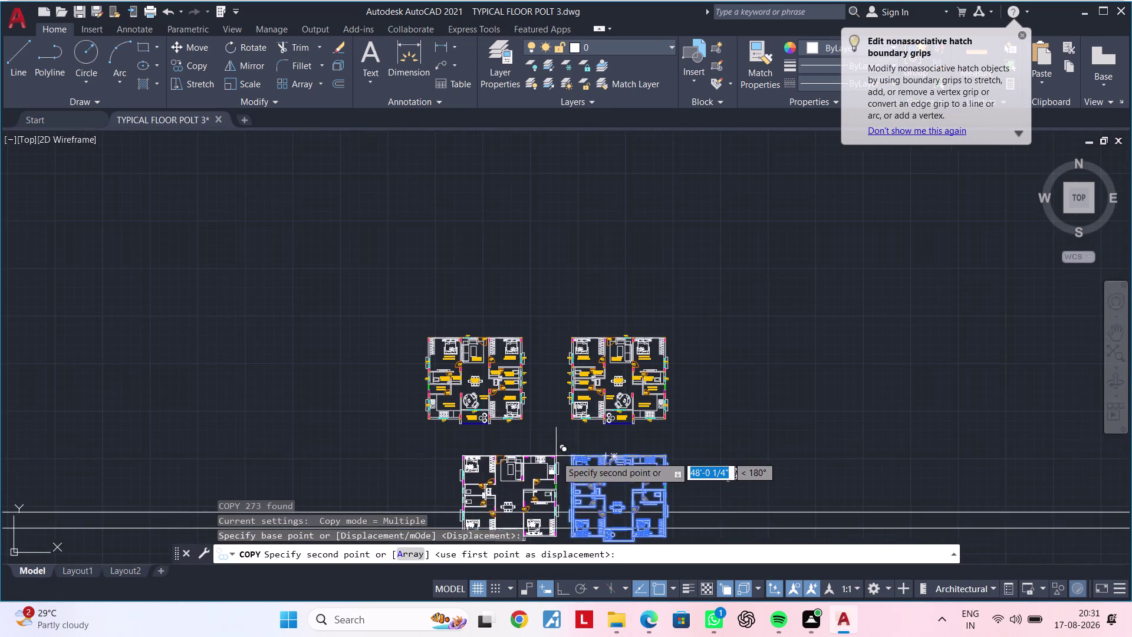
middle_drag(556, 455, 1059, 291)
middle_drag(864, 359, 1115, 323)
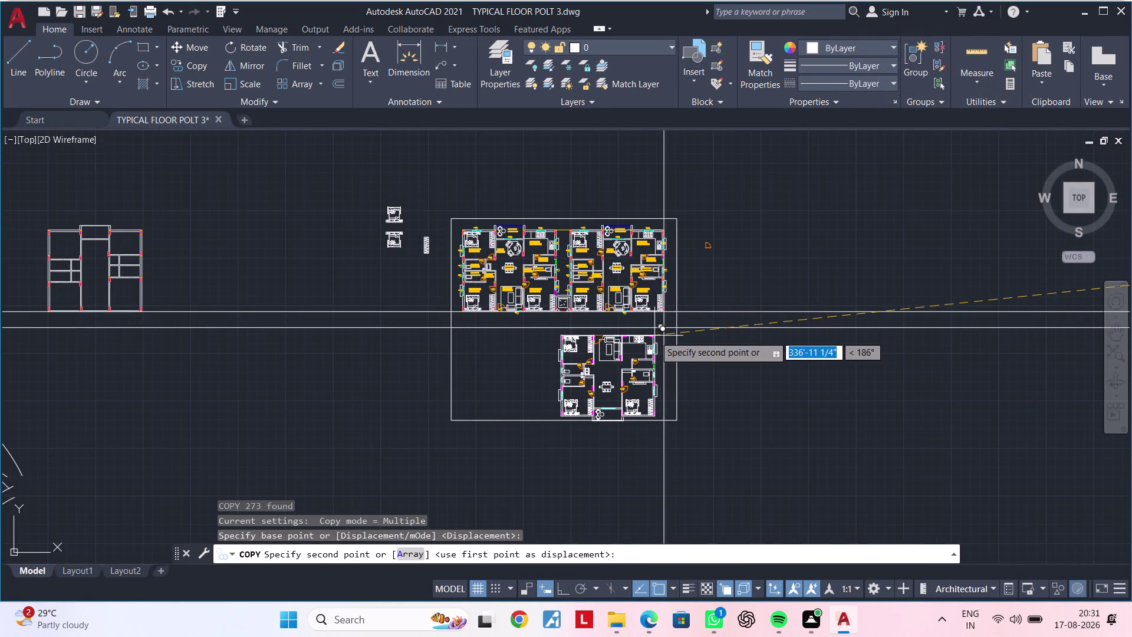
scroll(up, 3)
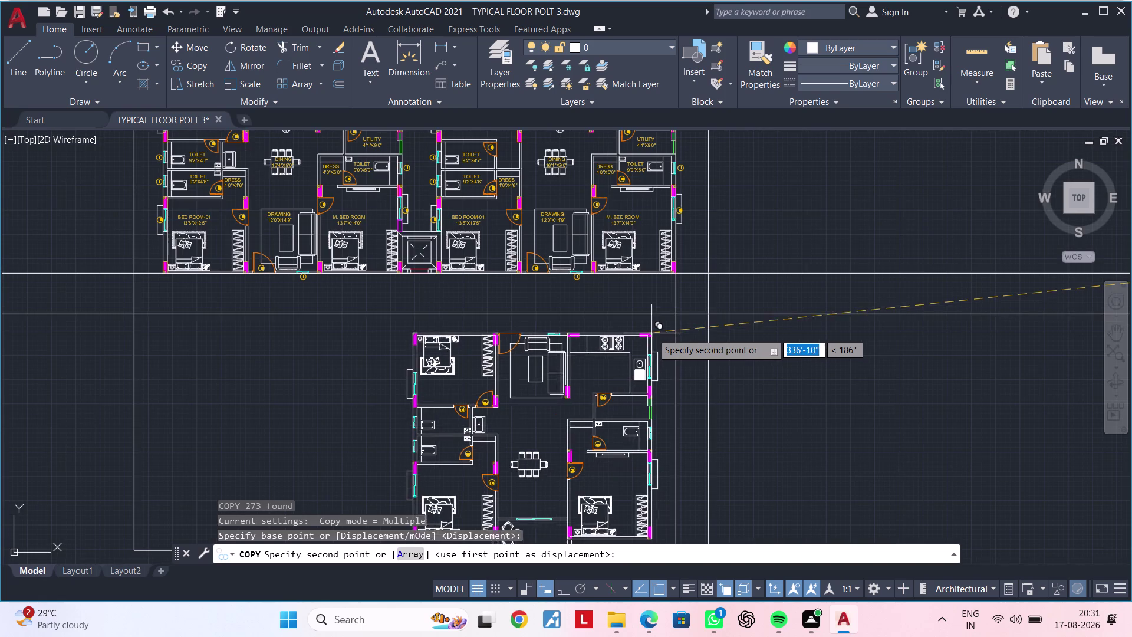
click(674, 315)
scroll(down, 3)
middle_drag(688, 326, 672, 229)
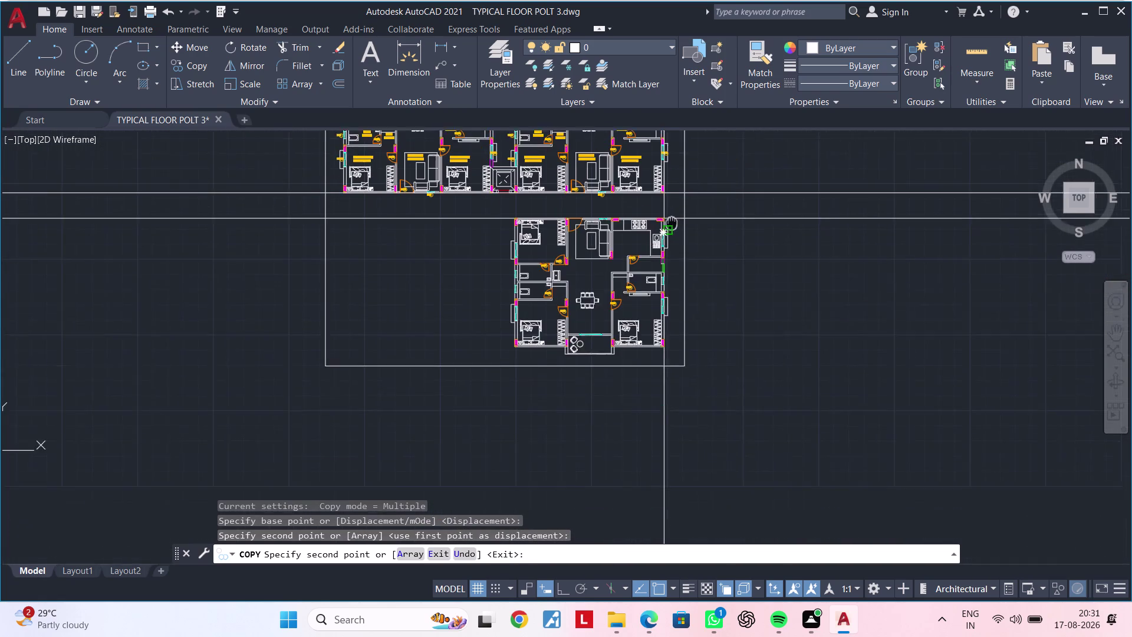
middle_drag(671, 228, 673, 207)
key(Escape)
key(Escape)
key(Escape)
key(Escape)
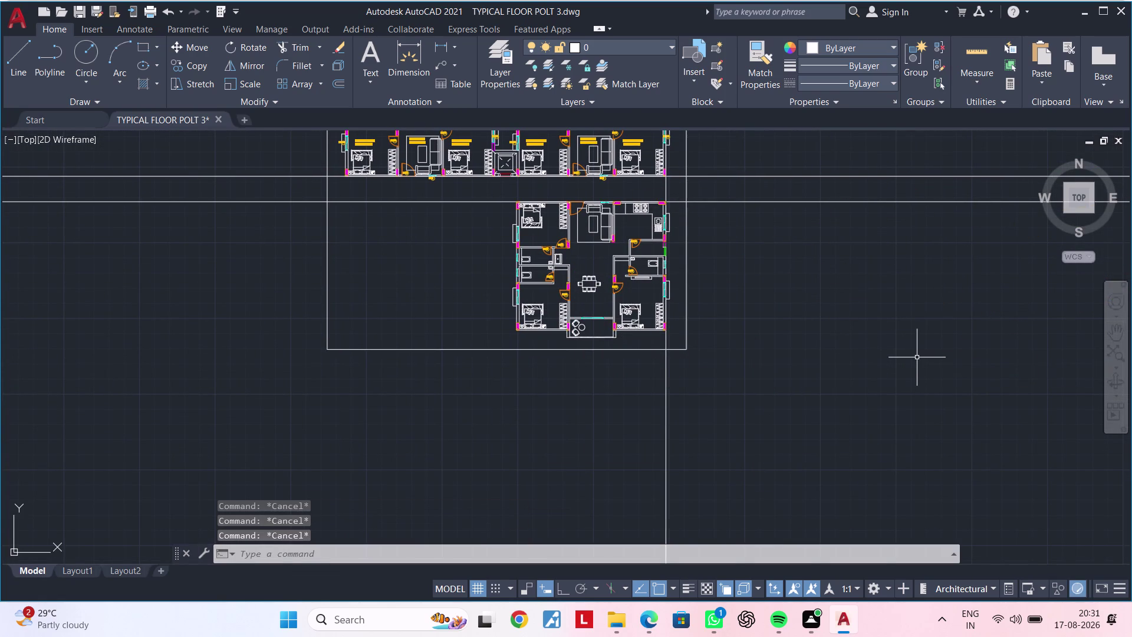
key(Escape)
key(Escape)
key(Escape)
key(Escape)
middle_drag(698, 363, 688, 384)
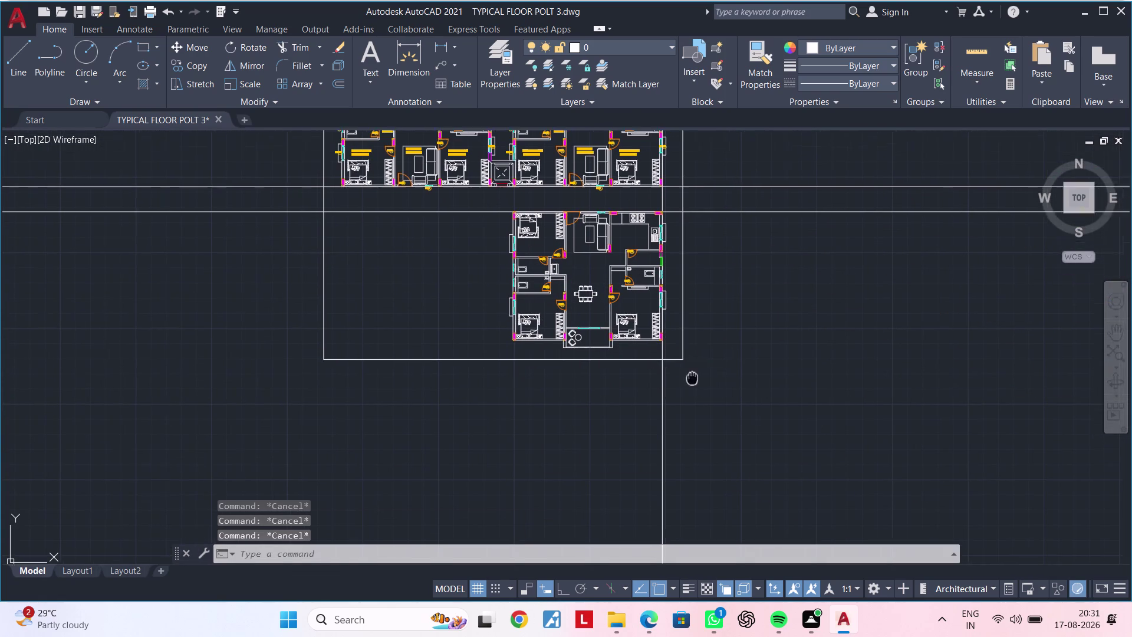
middle_drag(688, 384, 671, 413)
key(Escape)
key(Escape)
Pan and zoom across the copied flat's kitchen side to inspect it.
scroll(up, 3)
scroll(down, 3)
middle_drag(688, 355, 690, 408)
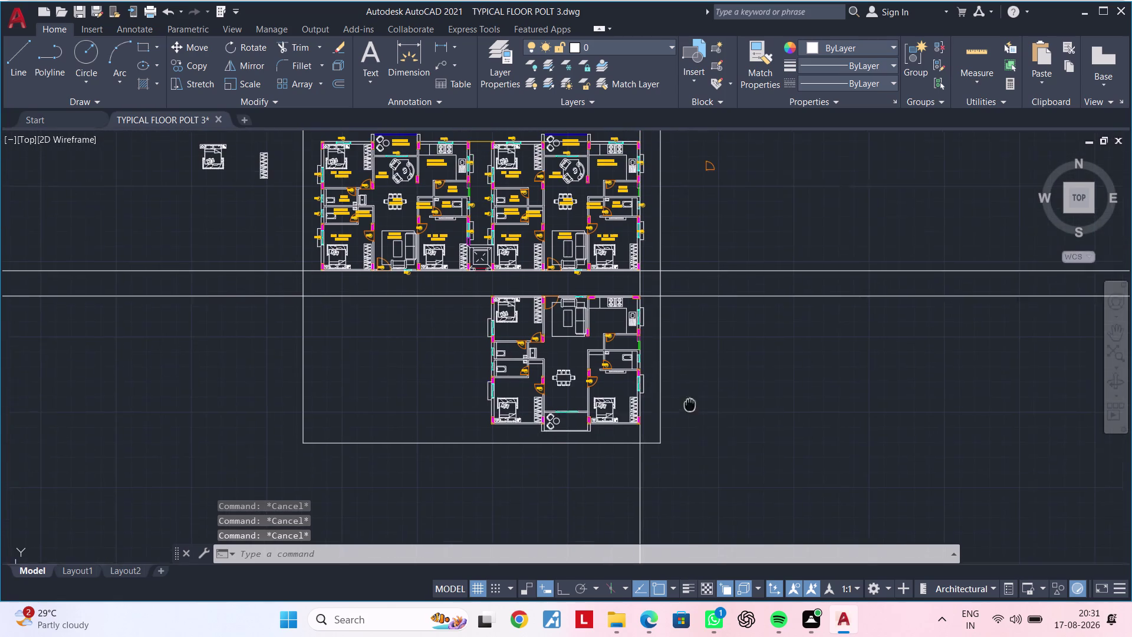
middle_drag(690, 409, 717, 396)
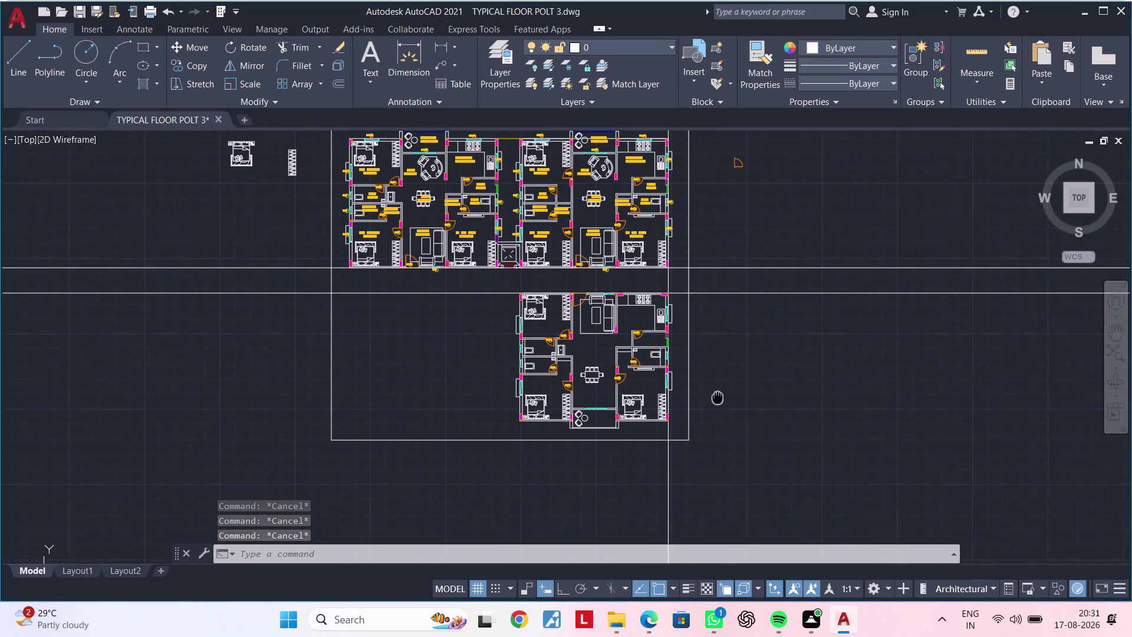
middle_drag(717, 396, 710, 394)
scroll(up, 3)
scroll(up, 3)
scroll(up, 3)
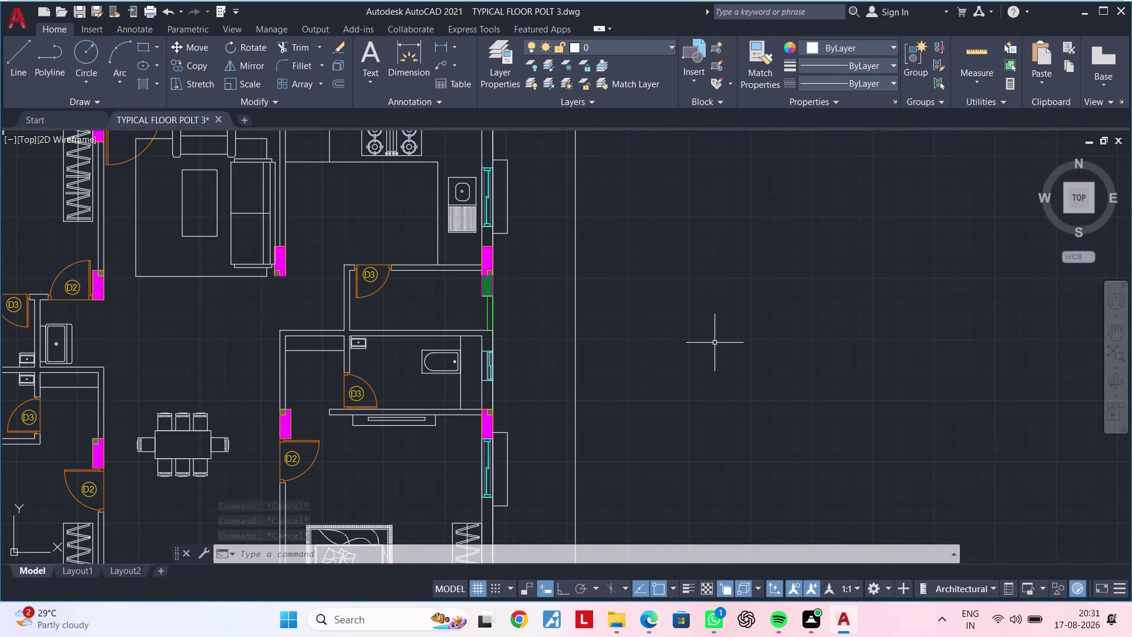
middle_drag(715, 357, 728, 418)
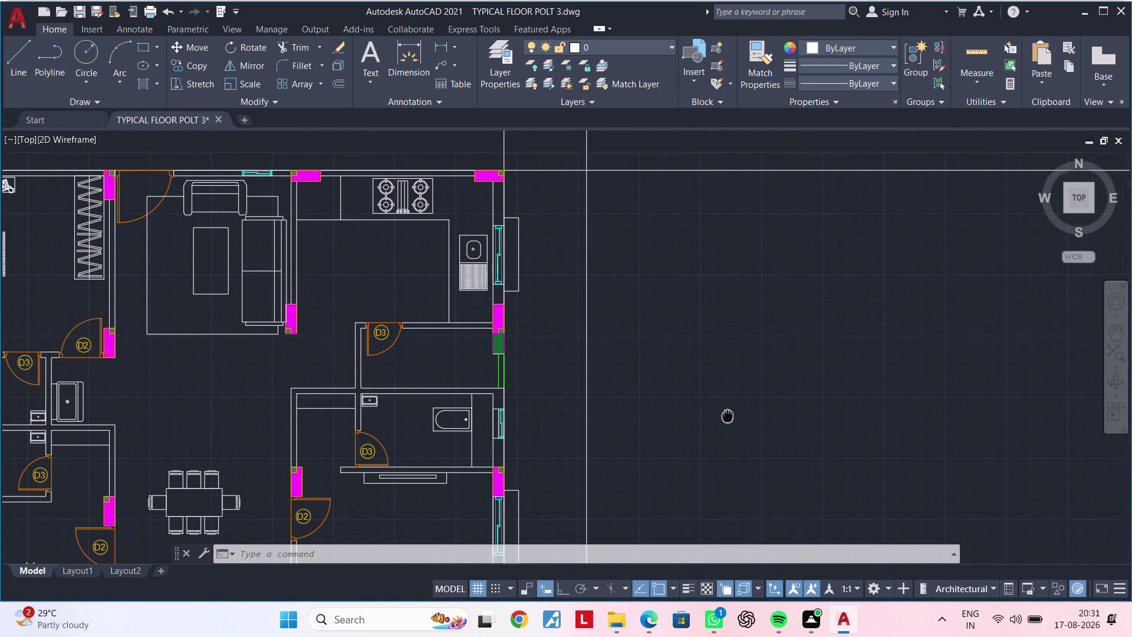
middle_drag(728, 417, 755, 428)
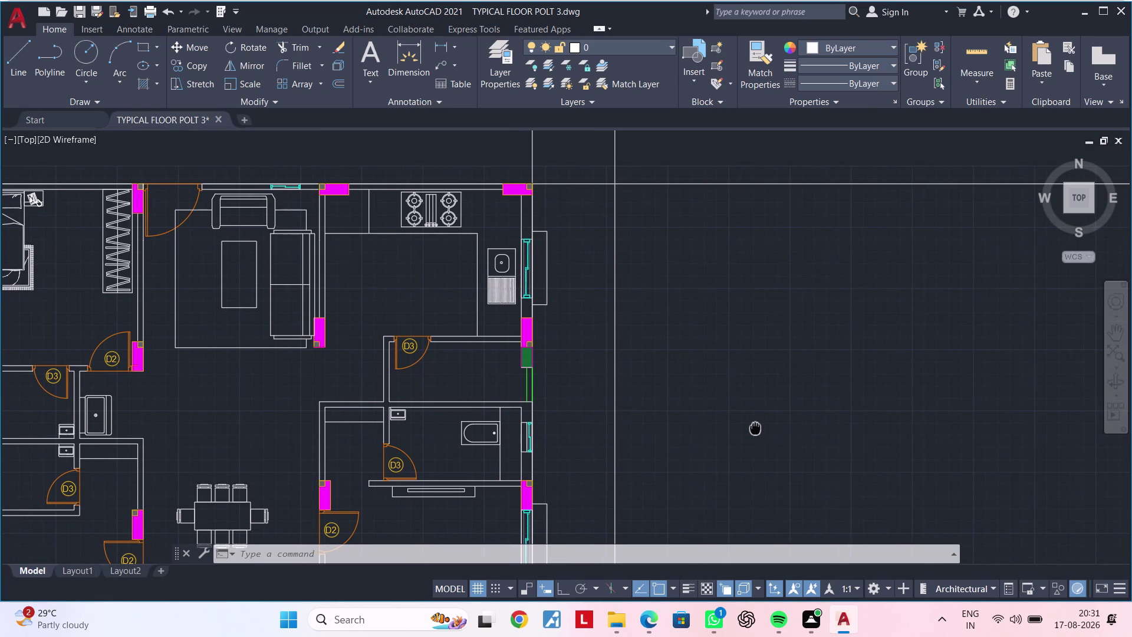
middle_drag(755, 428, 813, 428)
scroll(down, 3)
Delete the horizontal construction lines lying between the two blocks.
middle_drag(792, 390, 762, 454)
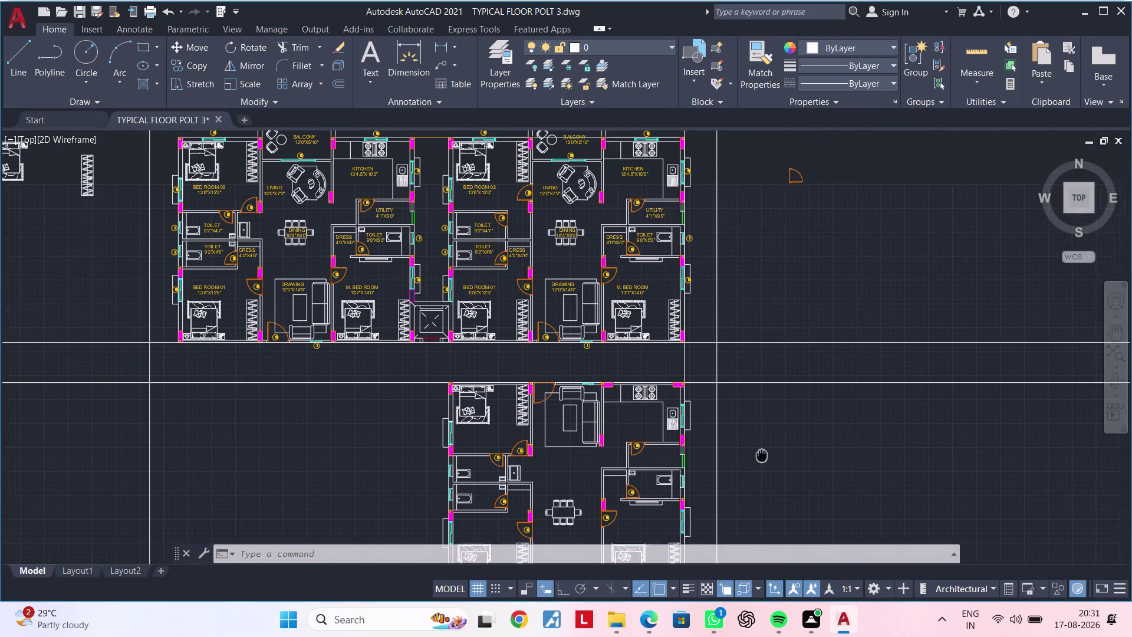
middle_drag(761, 454, 759, 458)
click(814, 444)
click(785, 336)
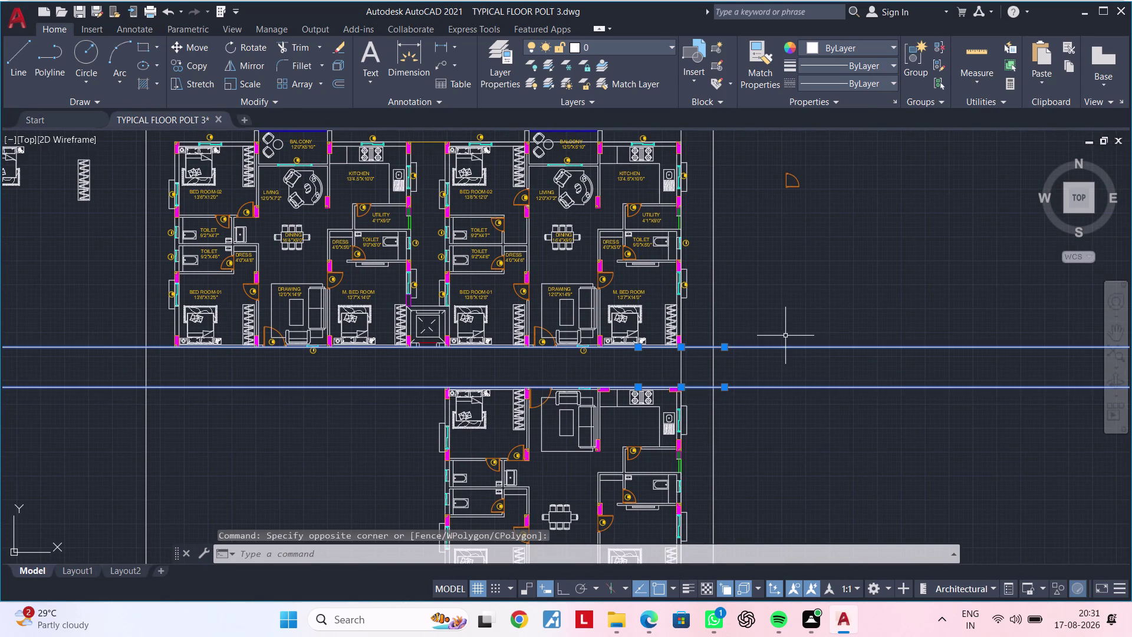
key(Delete)
click(682, 356)
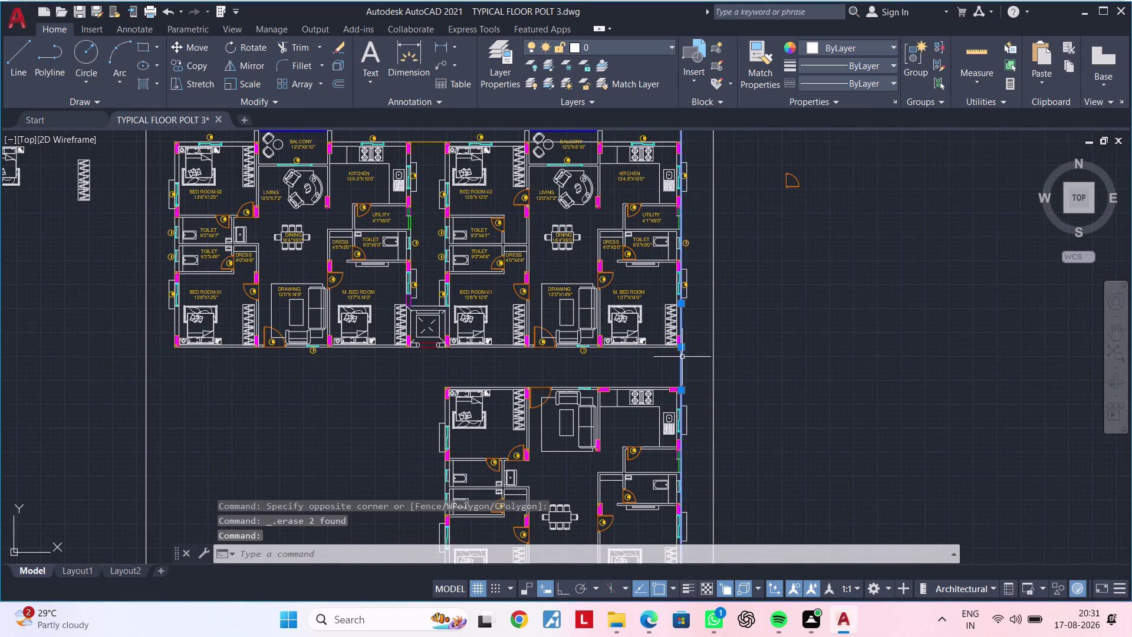
key(Delete)
middle_drag(697, 373, 696, 366)
scroll(up, 3)
middle_drag(671, 359, 720, 352)
key(Escape)
key(Escape)
key(Escape)
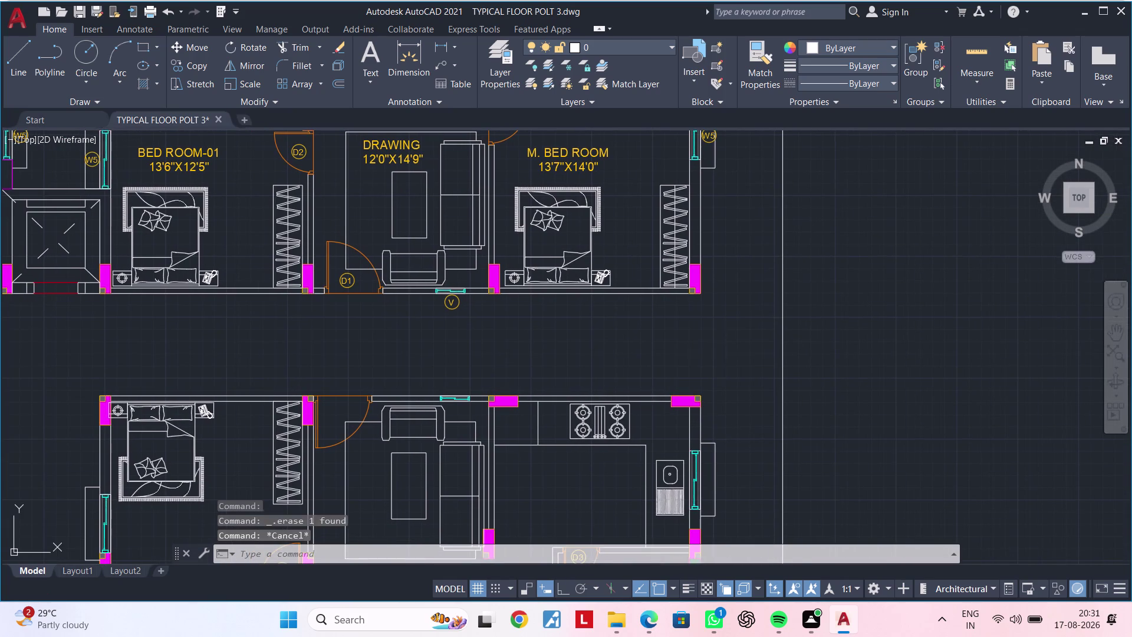
text(L)
key(space)
Draw a line from the upper column corner down to the lower flat's column corner.
scroll(up, 3)
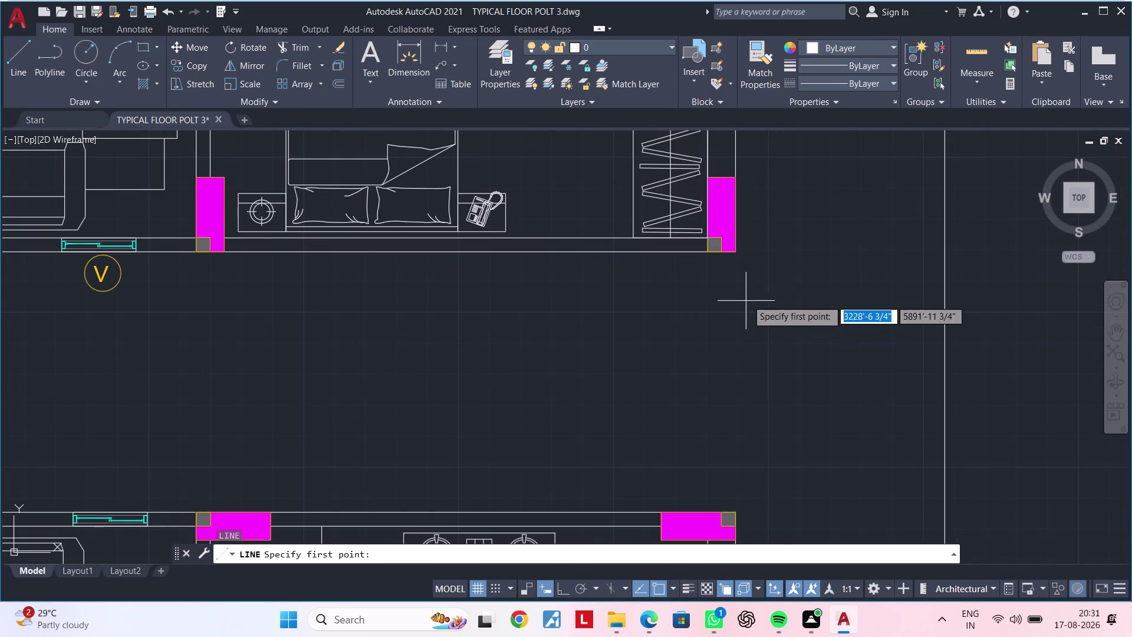
click(739, 250)
middle_drag(761, 425, 758, 354)
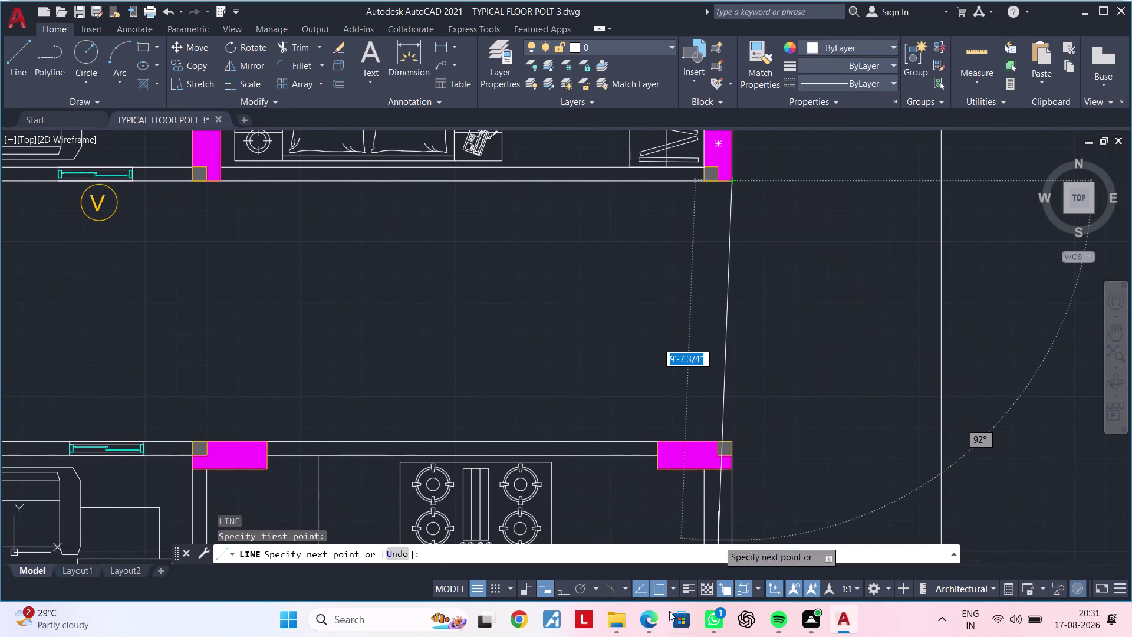
click(562, 586)
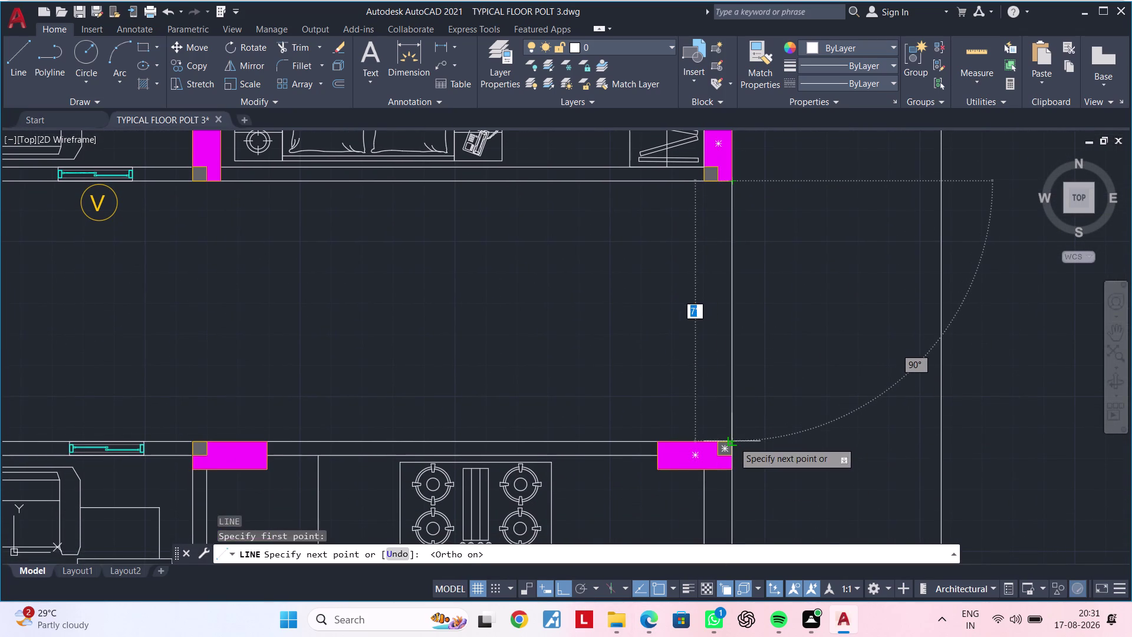
click(734, 441)
key(Escape)
key(Escape)
scroll(down, 3)
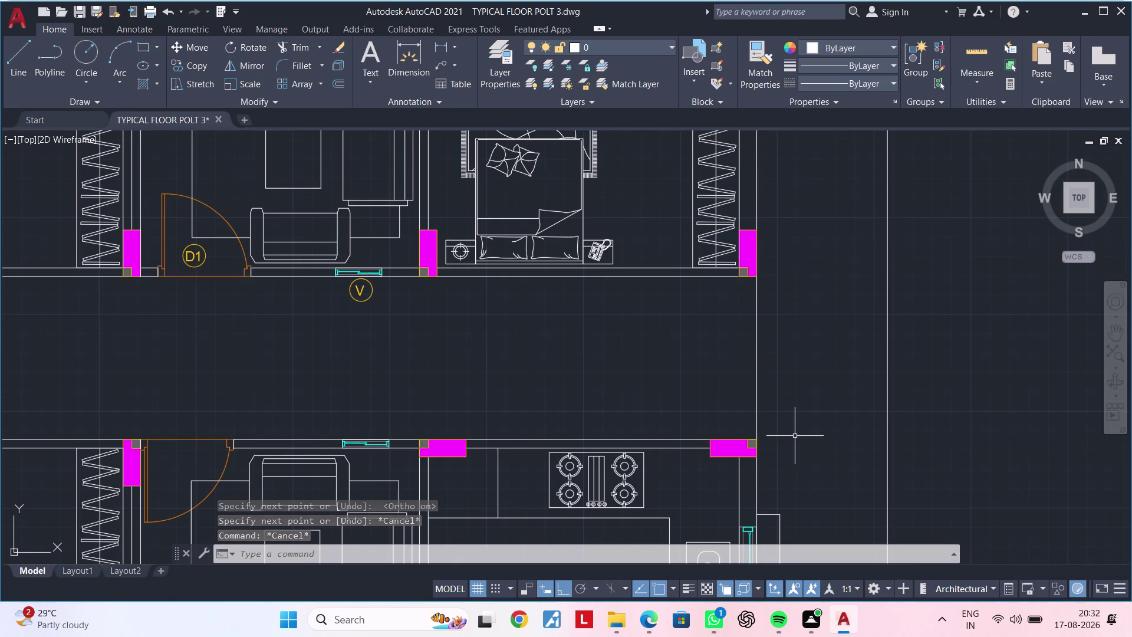
middle_drag(761, 390, 758, 427)
key(space)
scroll(up, 3)
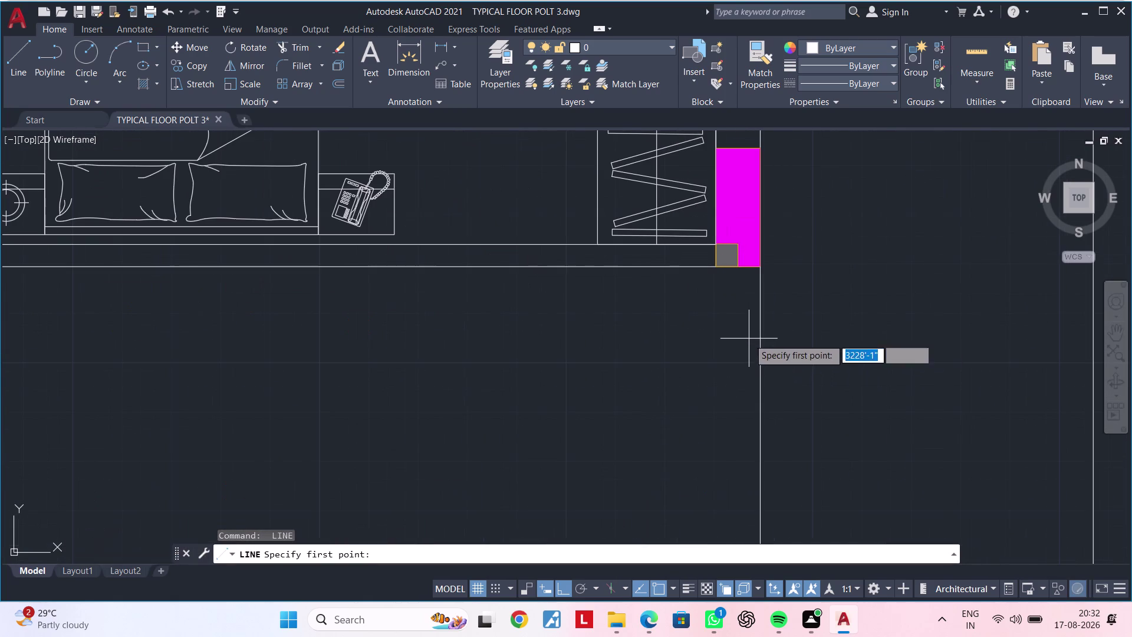
key(Escape)
key(Escape)
scroll(down, 3)
middle_drag(795, 367, 775, 317)
key(Escape)
key(Escape)
key(Escape)
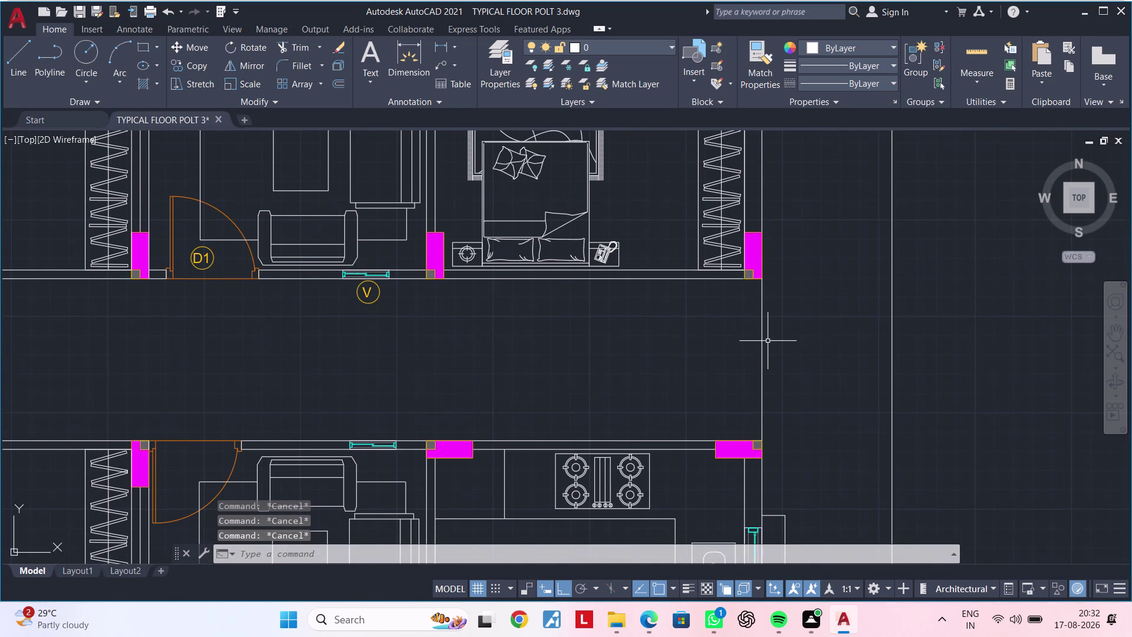
Make a parallel copy of the line 4.5 inches to its left.
text(OF)
key(space)
key(4)
text(.)
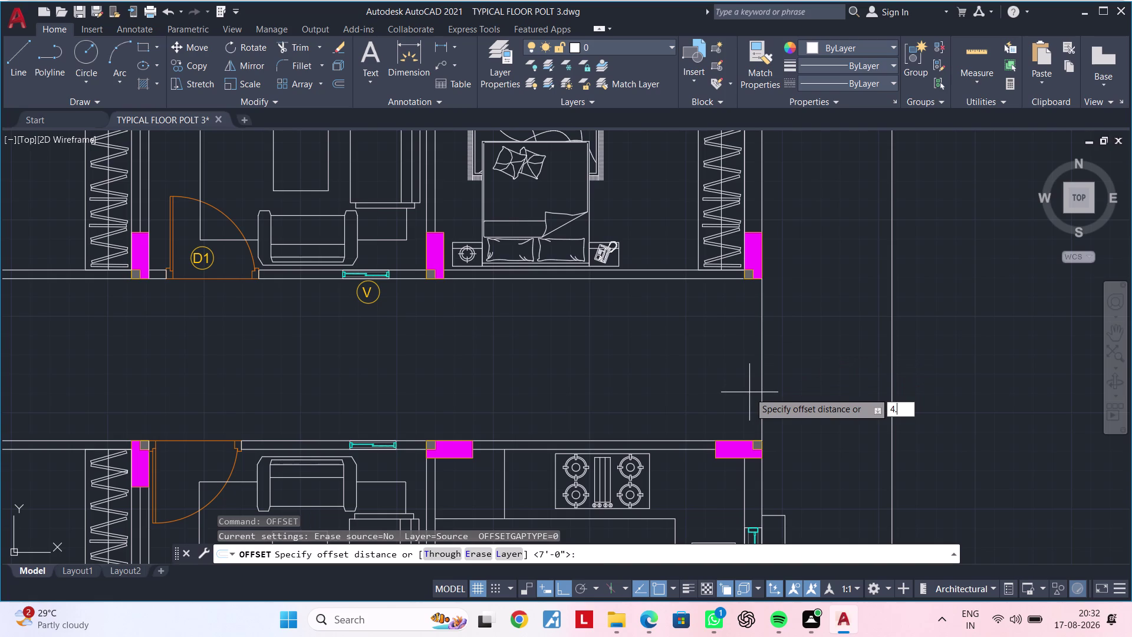
text(5)
key(shift+quotedbl)
key(Return)
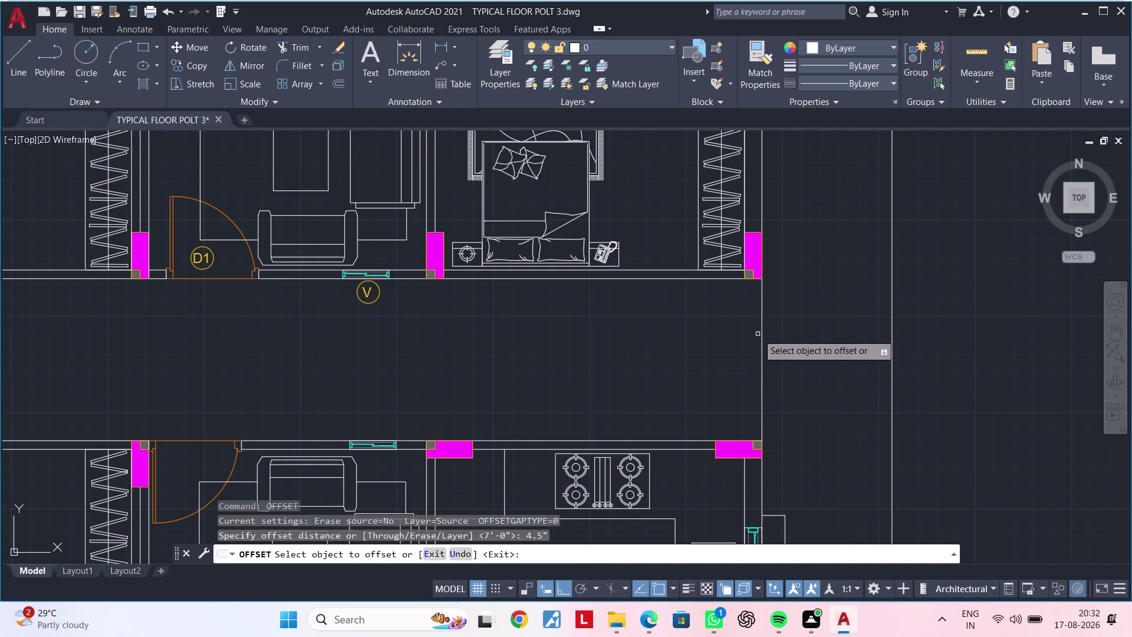
click(763, 338)
click(737, 337)
key(Escape)
key(Escape)
Pan out across the floor plan toward the lower flat to see both flats.
scroll(down, 3)
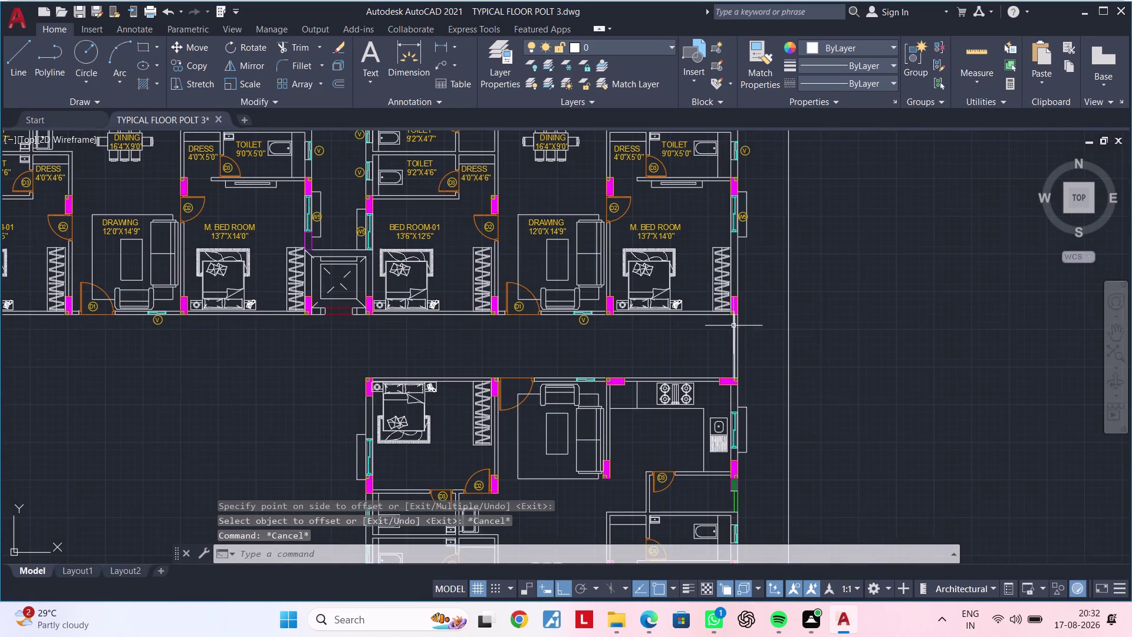
middle_drag(726, 330, 873, 309)
middle_drag(707, 309, 888, 299)
middle_drag(778, 304, 757, 239)
key(Escape)
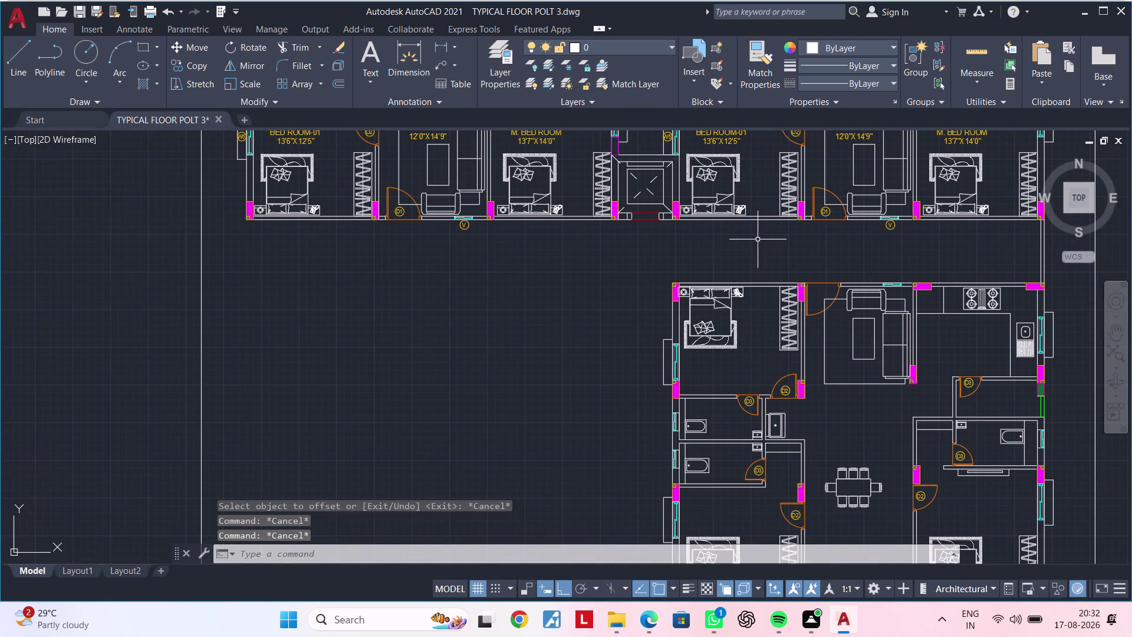
key(Escape)
key(Escape)
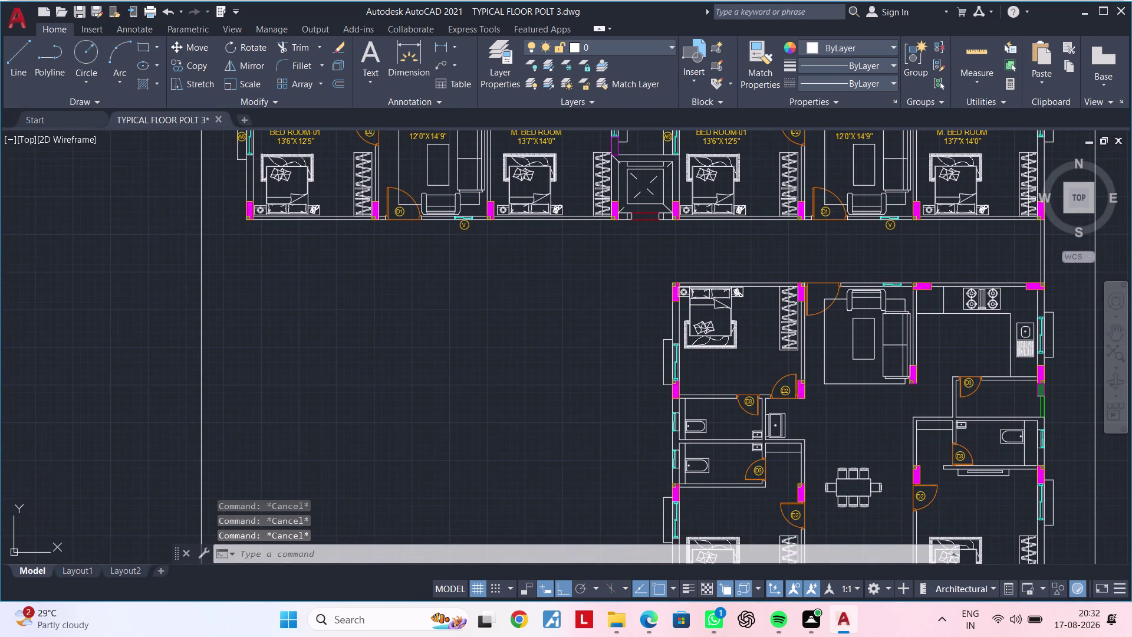
key(Escape)
key(Escape)
key(Escape)
key(Escape)
key(Escape)
middle_drag(619, 300, 598, 299)
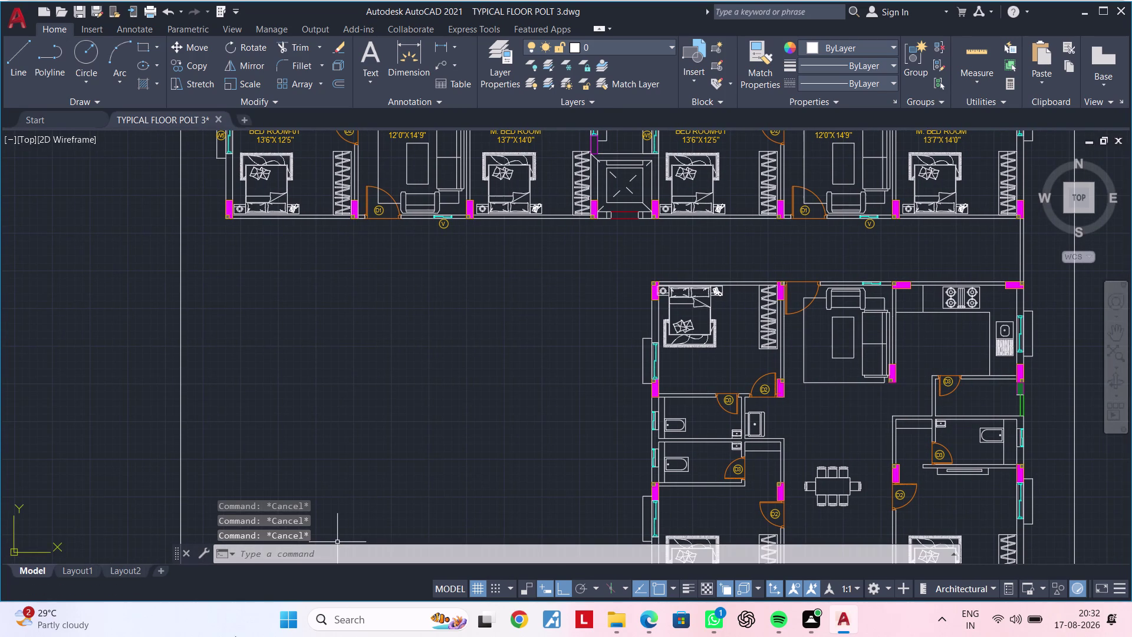
Center the lower flat in view, trying a centre line (CL) command and cancelling it.
middle_drag(558, 383, 454, 367)
key(Escape)
key(Escape)
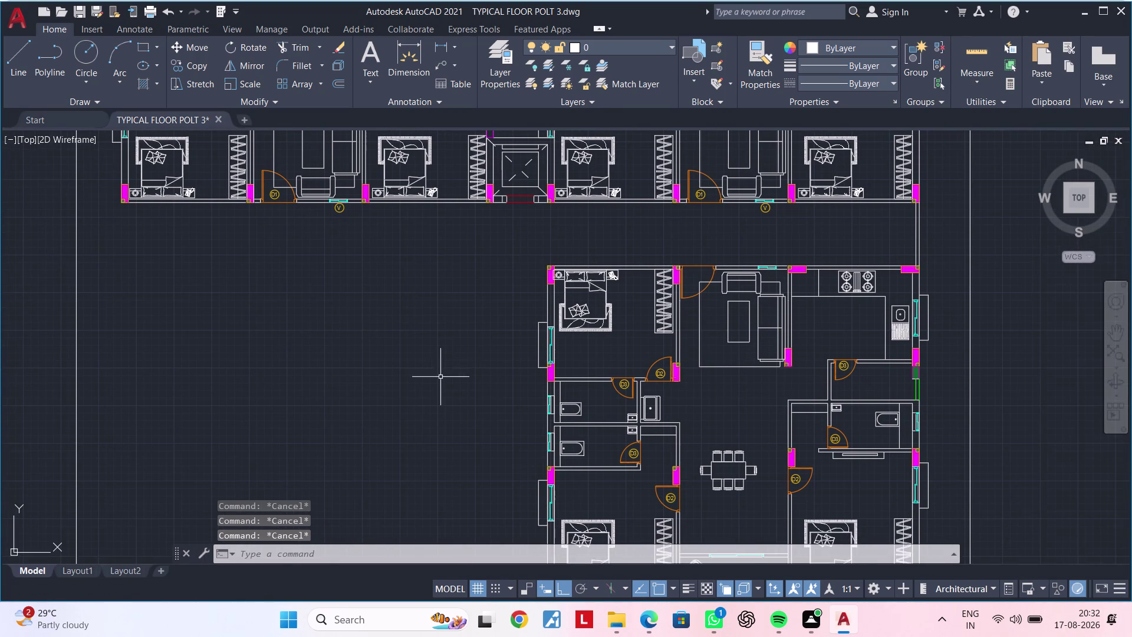
key(Escape)
middle_drag(483, 354, 411, 365)
key(Escape)
key(Escape)
key(Escape)
key(Escape)
key(c)
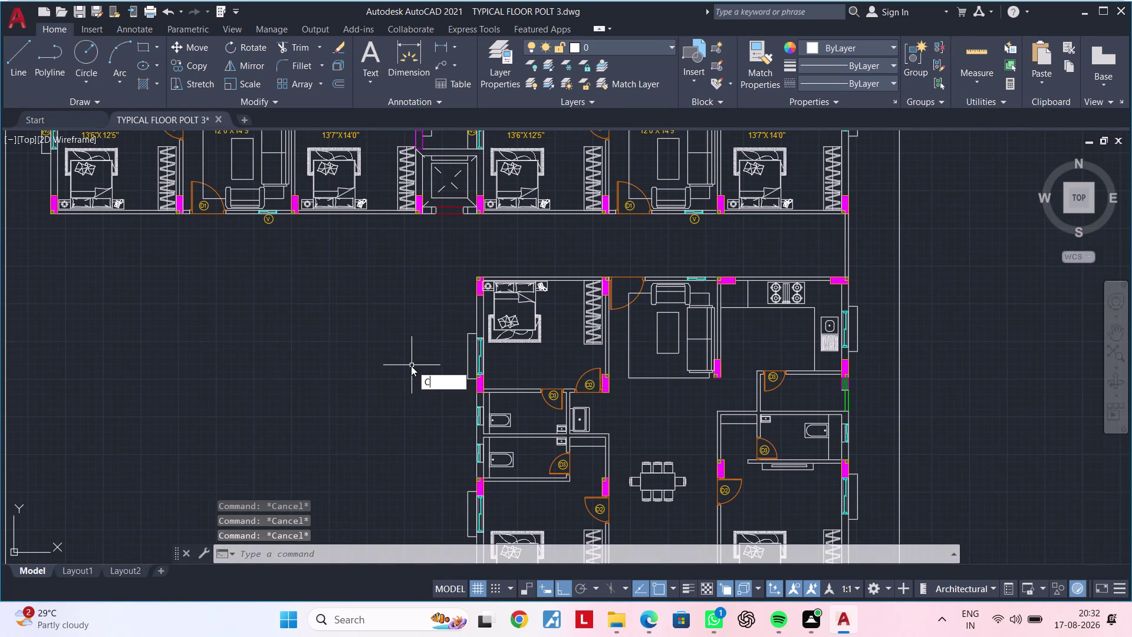
text(L)
key(space)
text(H)
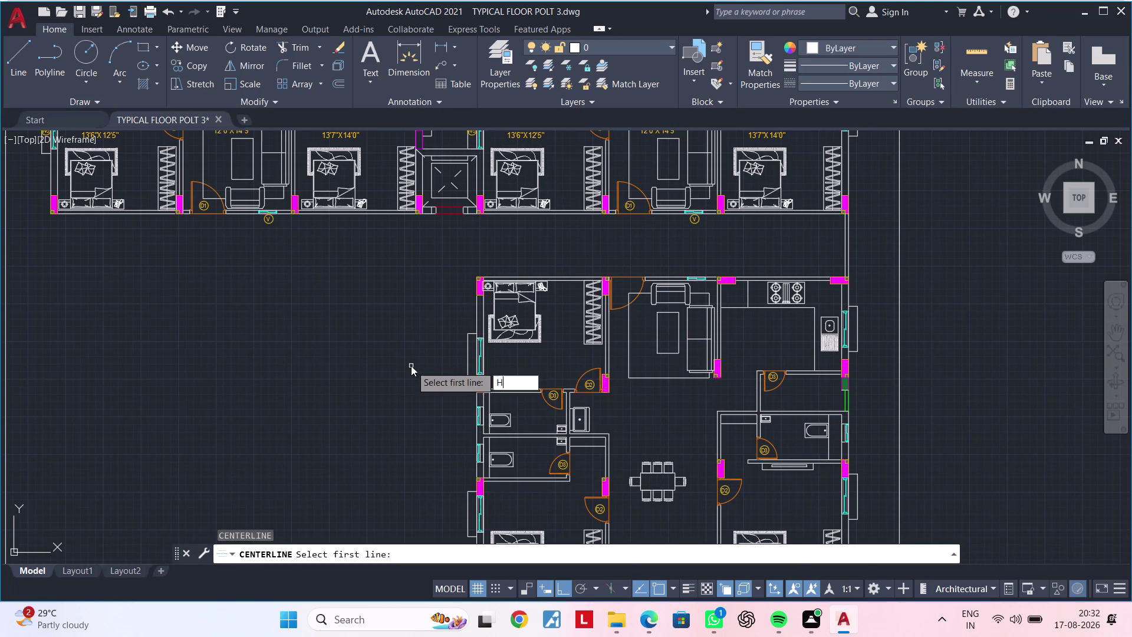
key(space)
key(Escape)
key(Escape)
key(Escape)
key(Escape)
key(Escape)
scroll(down, 3)
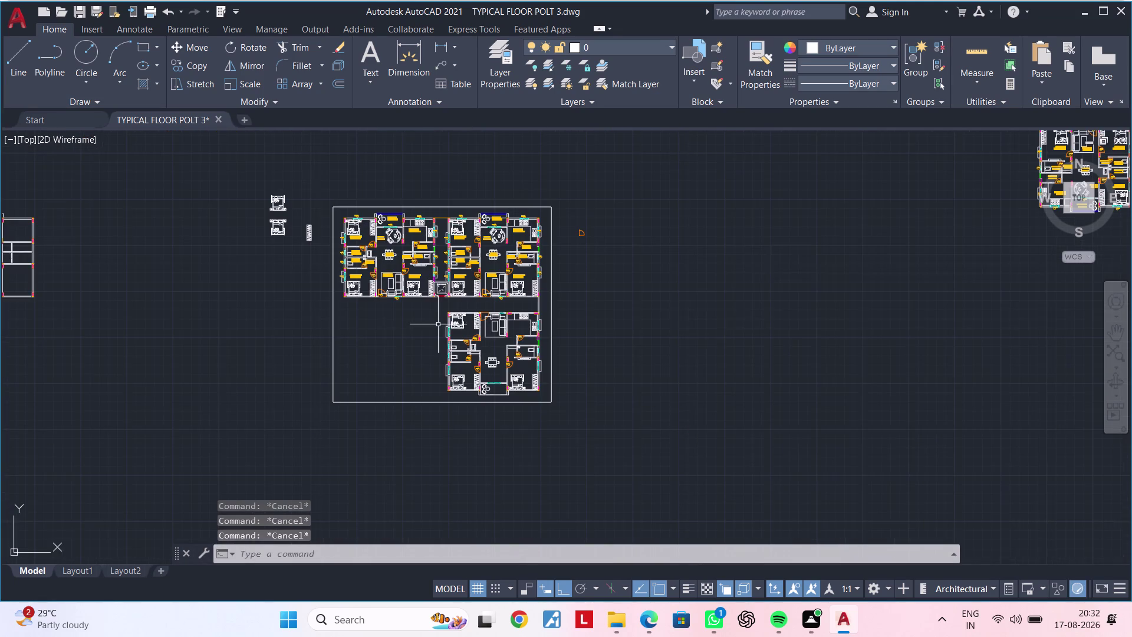
scroll(up, 3)
middle_drag(418, 334, 341, 384)
key(Escape)
key(Escape)
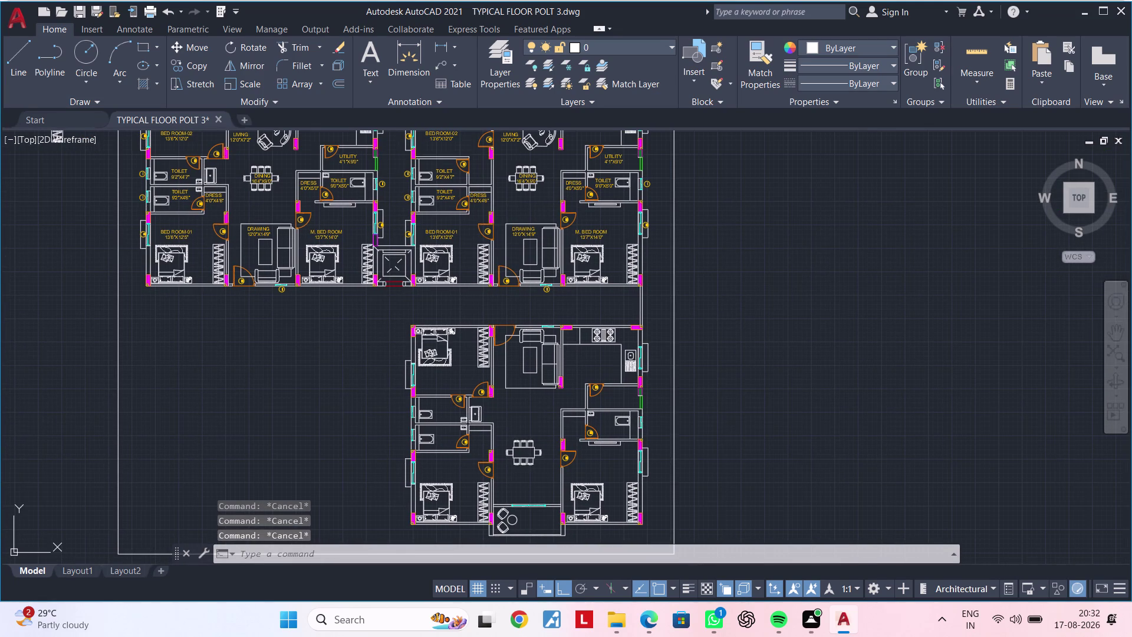
Place a horizontal construction line through the upper-left column's top corner.
text(XL H)
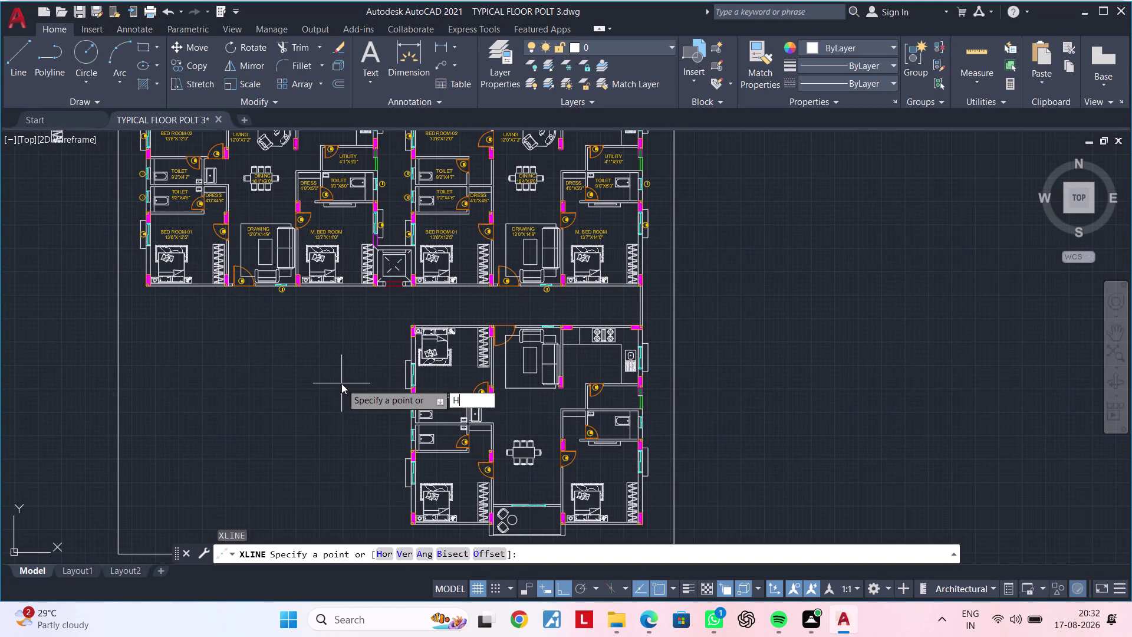
key(space)
scroll(up, 3)
scroll(up, 3)
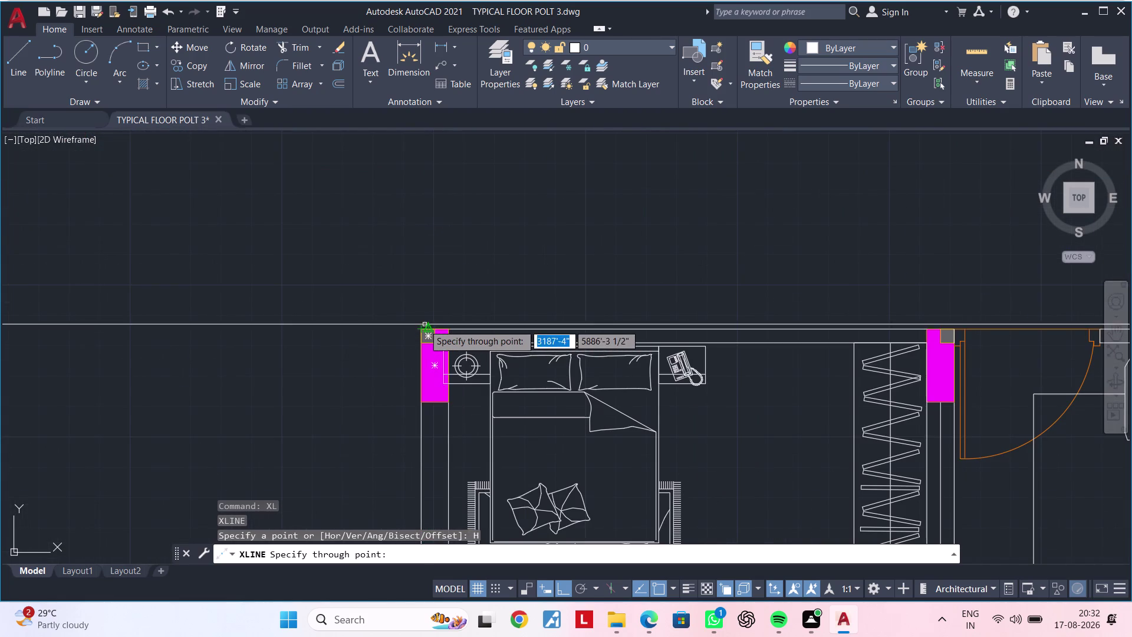
scroll(up, 3)
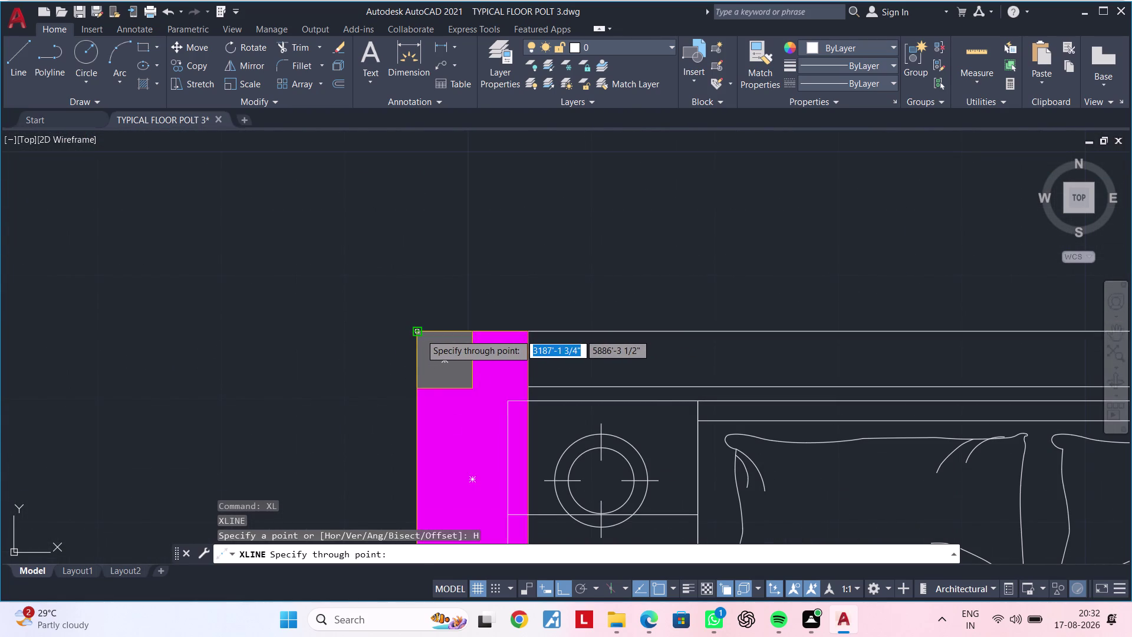
click(421, 334)
scroll(down, 3)
middle_drag(305, 412, 683, 257)
key(Escape)
key(Escape)
scroll(down, 3)
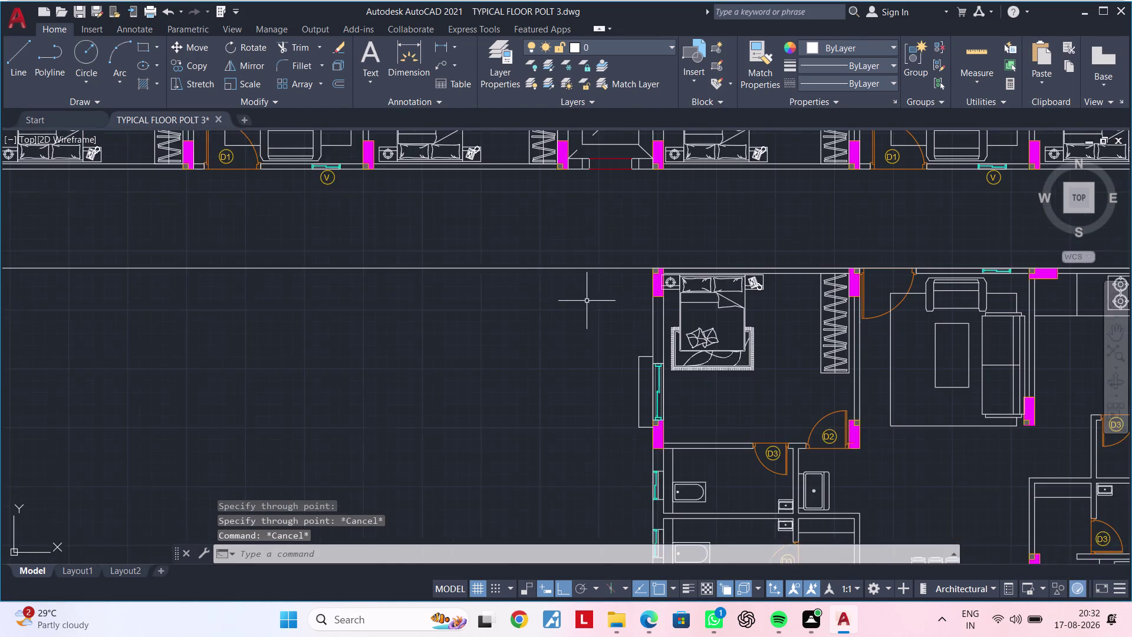
middle_drag(573, 308, 460, 334)
key(Escape)
middle_drag(461, 339, 558, 314)
key(Escape)
key(Escape)
key(Escape)
key(Escape)
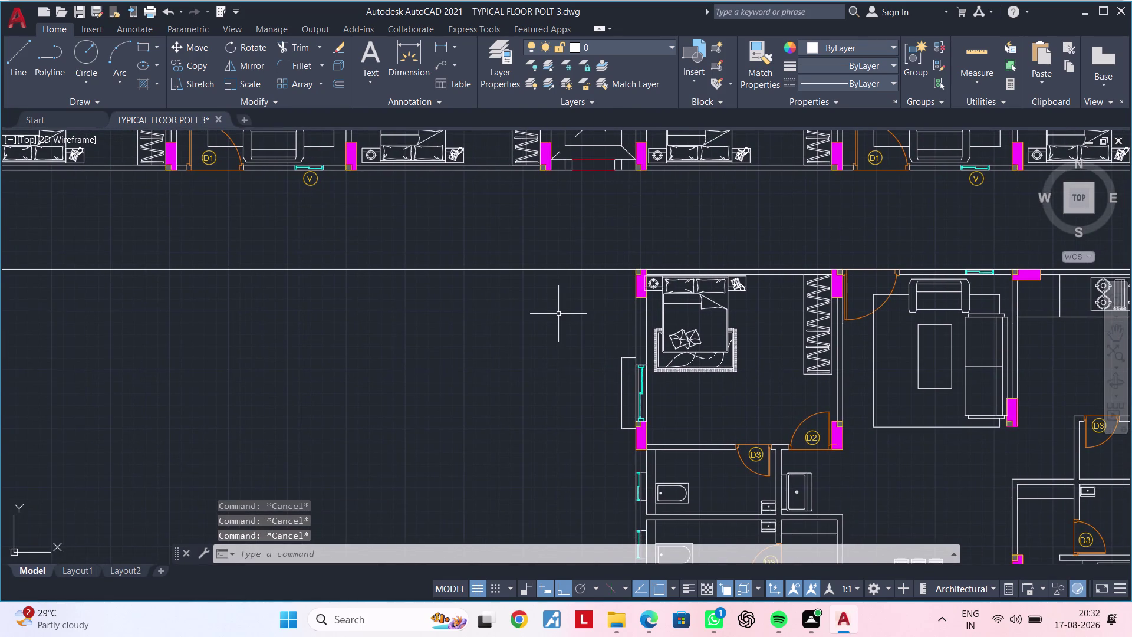
Start an offset and cancel it without creating a copy.
text(OF)
key(space)
key(6)
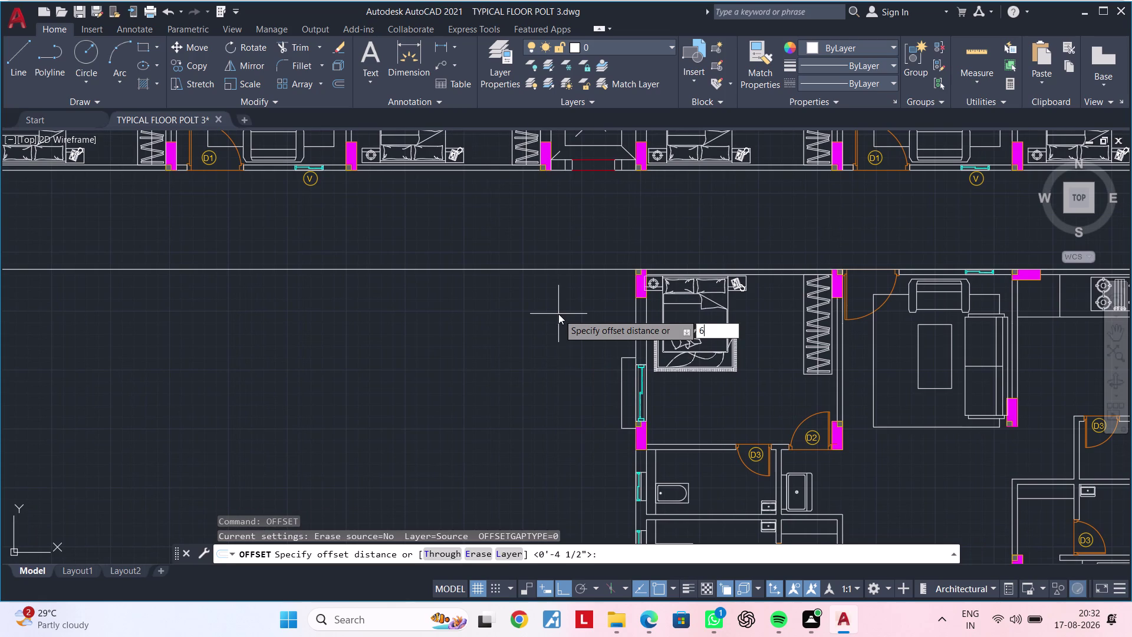
key(apostrophe)
key(Escape)
key(Escape)
key(Escape)
key(x)
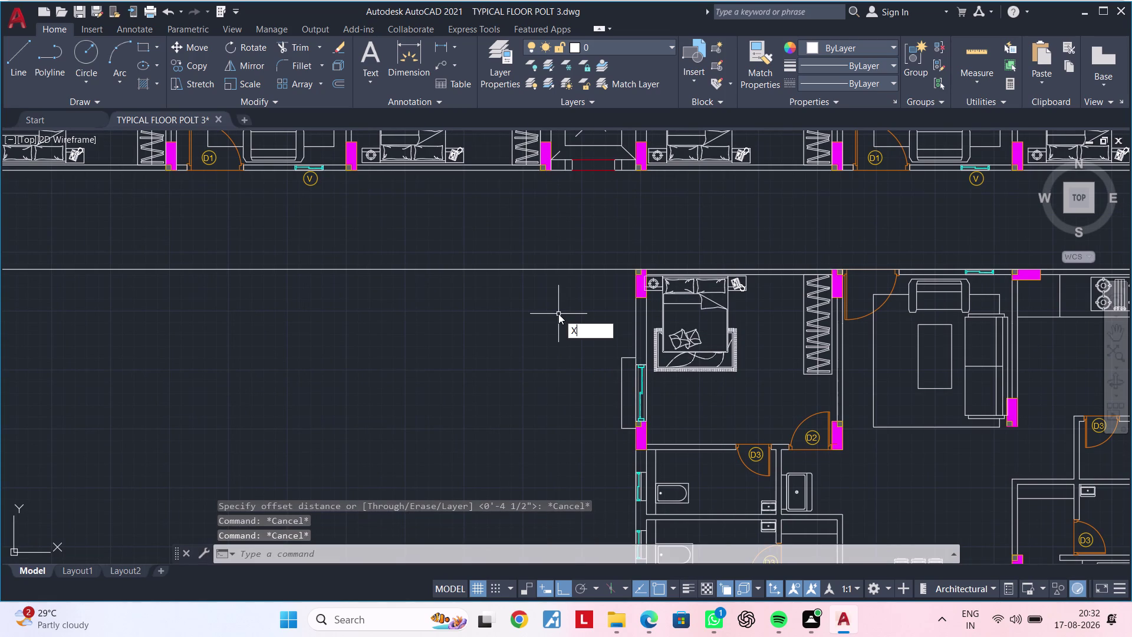
Place a vertical construction line through the upper-flat column corner beside the stair core.
text(L)
key(space)
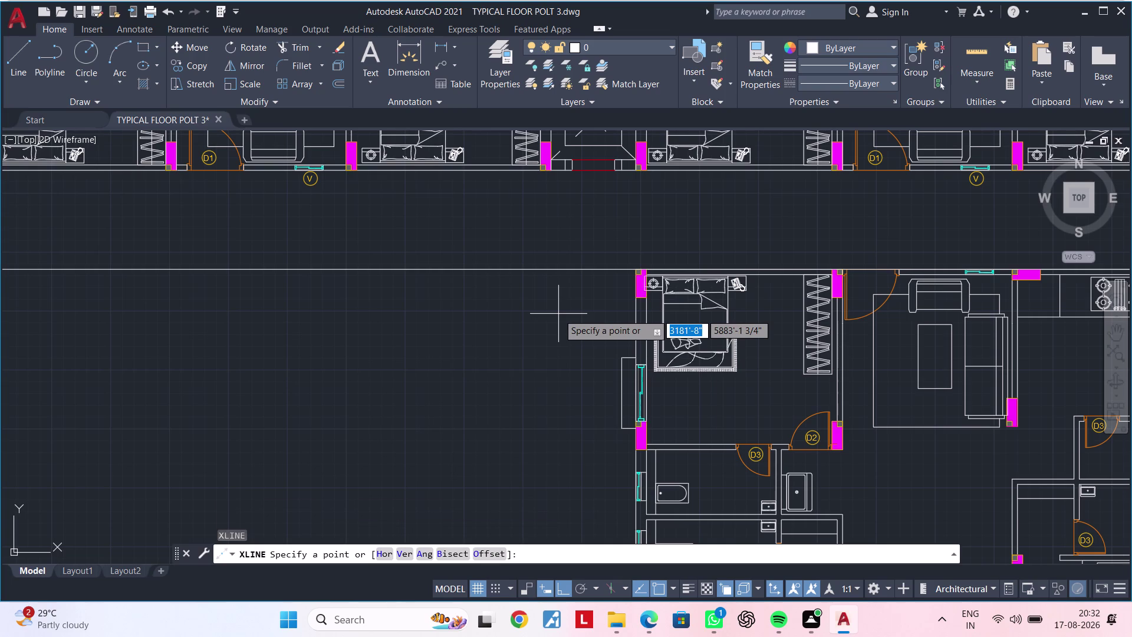
text(V)
key(space)
scroll(up, 3)
scroll(down, 3)
middle_drag(560, 284, 553, 371)
scroll(up, 3)
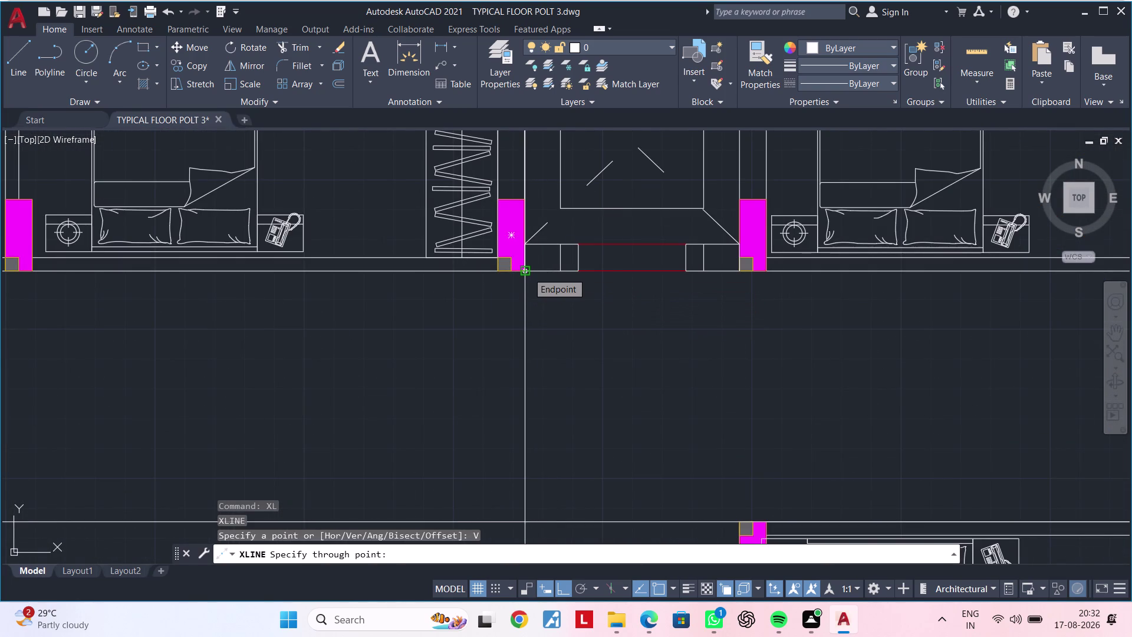
click(527, 272)
scroll(down, 3)
middle_drag(558, 389, 641, 243)
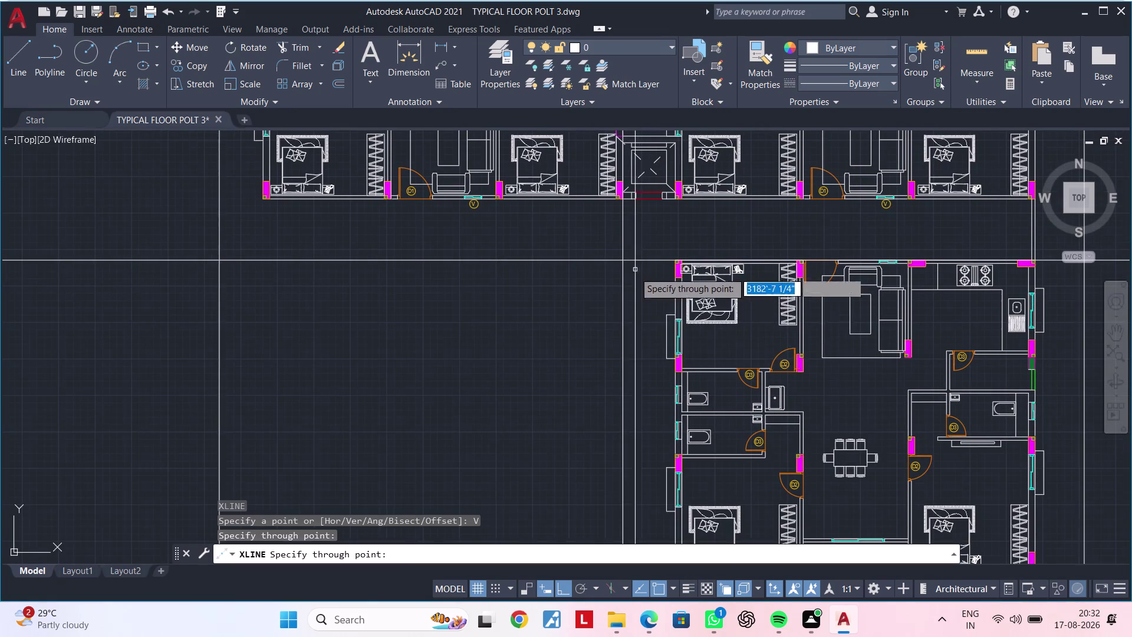
key(Escape)
key(Escape)
Pan and zoom in on the lower flat.
scroll(down, 3)
middle_drag(570, 338, 491, 345)
scroll(up, 3)
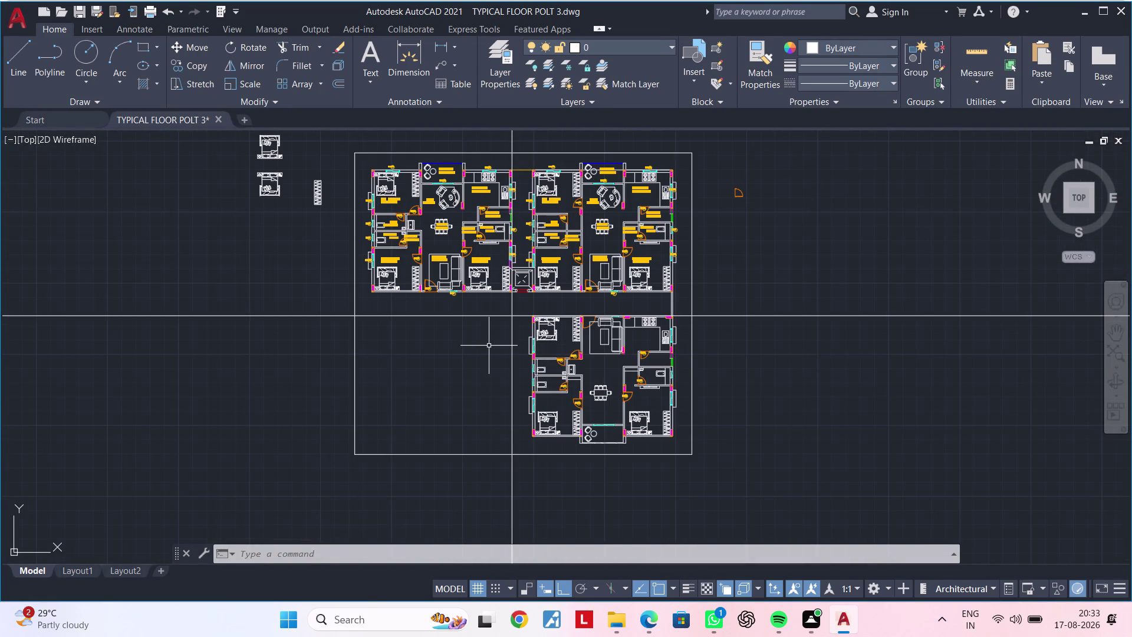
scroll(up, 3)
scroll(up, 3)
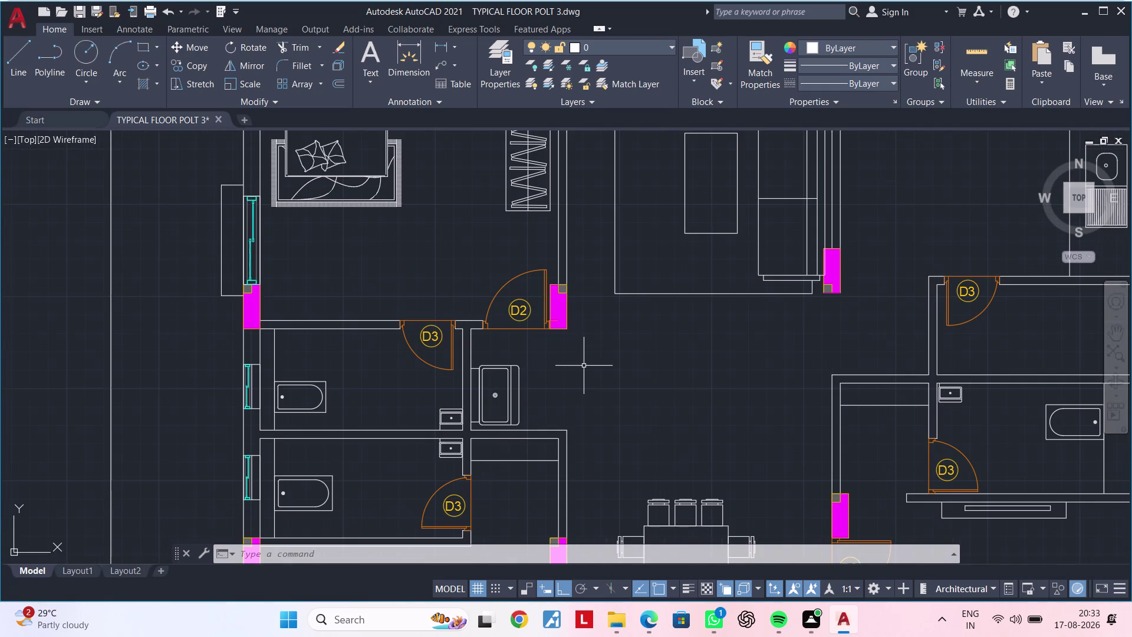
scroll(down, 3)
scroll(down, 3)
scroll(down, 3)
middle_drag(644, 379, 637, 297)
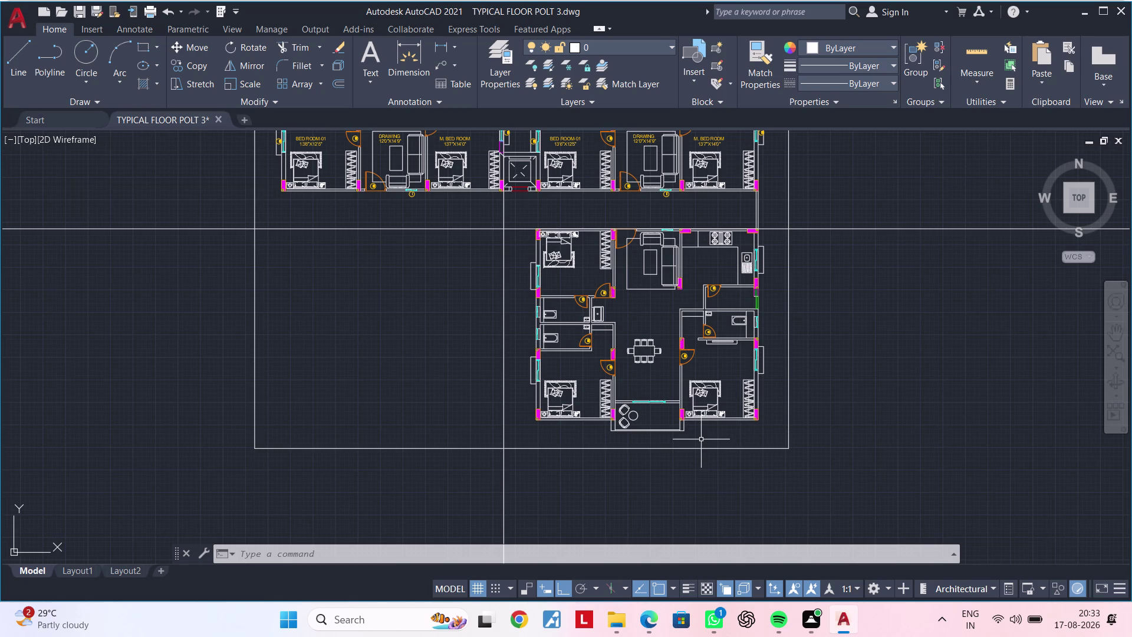
scroll(up, 3)
middle_drag(718, 443, 653, 496)
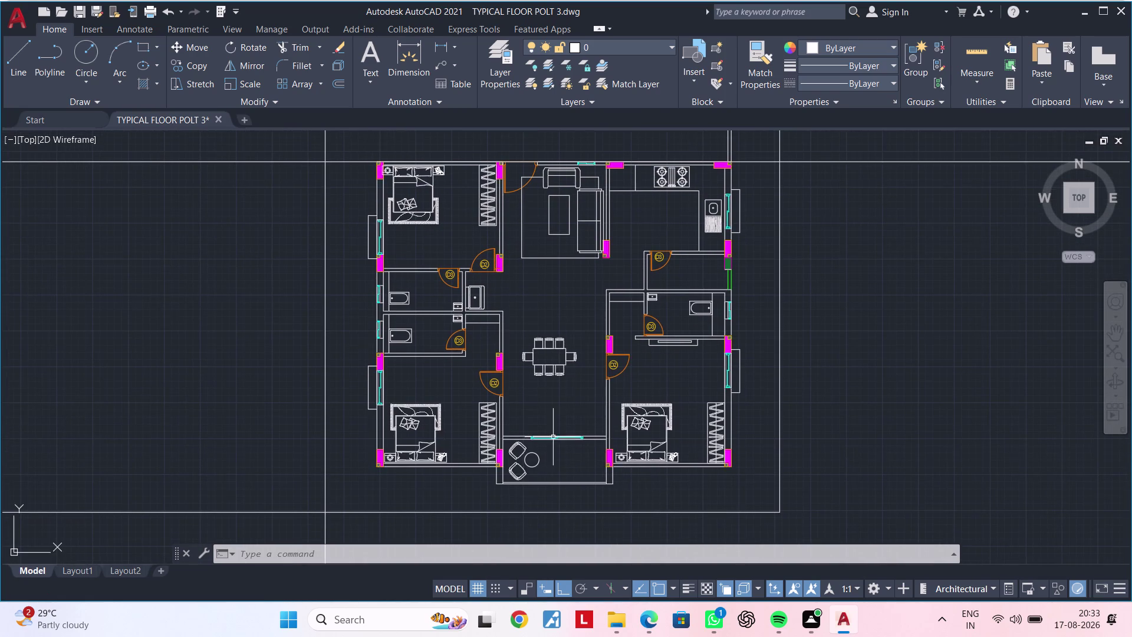
middle_drag(534, 470, 521, 505)
scroll(down, 3)
middle_drag(551, 348, 500, 440)
scroll(up, 3)
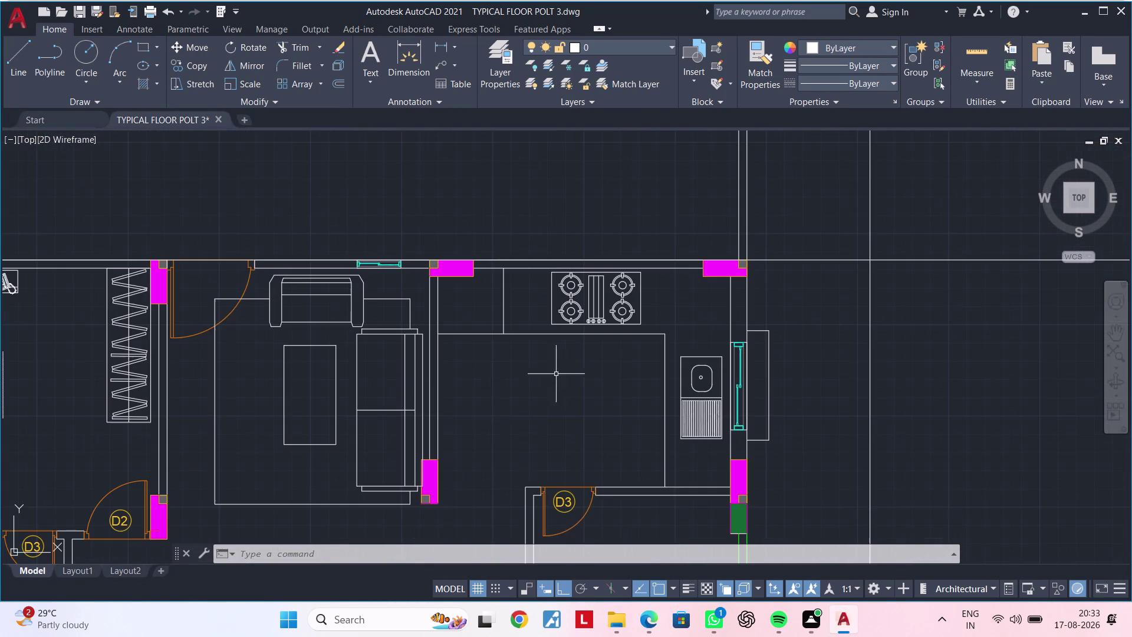
middle_drag(535, 392, 586, 336)
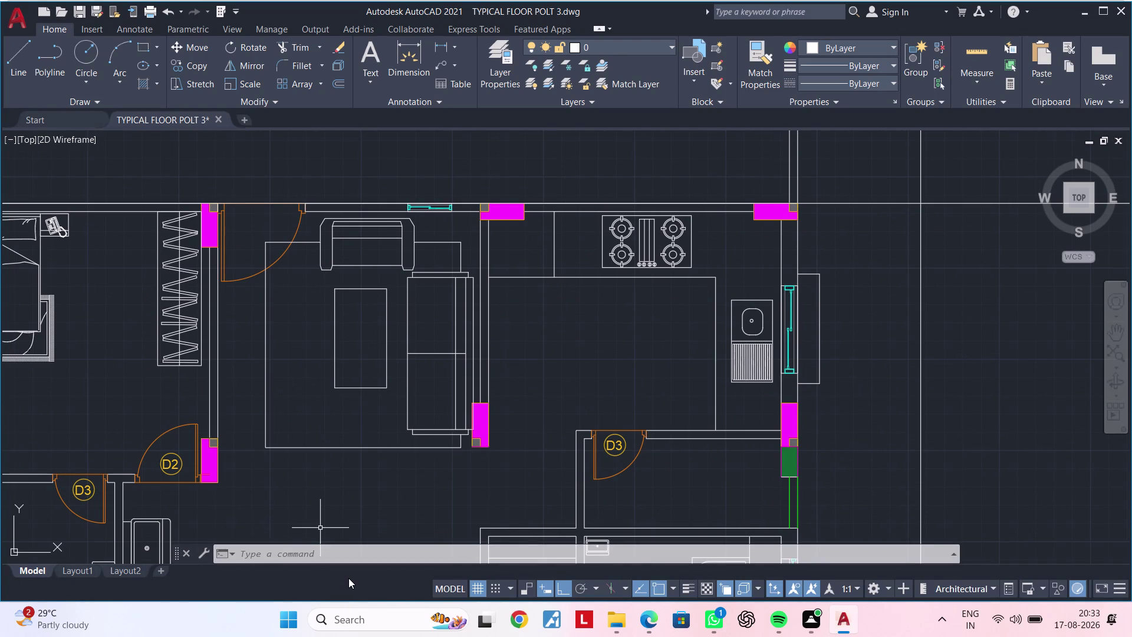
scroll(down, 3)
scroll(down, 3)
middle_drag(550, 455, 507, 375)
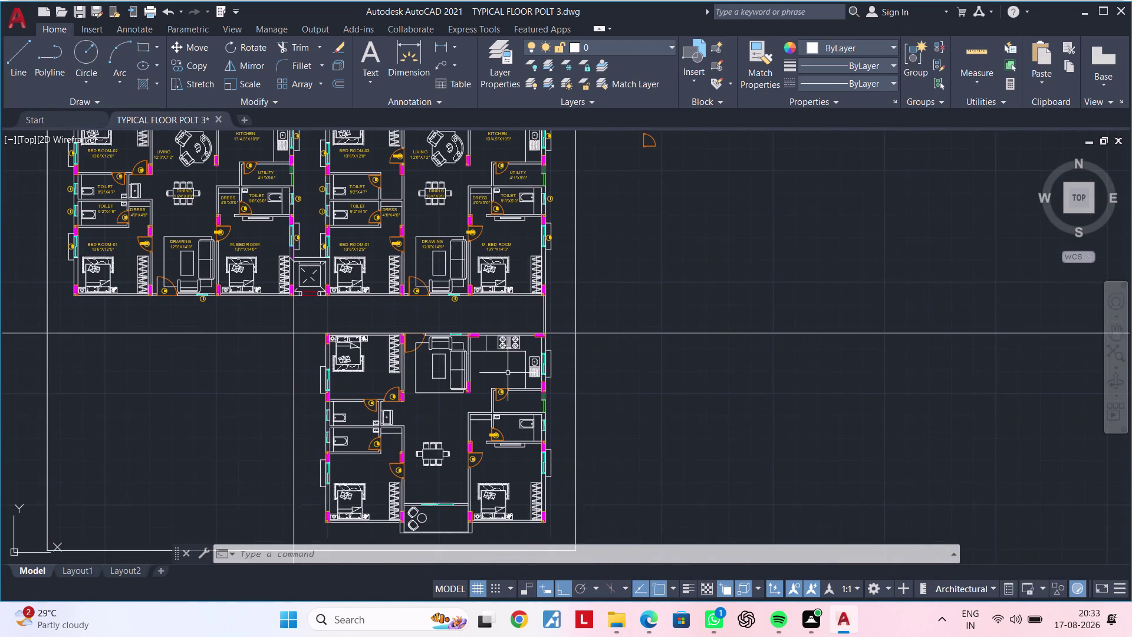
scroll(down, 3)
middle_drag(752, 403, 528, 402)
scroll(down, 3)
middle_drag(767, 420, 548, 425)
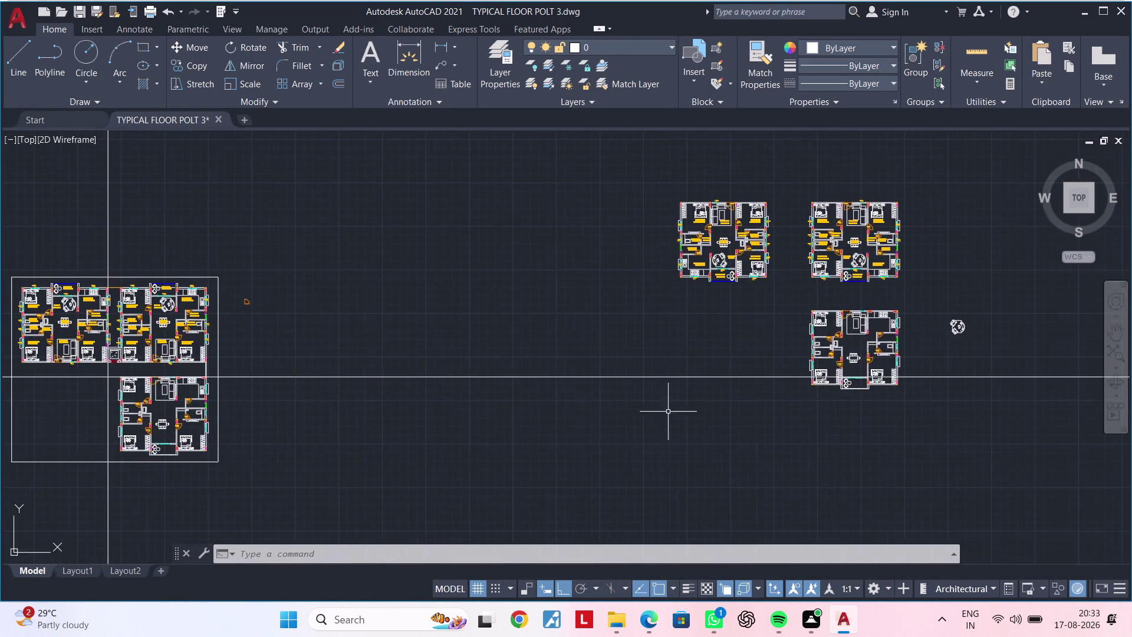
scroll(down, 3)
middle_drag(771, 419, 570, 441)
Window-select the lower flat, then cancel the selection and the move command.
scroll(up, 3)
click(573, 366)
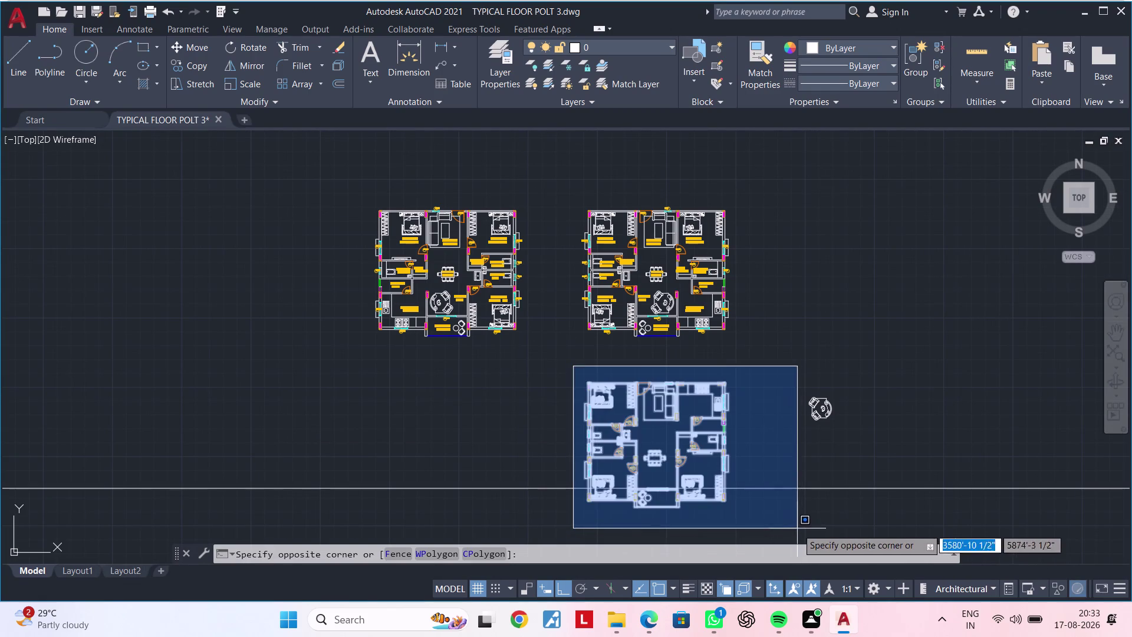
click(756, 523)
key(m)
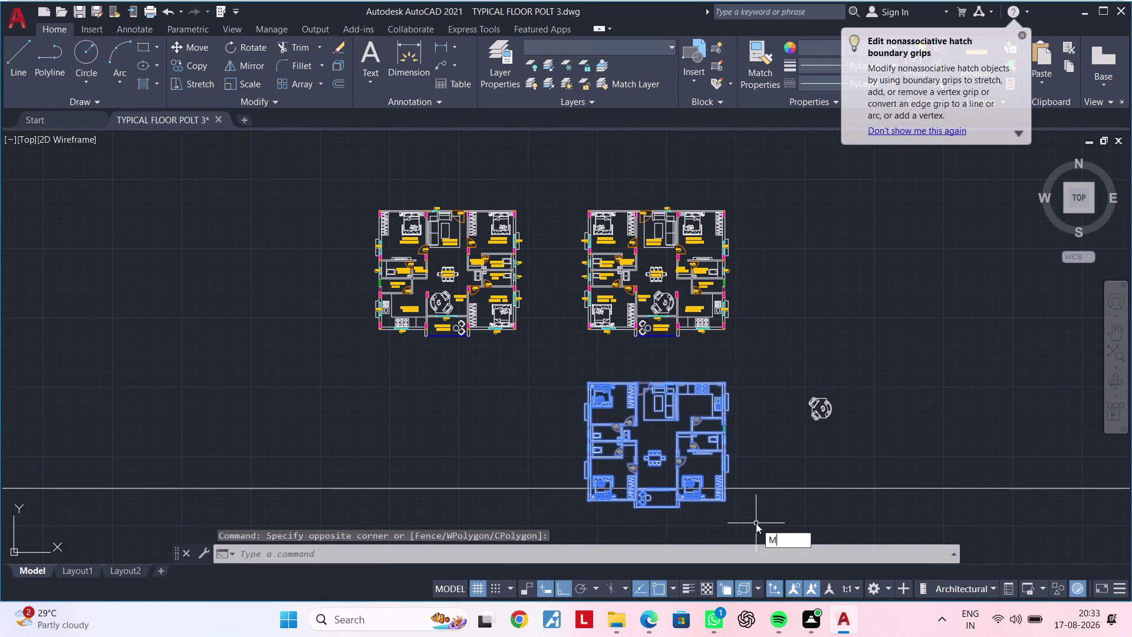
key(Escape)
key(Escape)
Copy the reselected lower flat, using a column corner as base point.
click(573, 359)
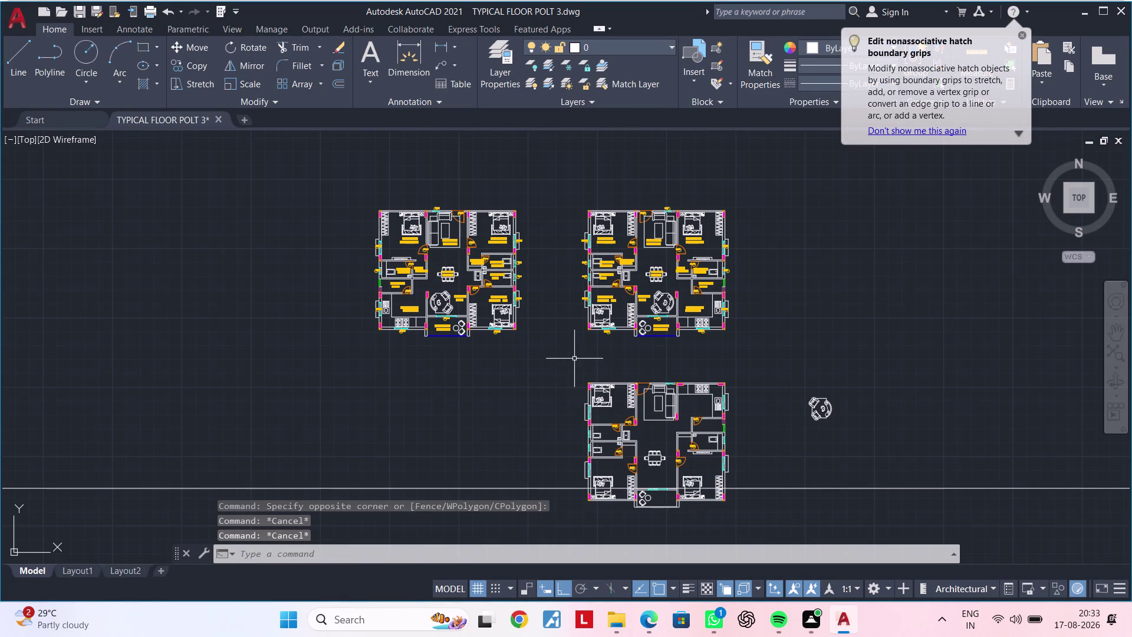
click(739, 516)
key(c)
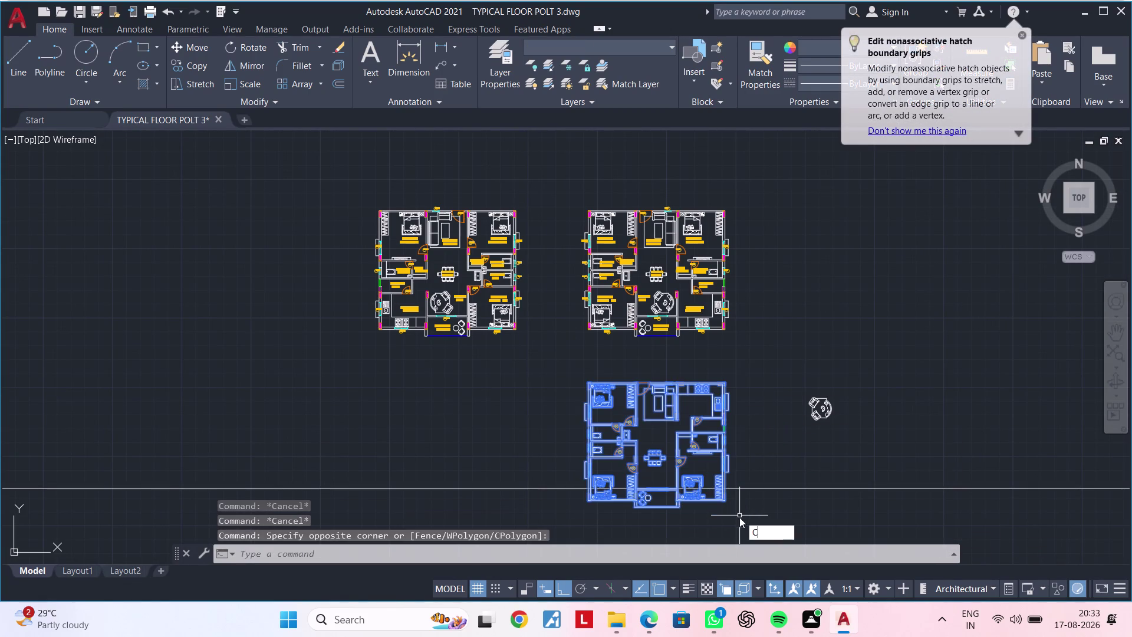
key(o)
key(space)
scroll(up, 3)
scroll(up, 3)
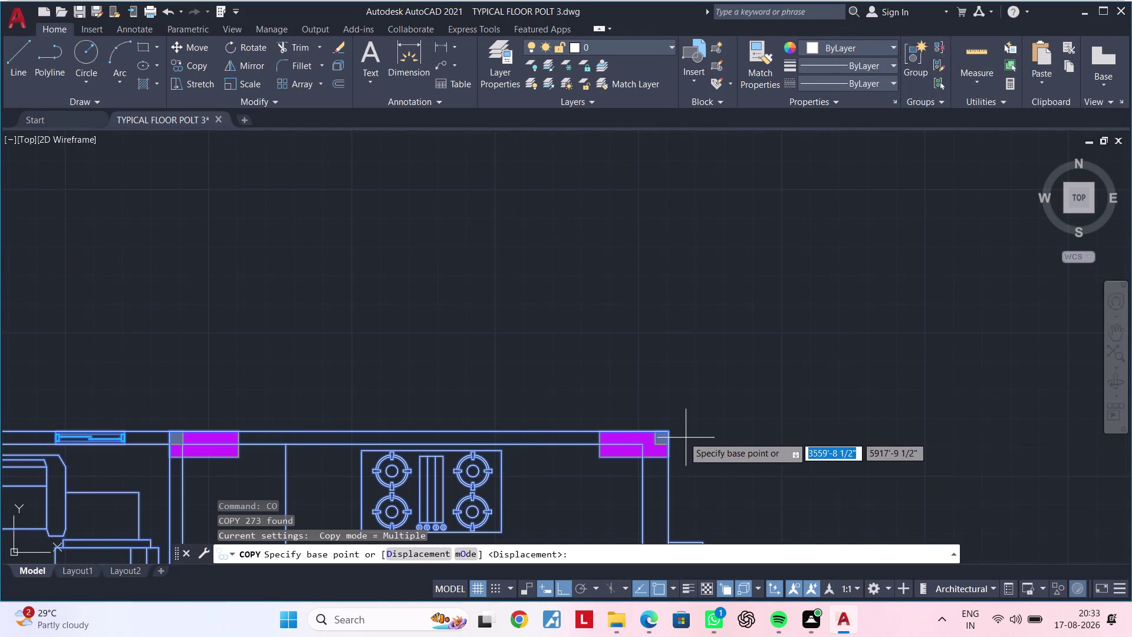
click(673, 432)
Drop the copied flat beside the existing lower flat and end the copy.
scroll(down, 3)
scroll(down, 3)
middle_drag(523, 438, 870, 374)
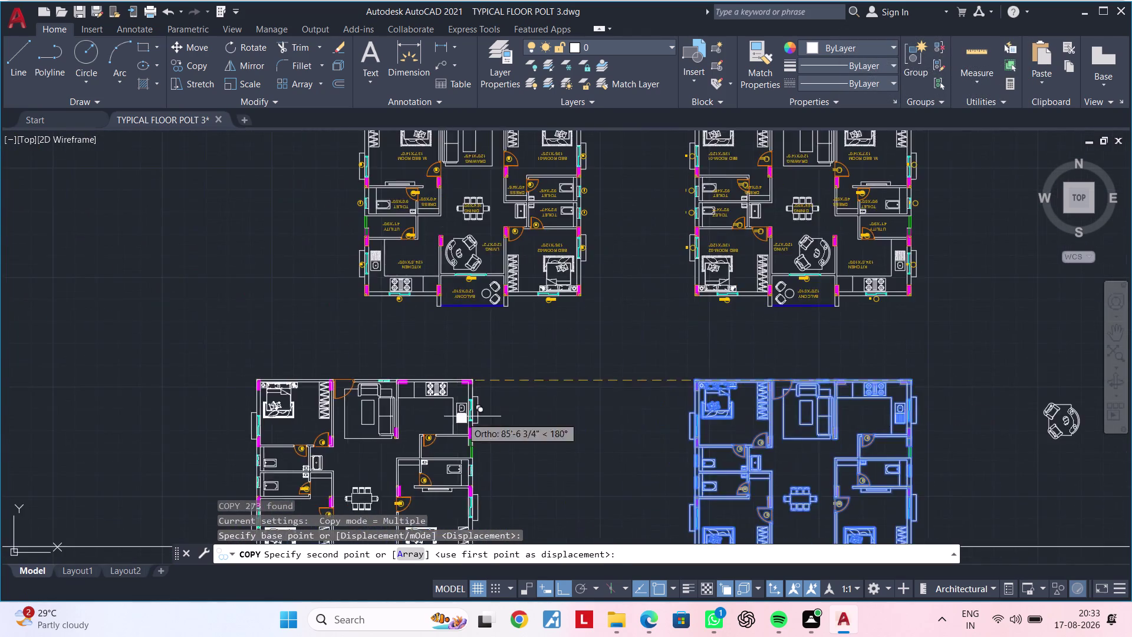
scroll(down, 3)
middle_drag(422, 434, 1098, 305)
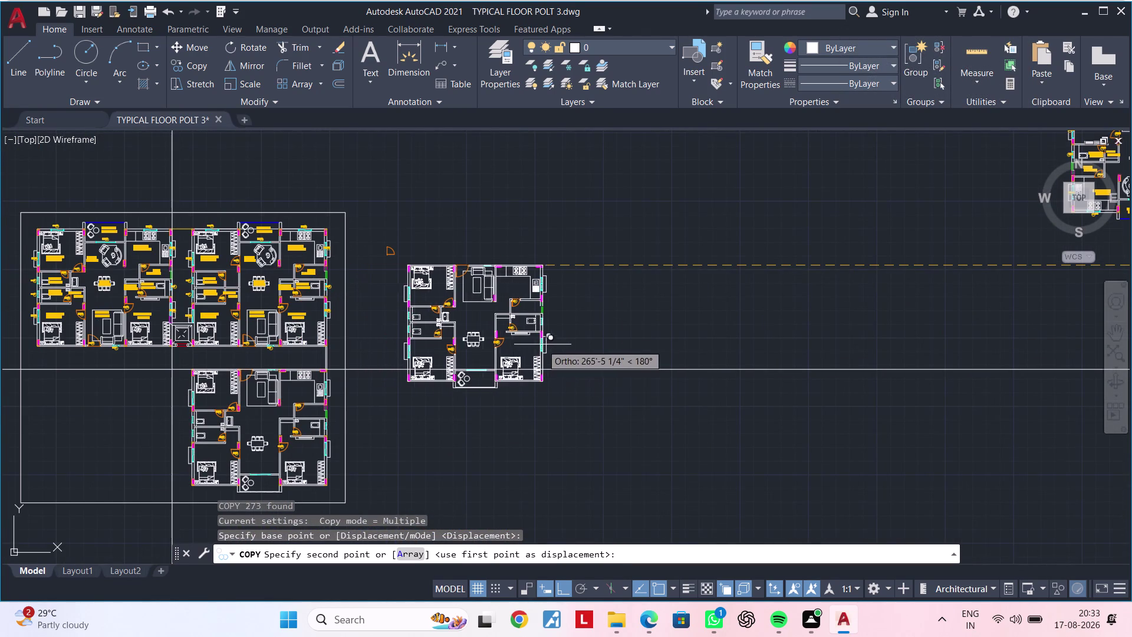
middle_drag(545, 344, 1034, 330)
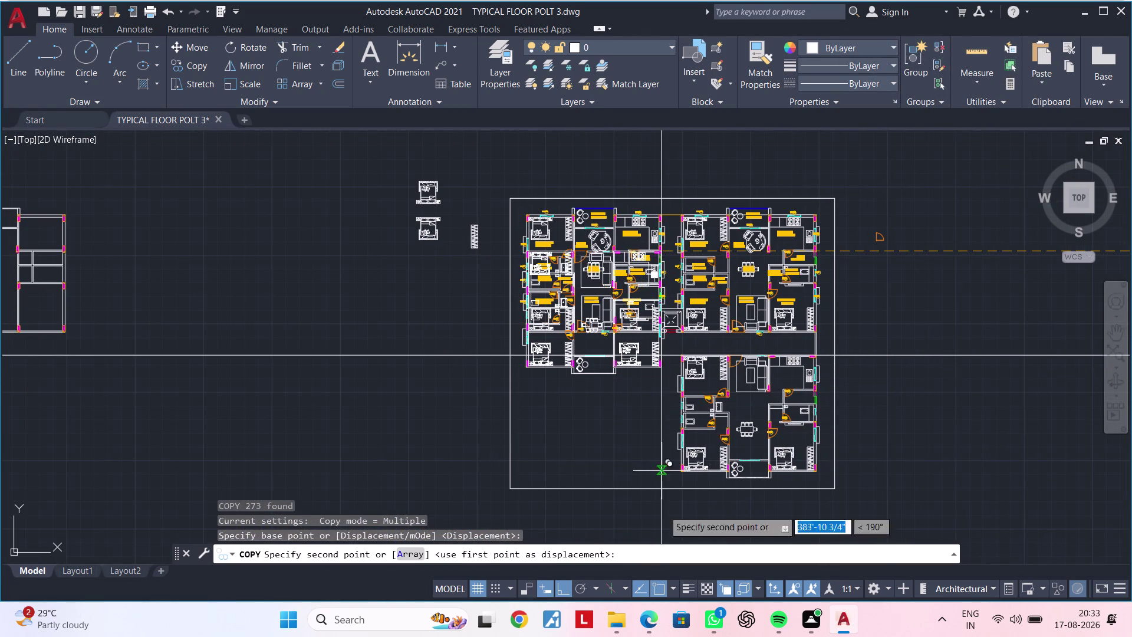
click(559, 594)
scroll(up, 3)
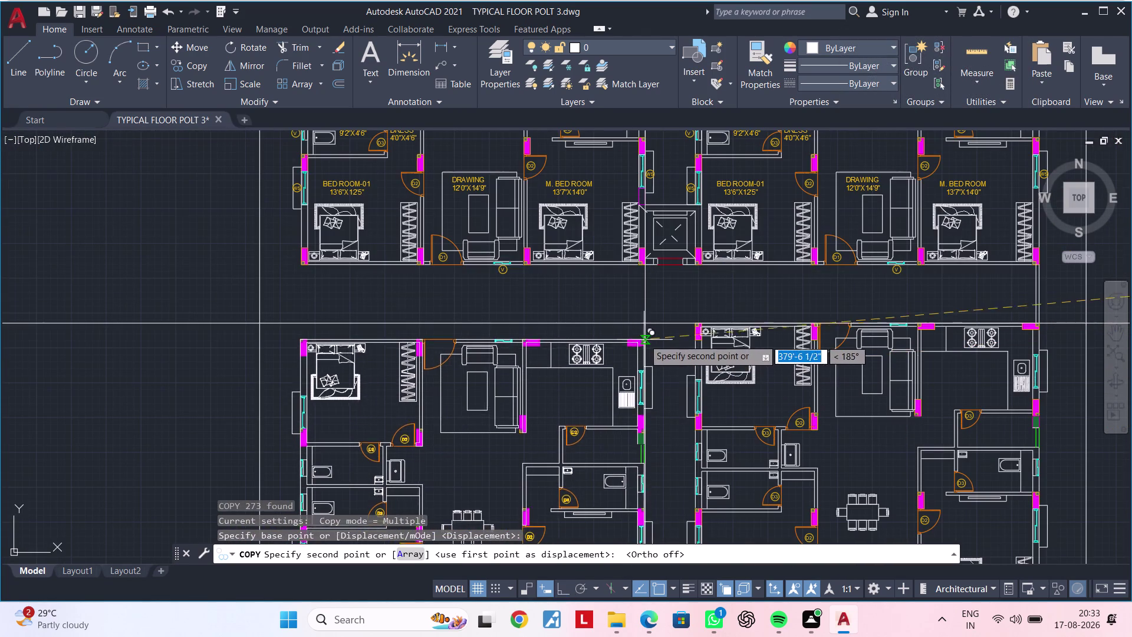
click(646, 325)
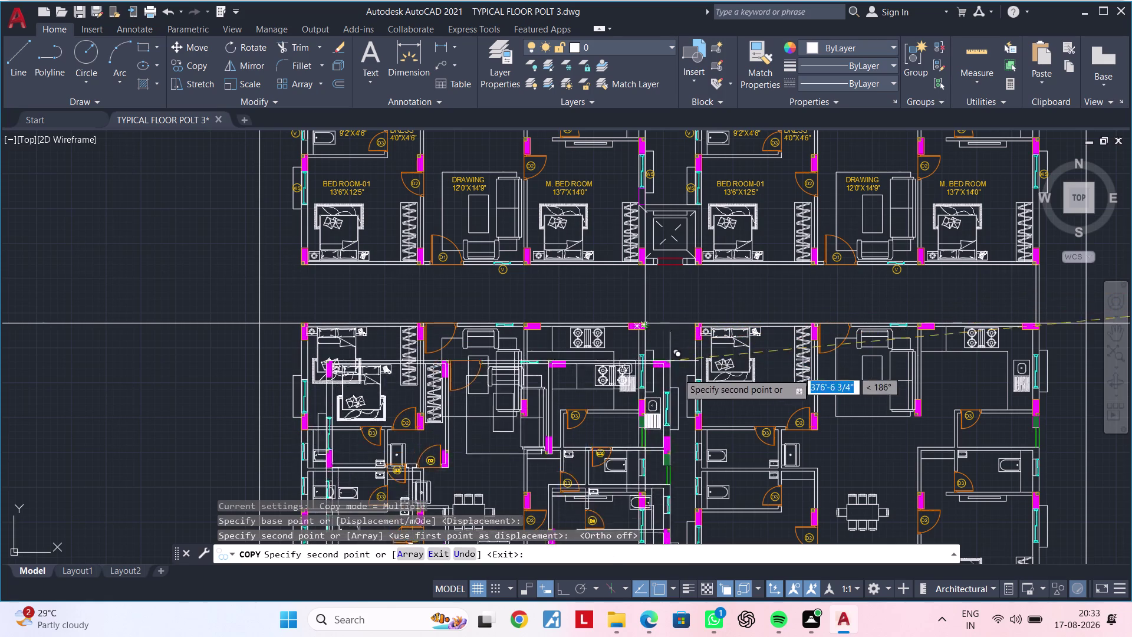
key(Escape)
key(Escape)
scroll(down, 3)
middle_drag(684, 379, 530, 345)
key(Escape)
key(Escape)
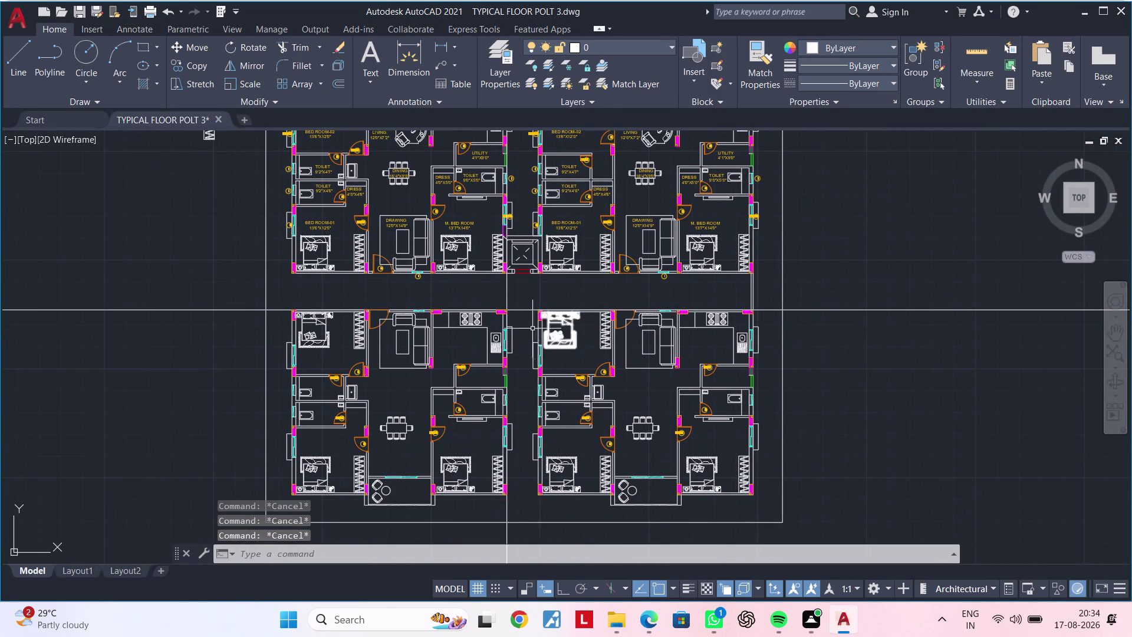
Erase the two stray objects left between the flats.
key(Escape)
middle_drag(511, 339, 500, 346)
key(Escape)
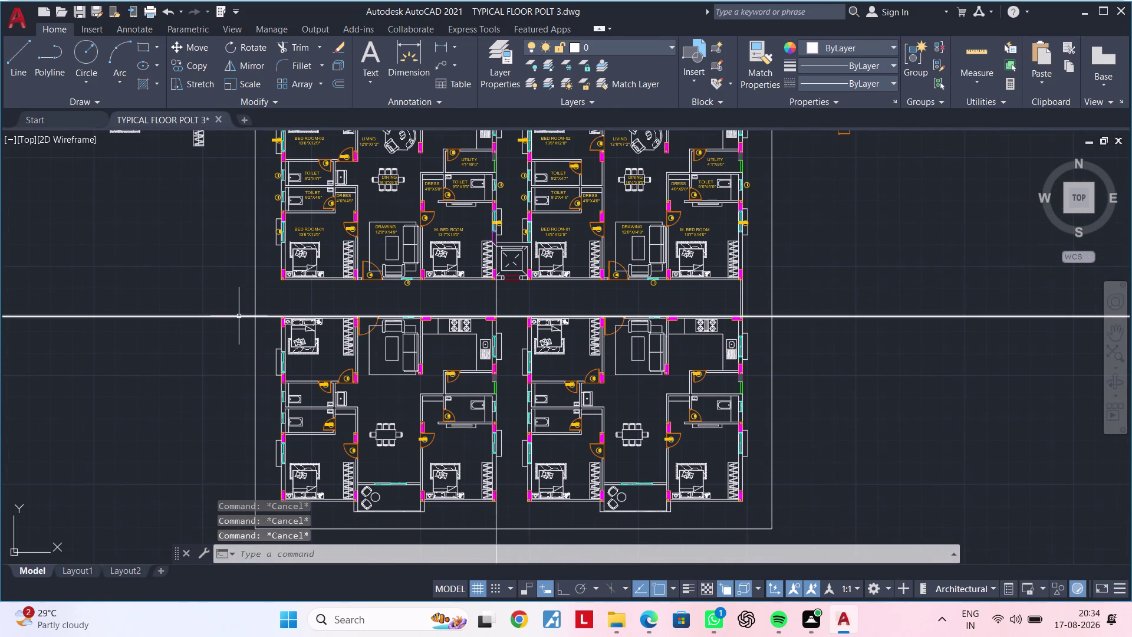
click(238, 315)
key(Delete)
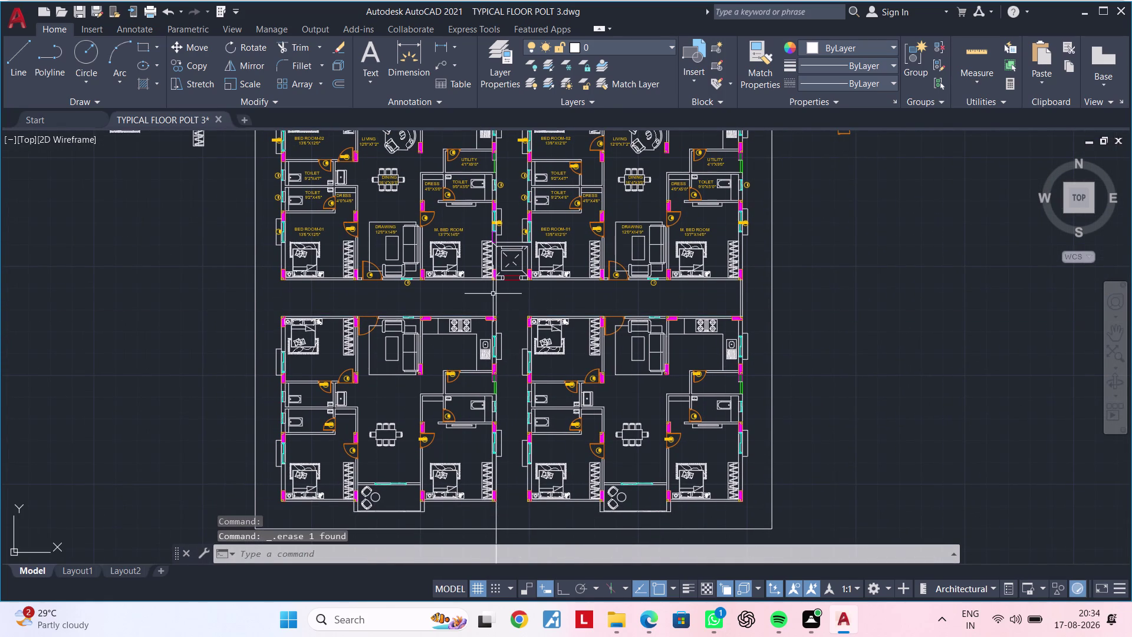
click(496, 294)
key(Delete)
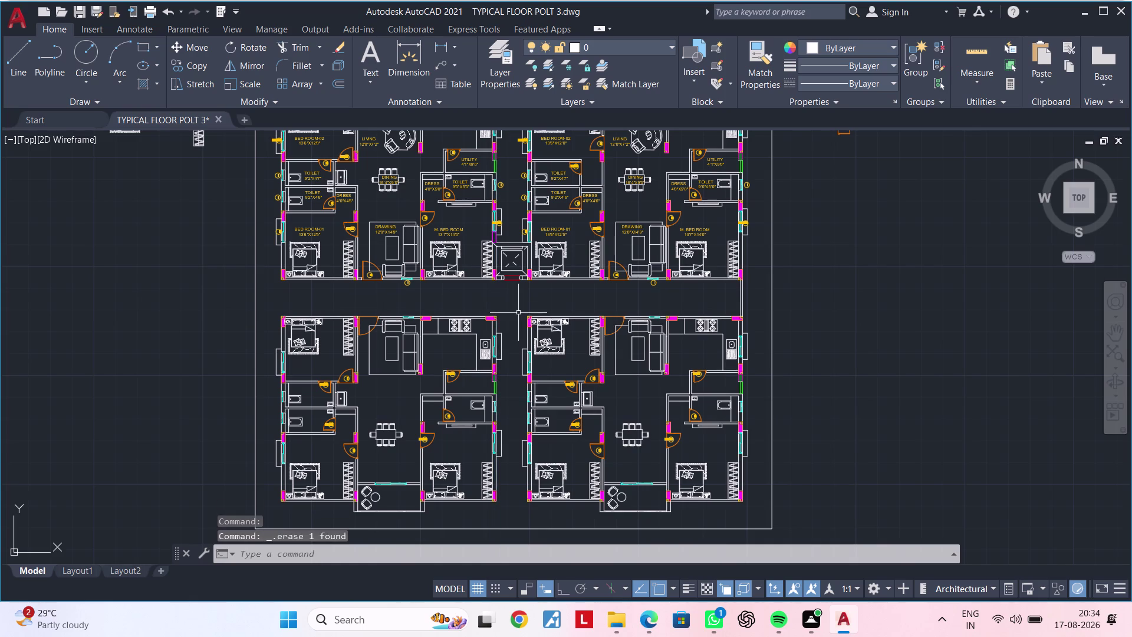
Draw a rectangular wall strip across the lower flats' top-wall gap between column corners.
middle_drag(520, 312, 527, 293)
scroll(up, 3)
middle_drag(519, 317, 408, 341)
key(Escape)
key(Escape)
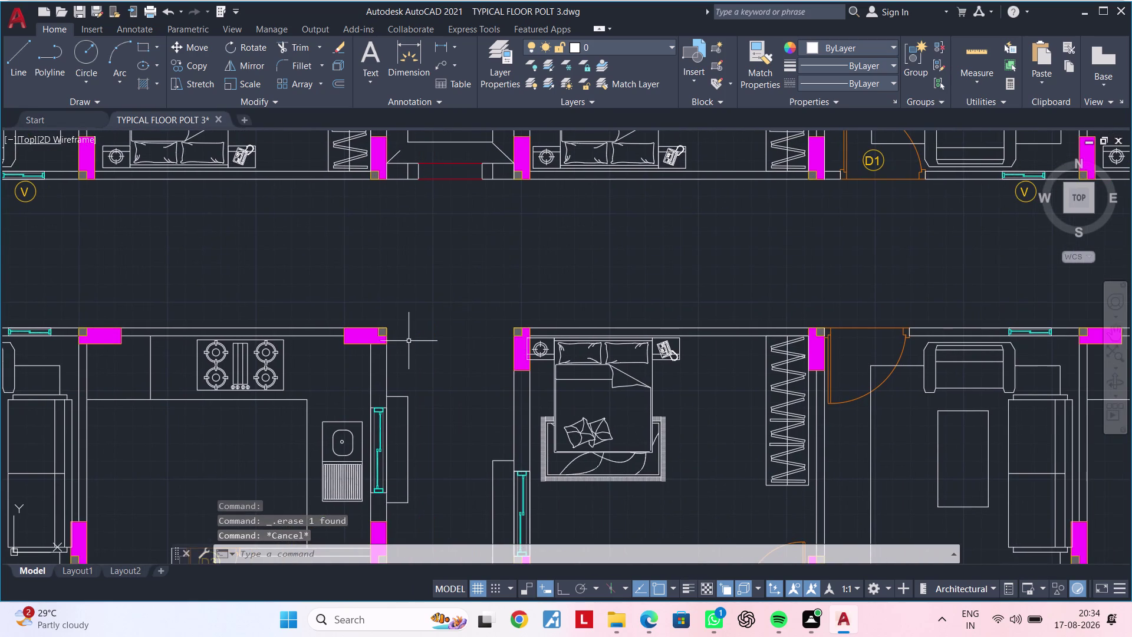
key(space)
scroll(up, 3)
key(Escape)
key(Escape)
key(Escape)
key(Escape)
key(Escape)
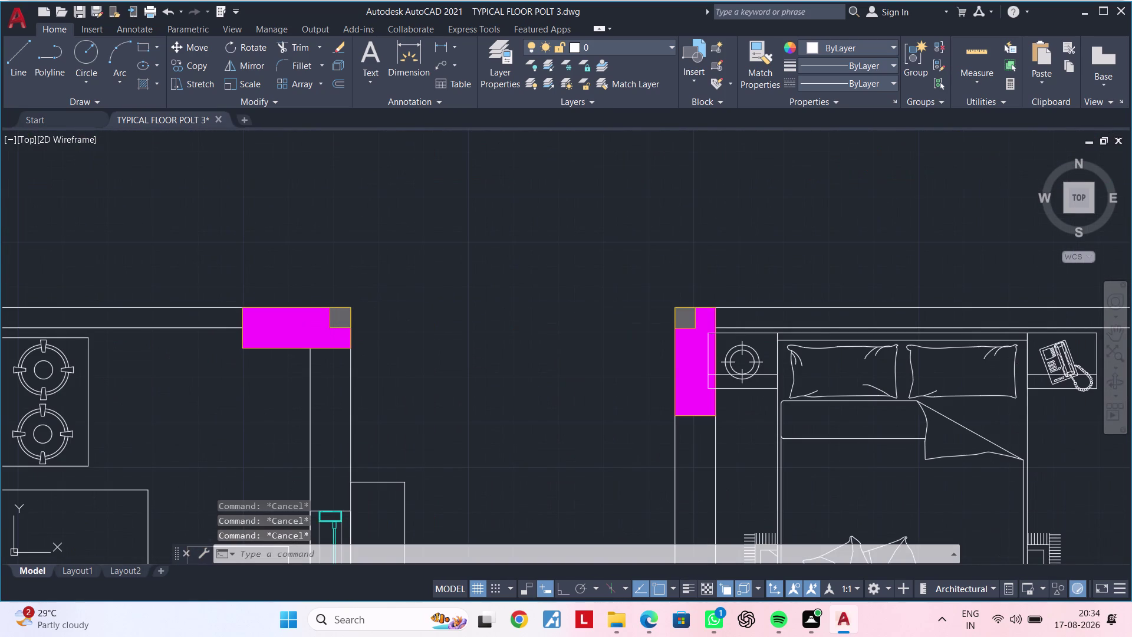
key(Escape)
key(Escape)
key(Escape)
key(Escape)
middle_drag(440, 345, 378, 356)
key(Escape)
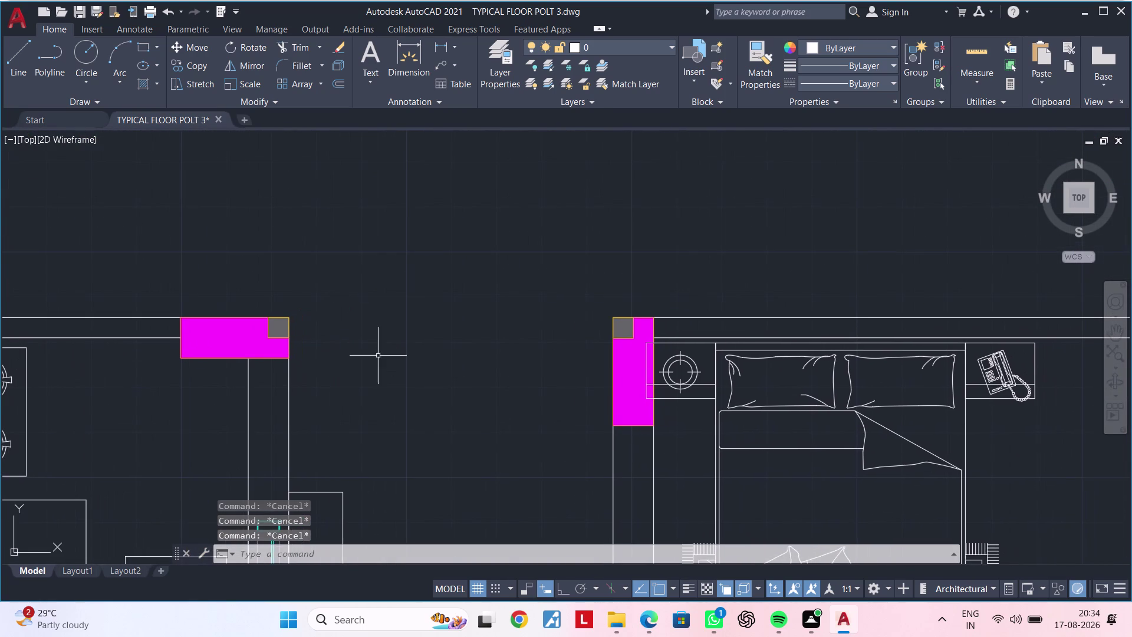
key(Escape)
key(Escape)
key(Escape)
key(Escape)
key(Escape)
key(Escape)
key(Escape)
middle_drag(380, 361, 364, 373)
key(Escape)
key(Escape)
text(REC)
key(space)
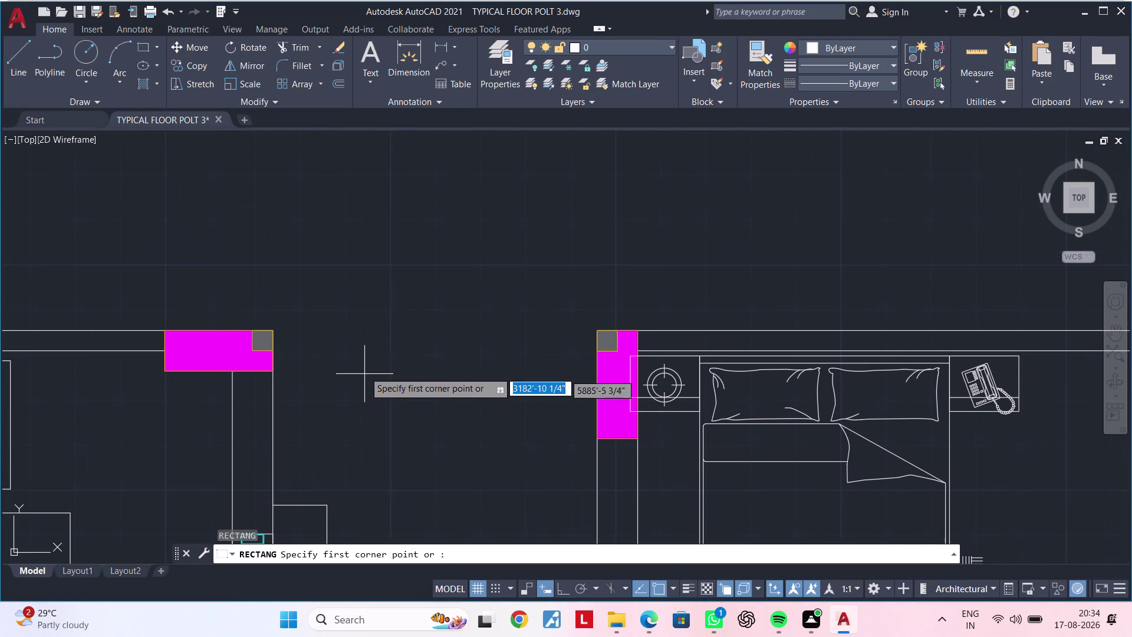
scroll(up, 3)
click(242, 322)
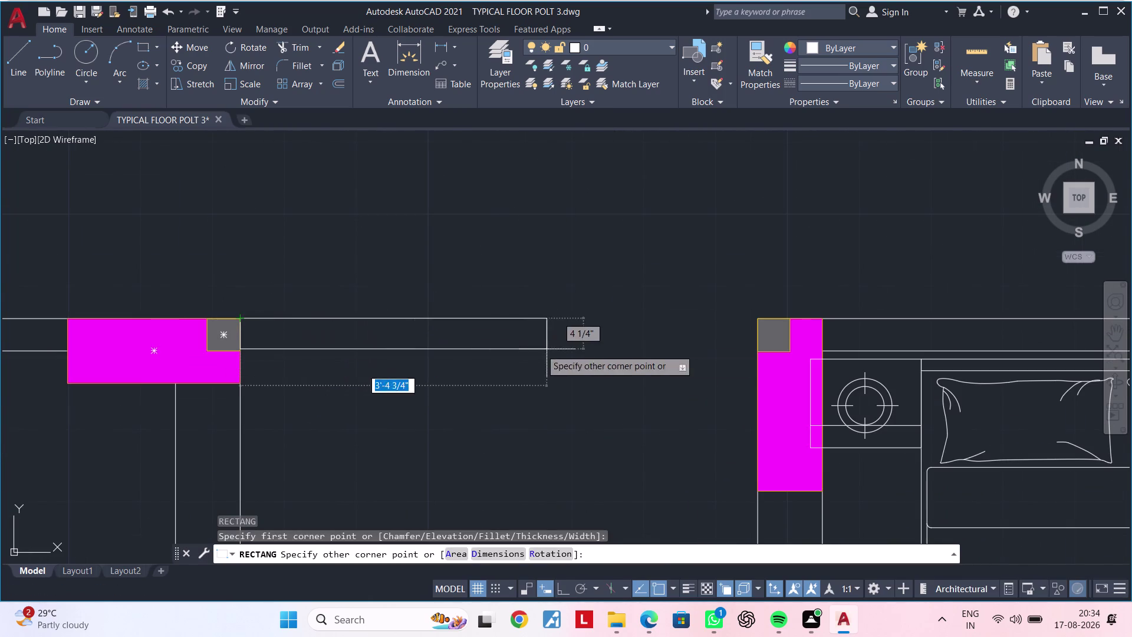
click(761, 347)
scroll(down, 3)
middle_drag(658, 387, 612, 318)
scroll(down, 3)
middle_drag(602, 343, 573, 349)
key(Escape)
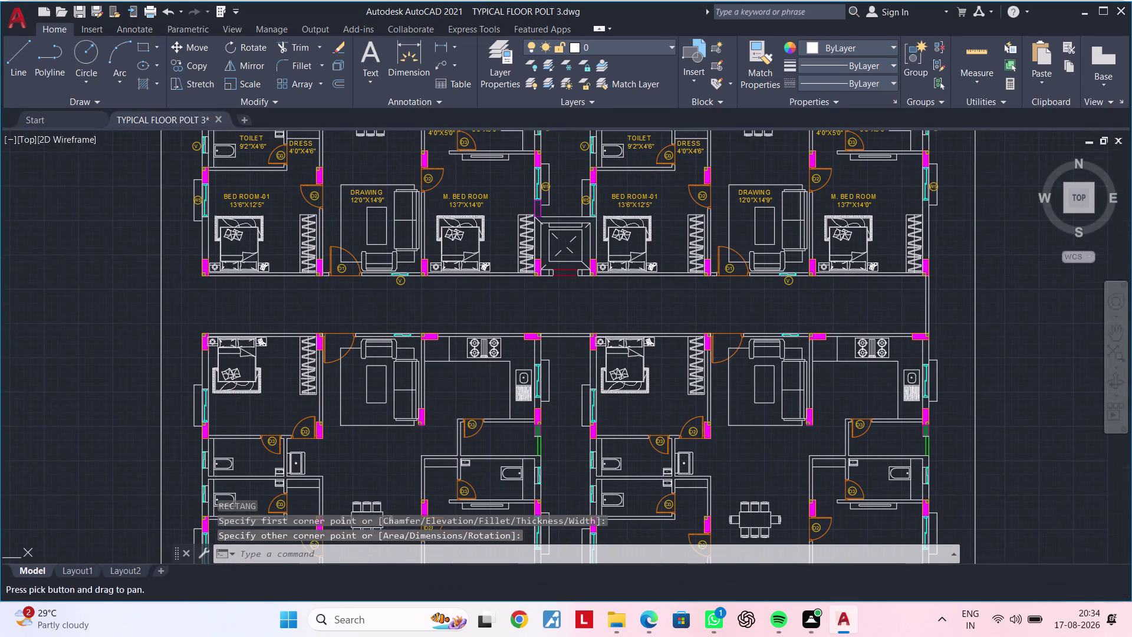
key(Escape)
Delete the upper flats' top-wall line between the kitchen column and neighbouring bedroom column.
middle_drag(572, 348, 570, 321)
key(Escape)
key(Escape)
key(Escape)
key(Escape)
key(Escape)
key(Escape)
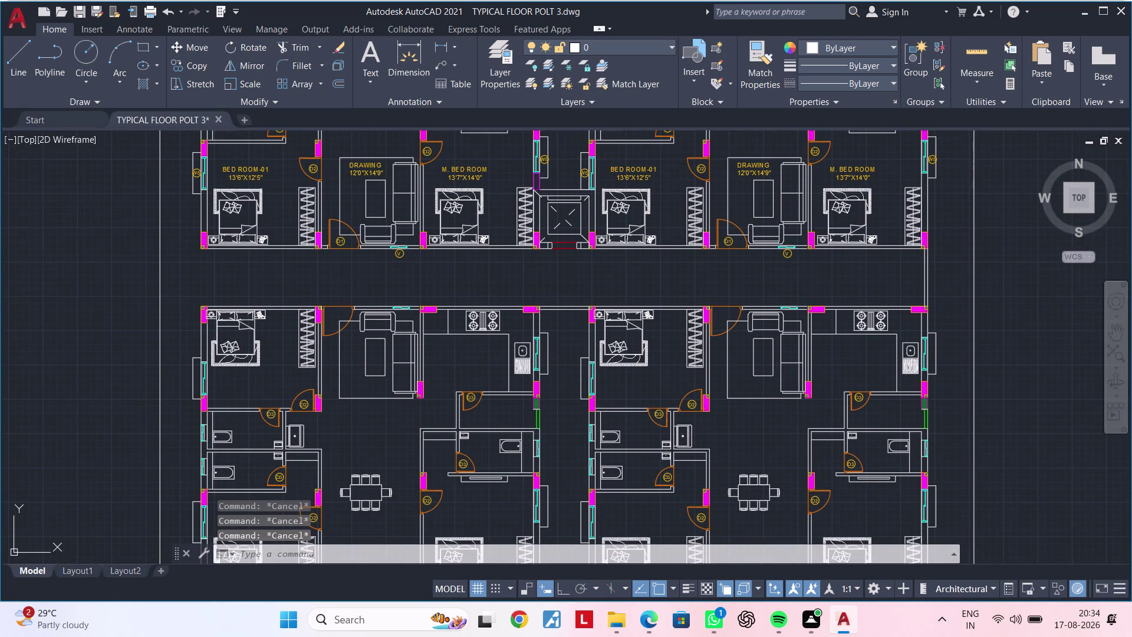
key(Escape)
key(Escape)
key(Escape)
key(Escape)
key(Escape)
middle_drag(576, 353, 571, 562)
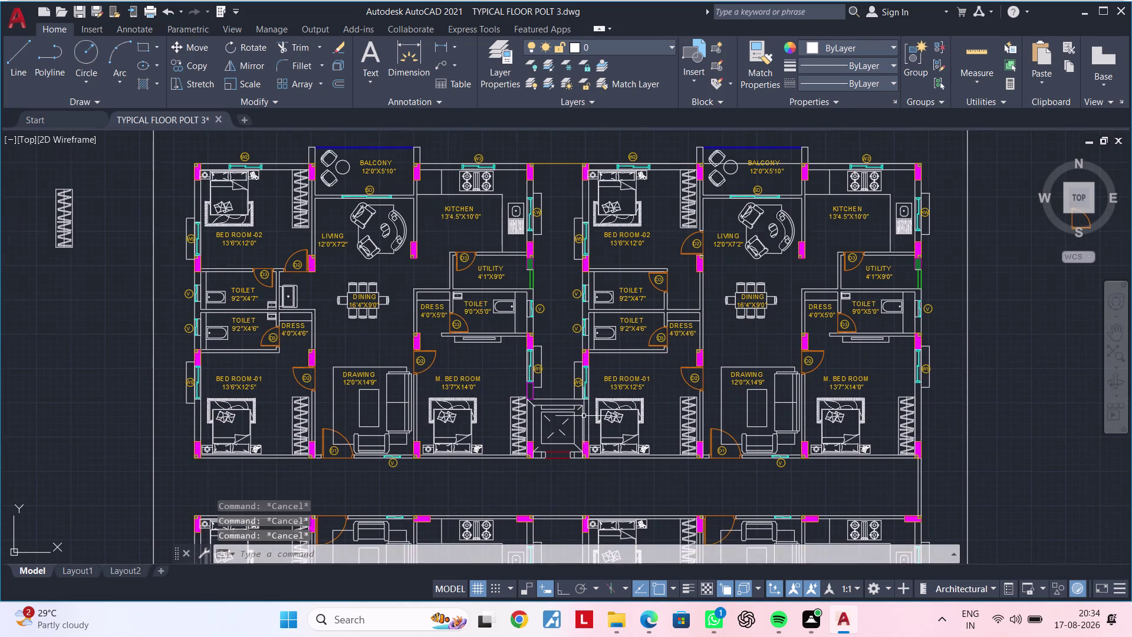
middle_drag(566, 315, 551, 492)
scroll(up, 3)
middle_drag(545, 245, 542, 361)
scroll(up, 3)
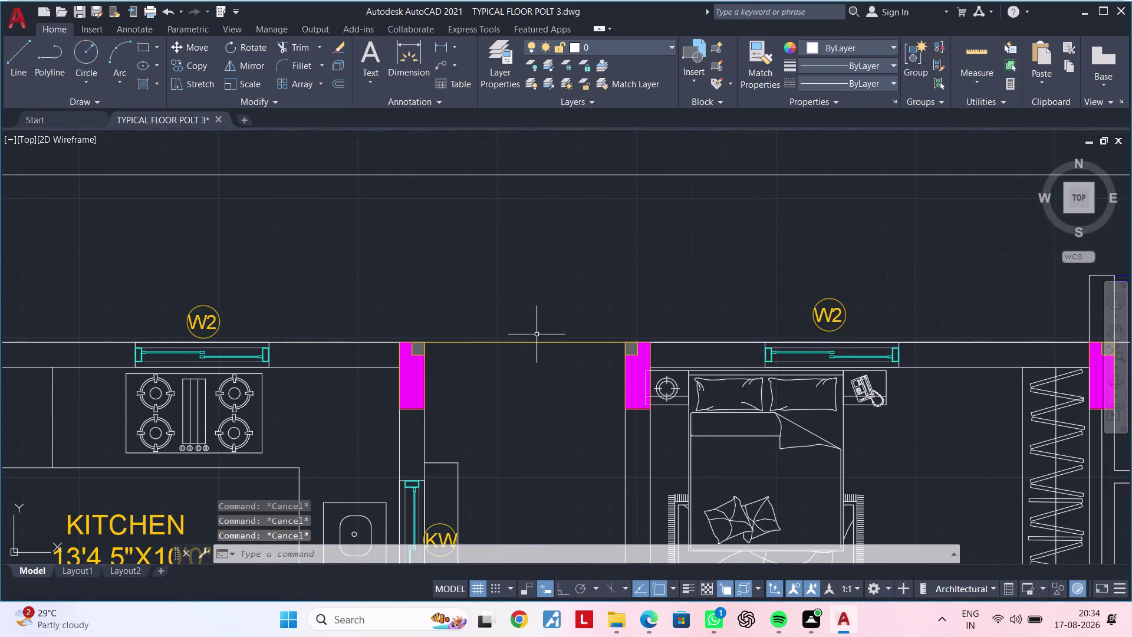
click(534, 343)
key(Delete)
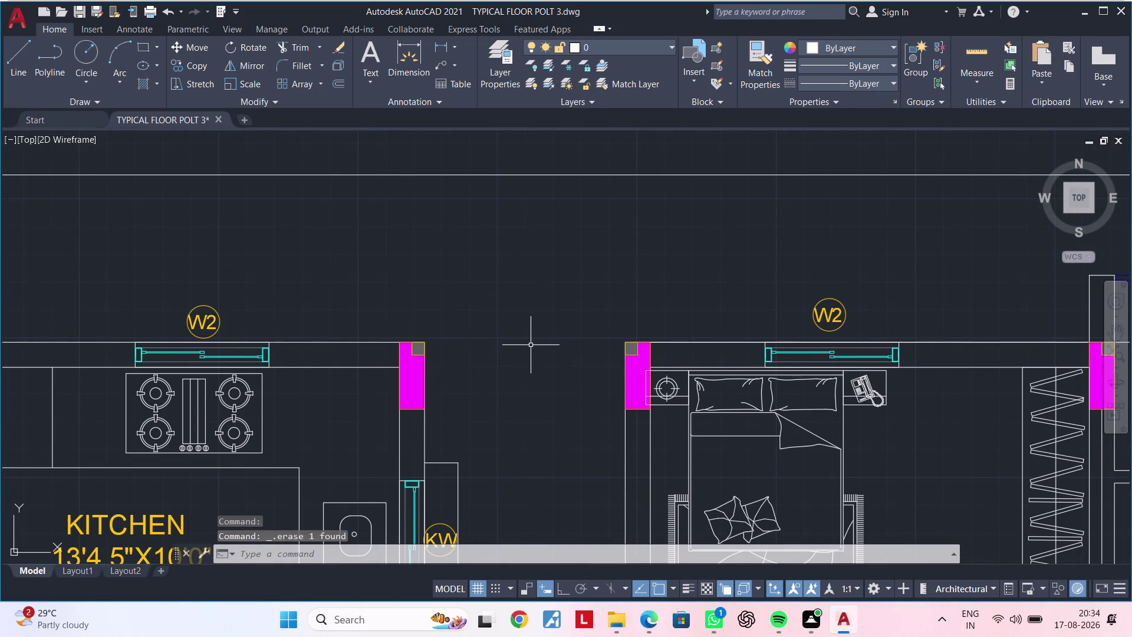
Close that kitchen wall gap with a rectangle between the two column corners.
middle_drag(531, 344, 522, 298)
key(Escape)
key(Escape)
text(REC)
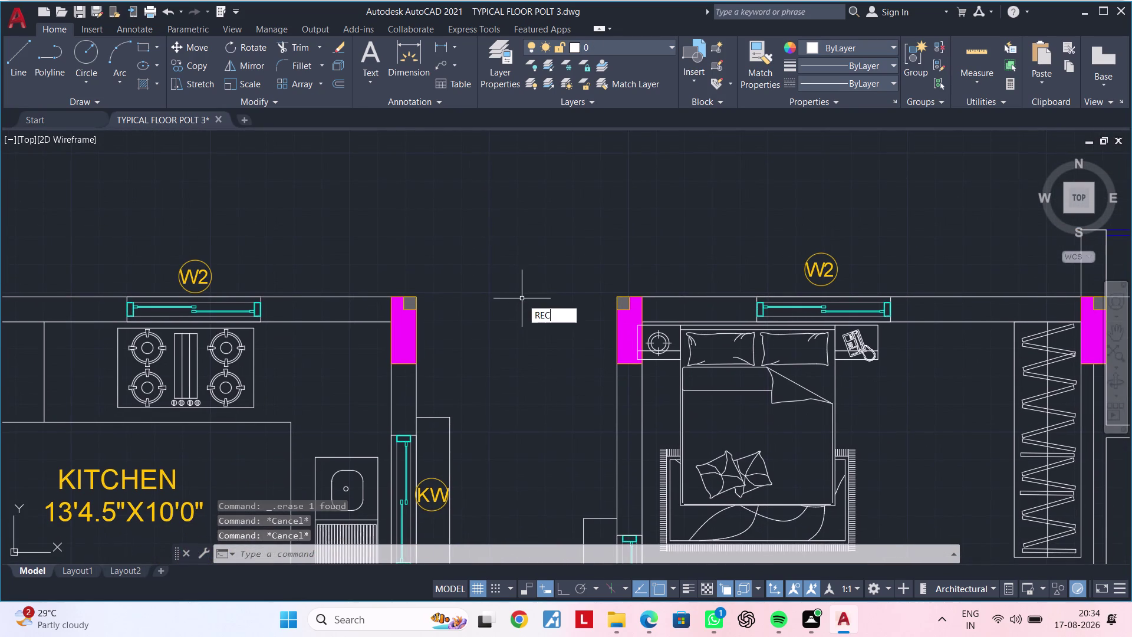
key(space)
scroll(up, 3)
click(401, 295)
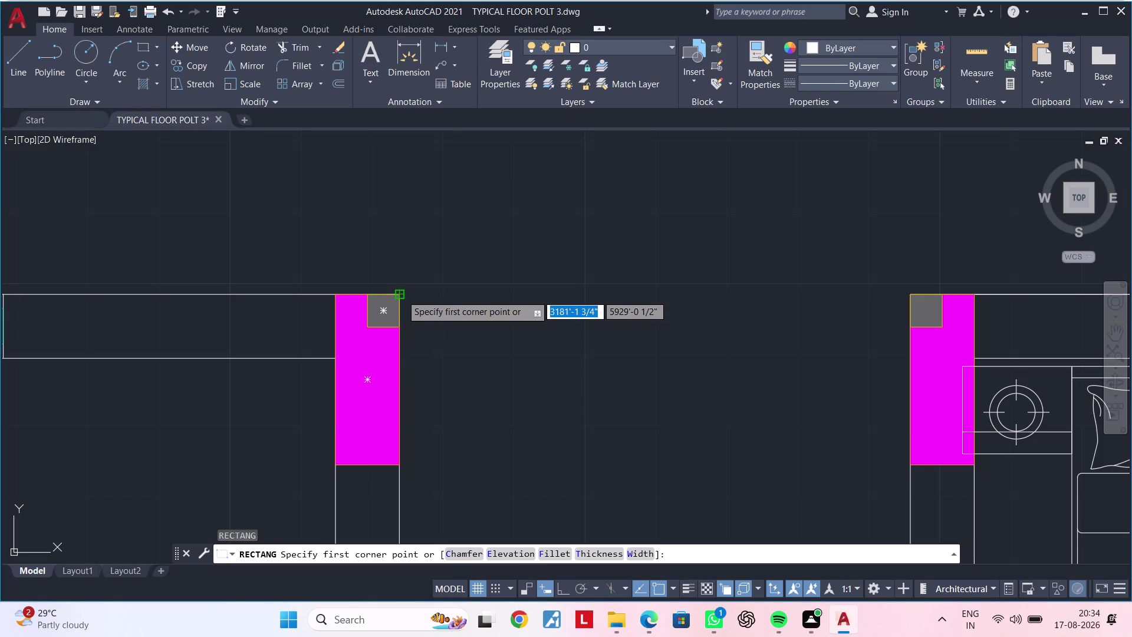
click(913, 324)
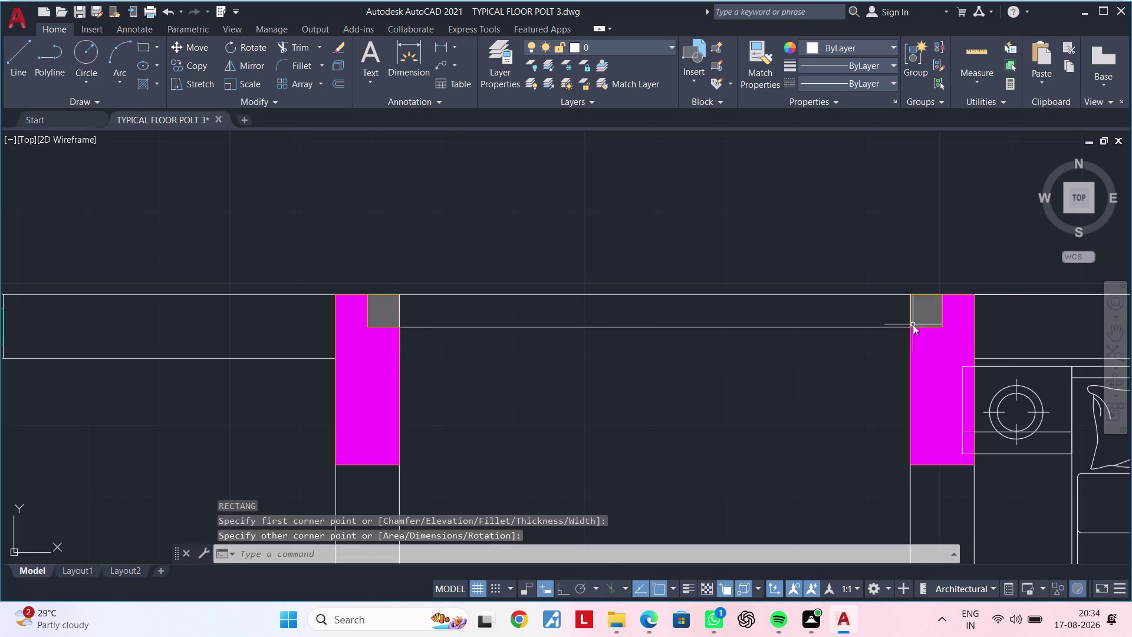
scroll(down, 3)
middle_drag(805, 354, 756, 235)
key(Escape)
middle_drag(757, 332, 761, 281)
scroll(down, 3)
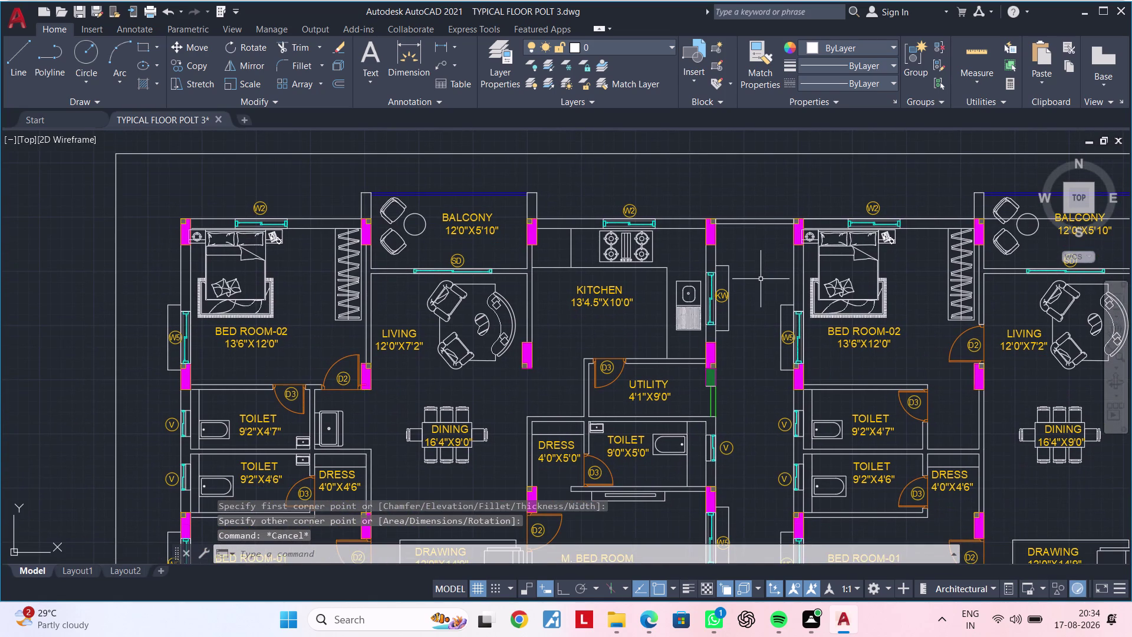
middle_drag(759, 311, 734, 222)
middle_drag(731, 294, 732, 190)
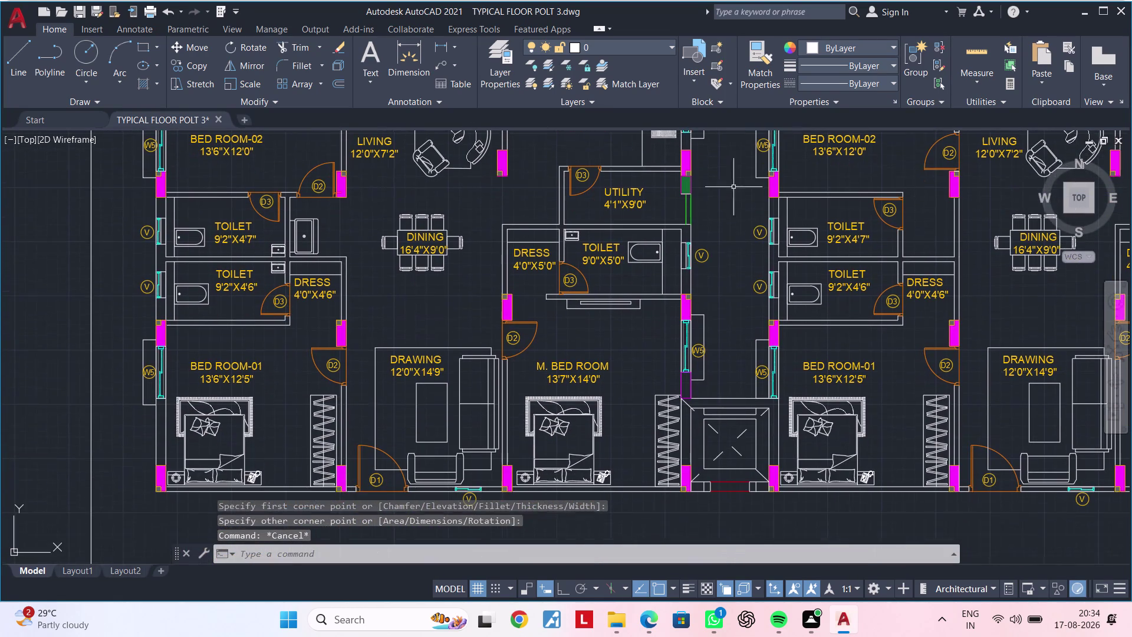
middle_drag(742, 290, 734, 209)
scroll(down, 3)
middle_drag(728, 272, 728, 254)
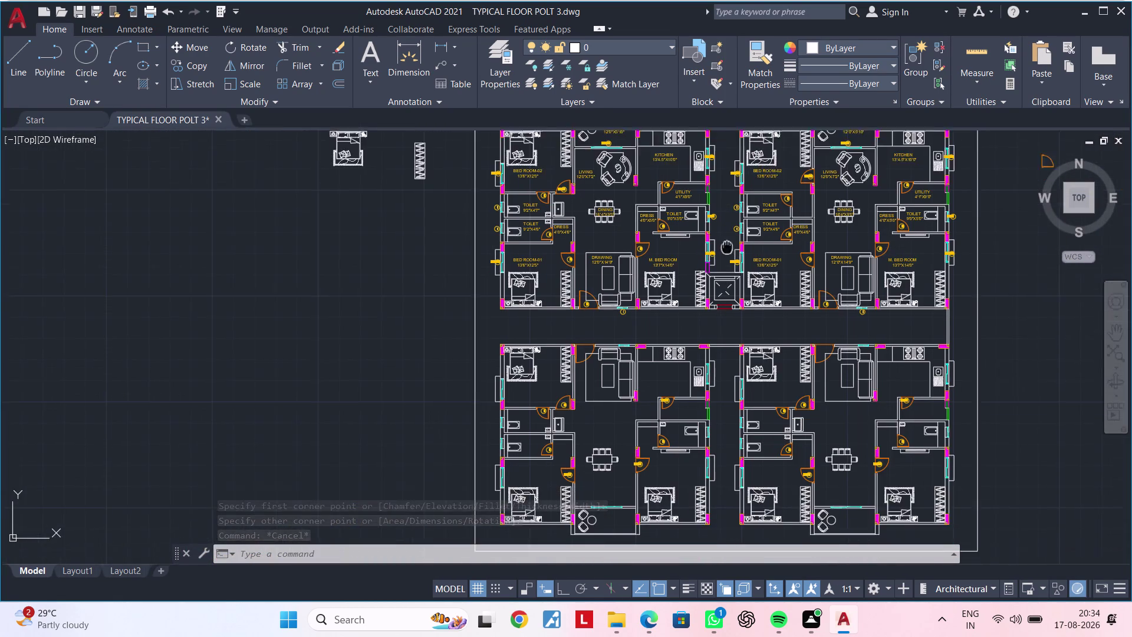
middle_drag(727, 254, 724, 207)
scroll(up, 3)
middle_drag(713, 340, 703, 497)
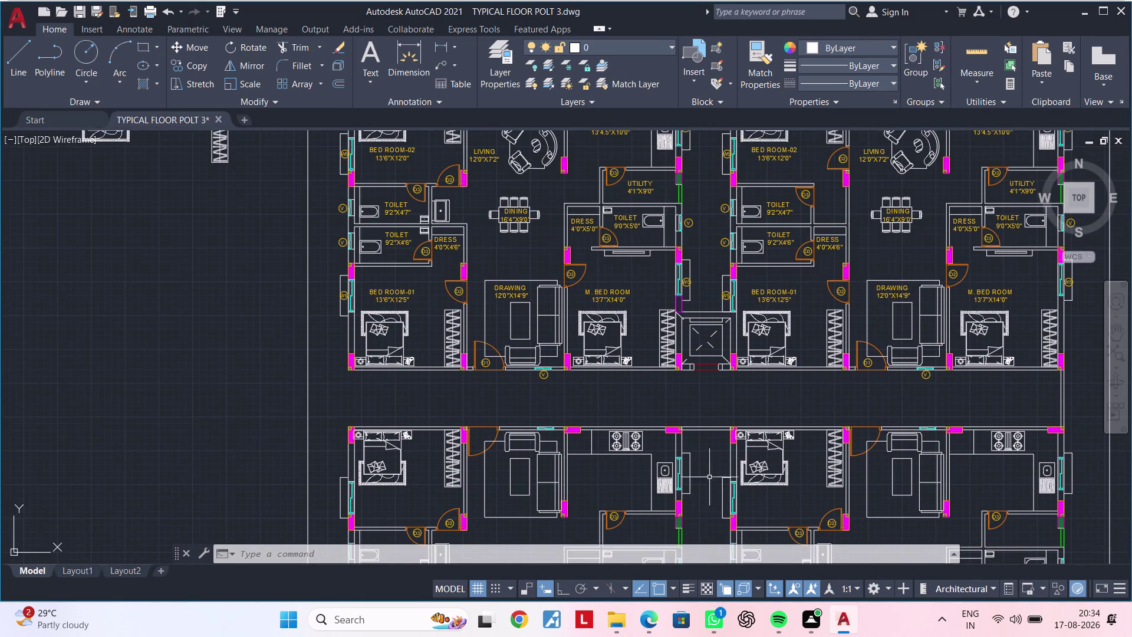
middle_drag(707, 402, 669, 466)
middle_drag(668, 345, 666, 421)
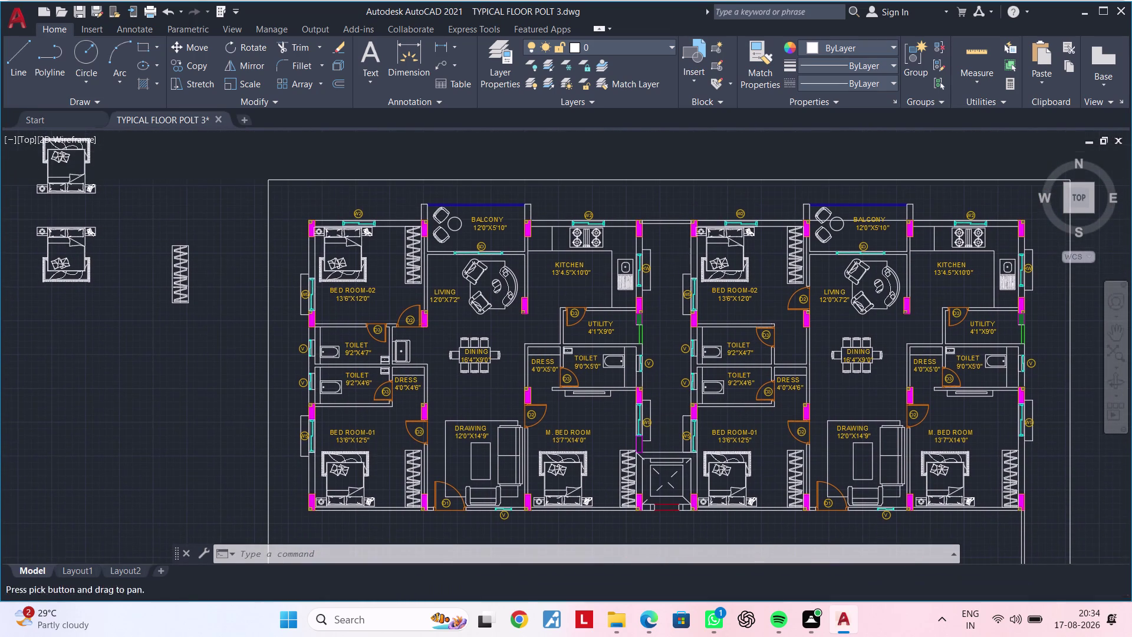
scroll(up, 3)
scroll(down, 3)
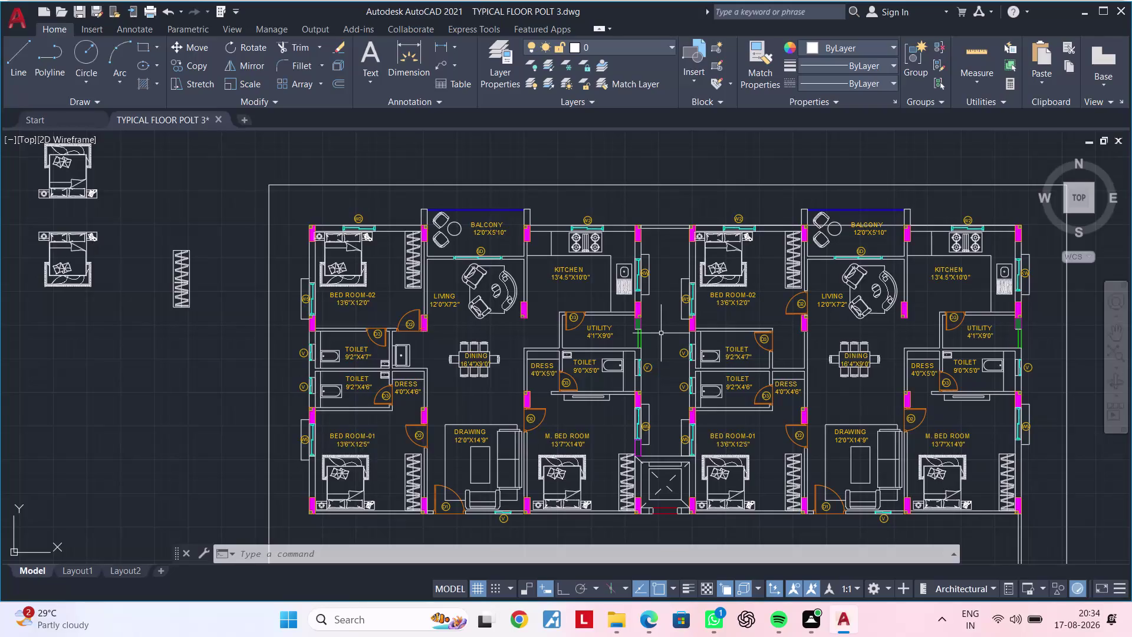
middle_drag(661, 333, 649, 254)
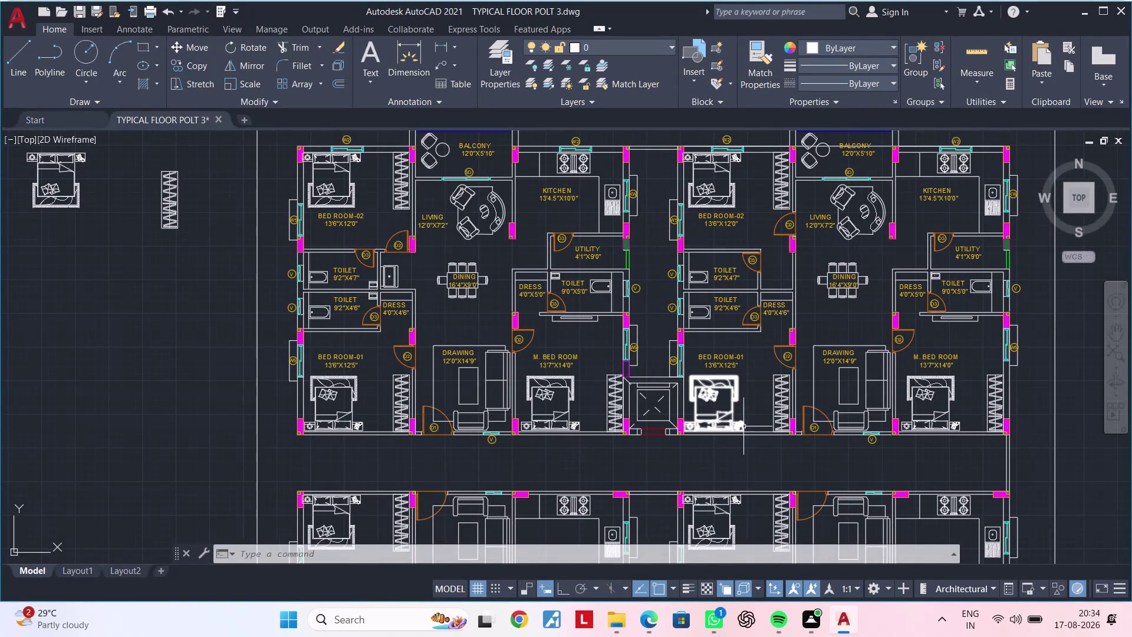
middle_drag(753, 452, 671, 327)
scroll(down, 3)
scroll(down, 3)
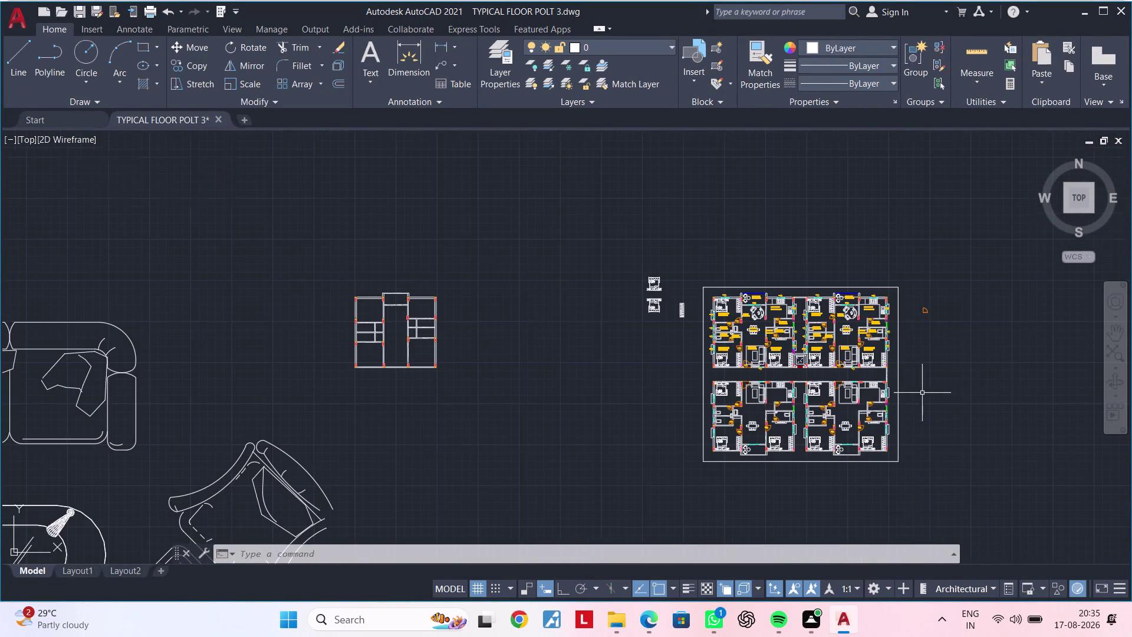
middle_drag(962, 396, 533, 332)
middle_drag(548, 334, 808, 343)
scroll(up, 3)
scroll(up, 3)
middle_drag(705, 348, 602, 379)
scroll(up, 3)
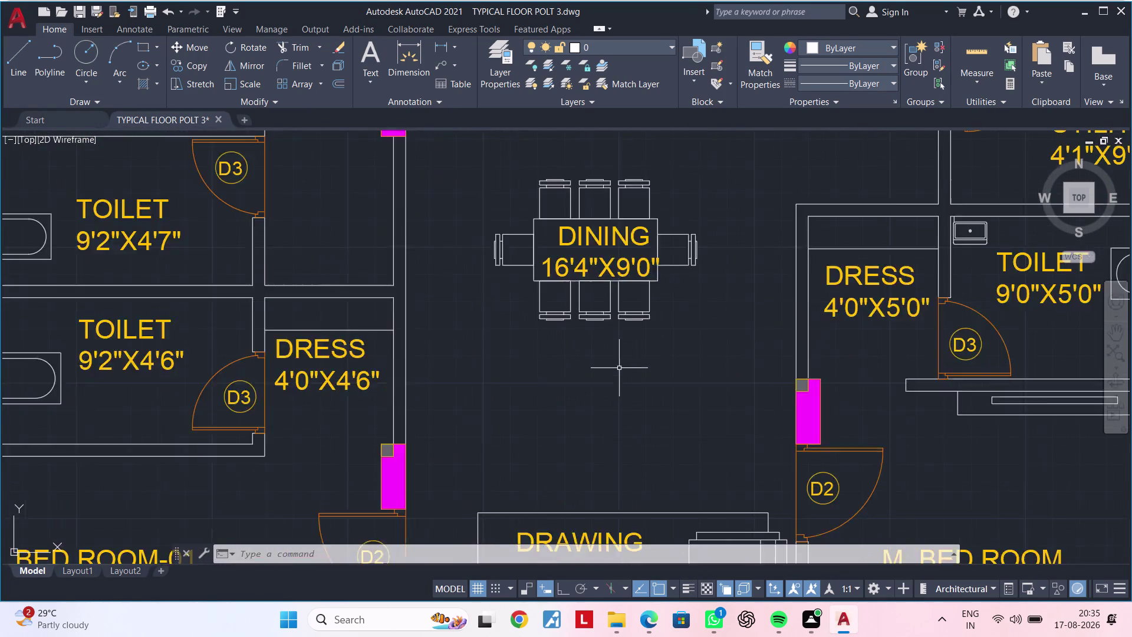
scroll(down, 3)
middle_drag(619, 358, 639, 294)
scroll(up, 3)
middle_drag(633, 317, 644, 303)
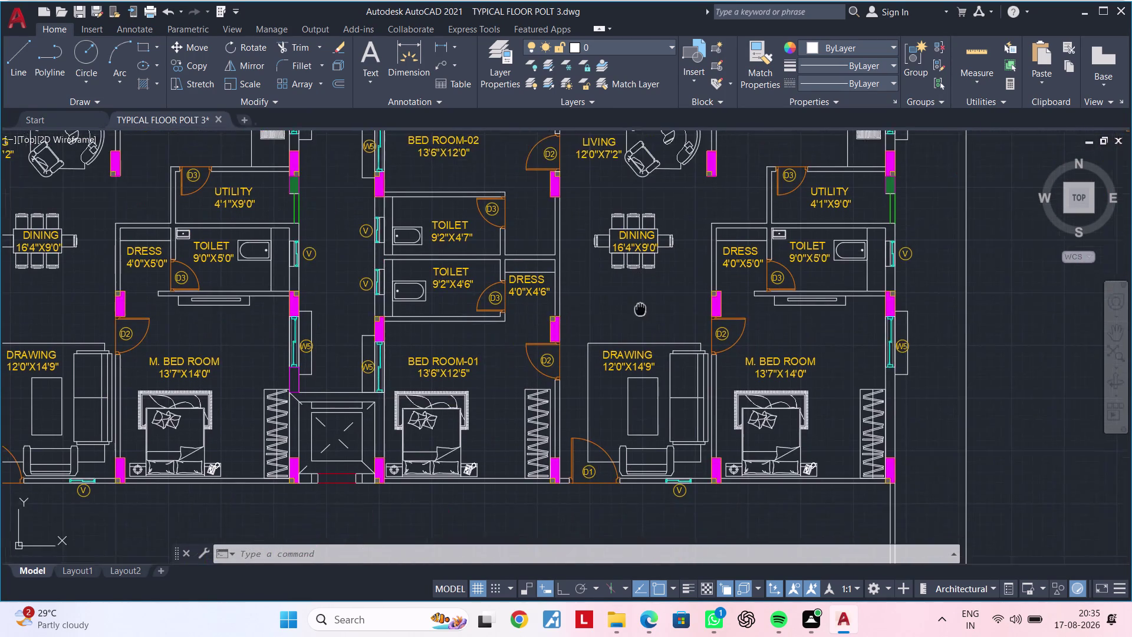
middle_drag(644, 303, 684, 270)
scroll(down, 3)
scroll(up, 3)
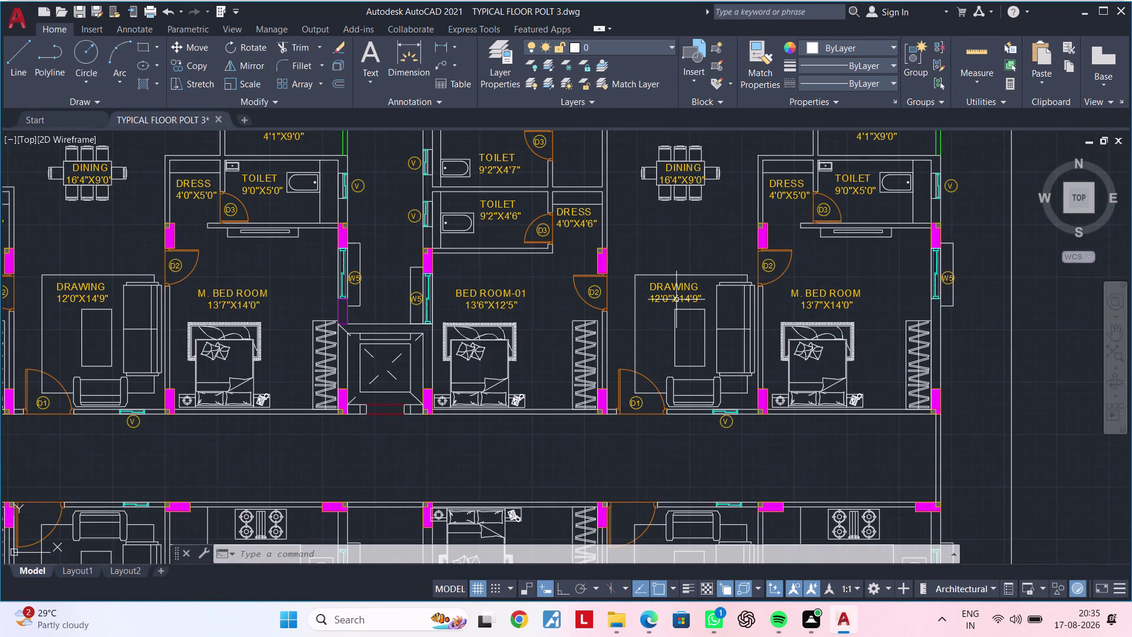
middle_drag(704, 267, 593, 282)
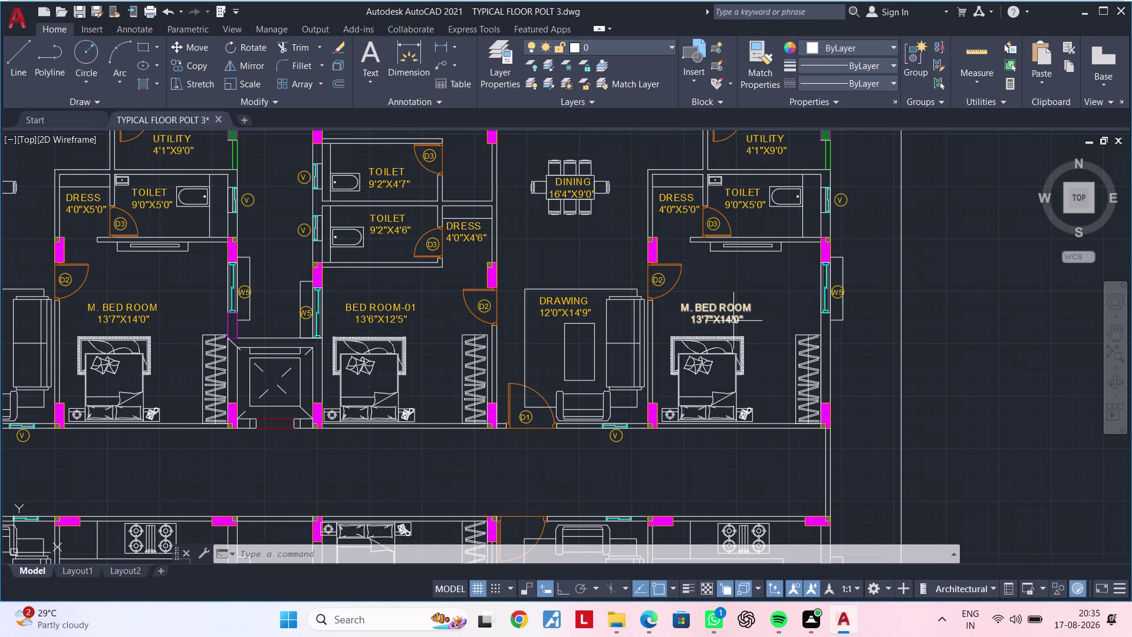
Select the right flat's M. BED ROOM, TOILET, UTILITY, DRESS and KITCHEN labels.
click(732, 316)
middle_drag(751, 325, 721, 412)
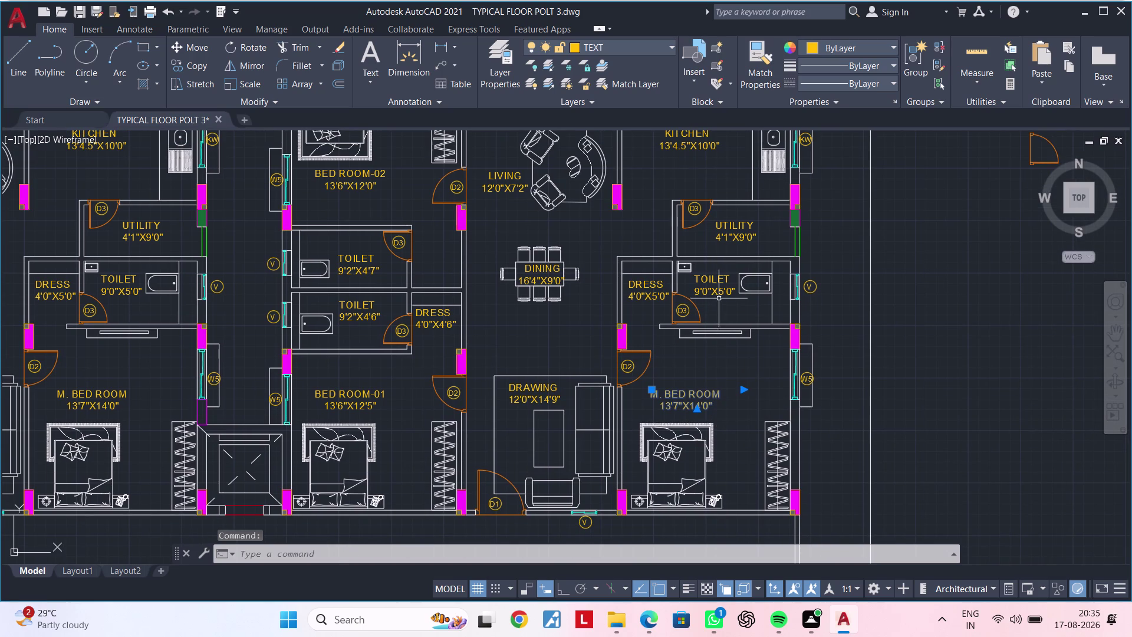
click(719, 295)
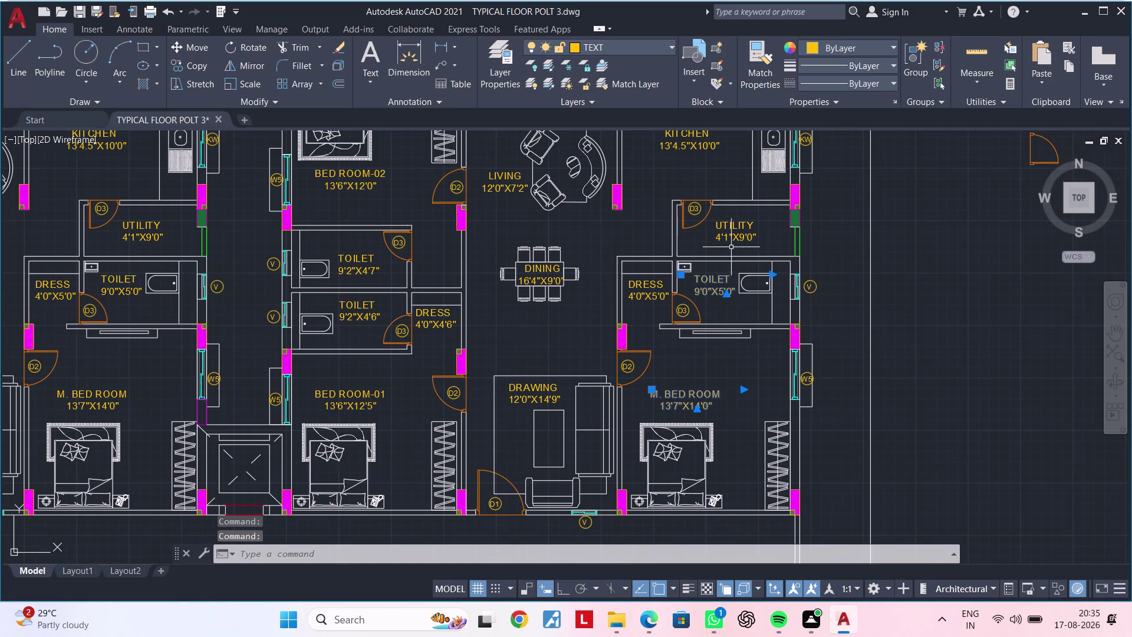
click(731, 237)
click(642, 294)
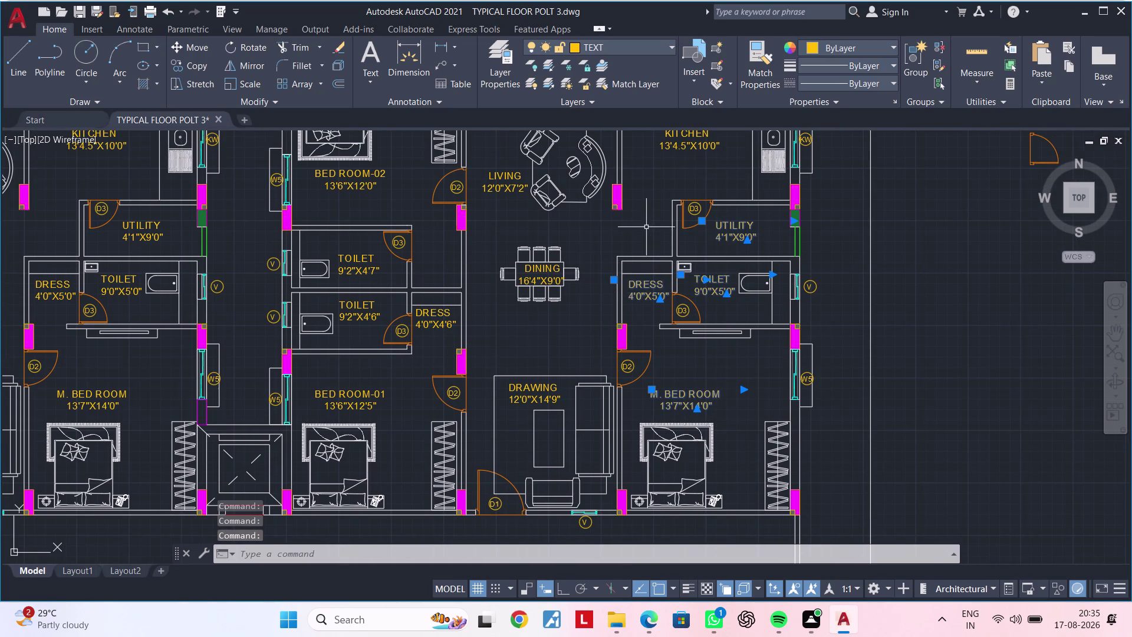
middle_drag(647, 228, 623, 380)
click(663, 296)
middle_drag(617, 332, 665, 331)
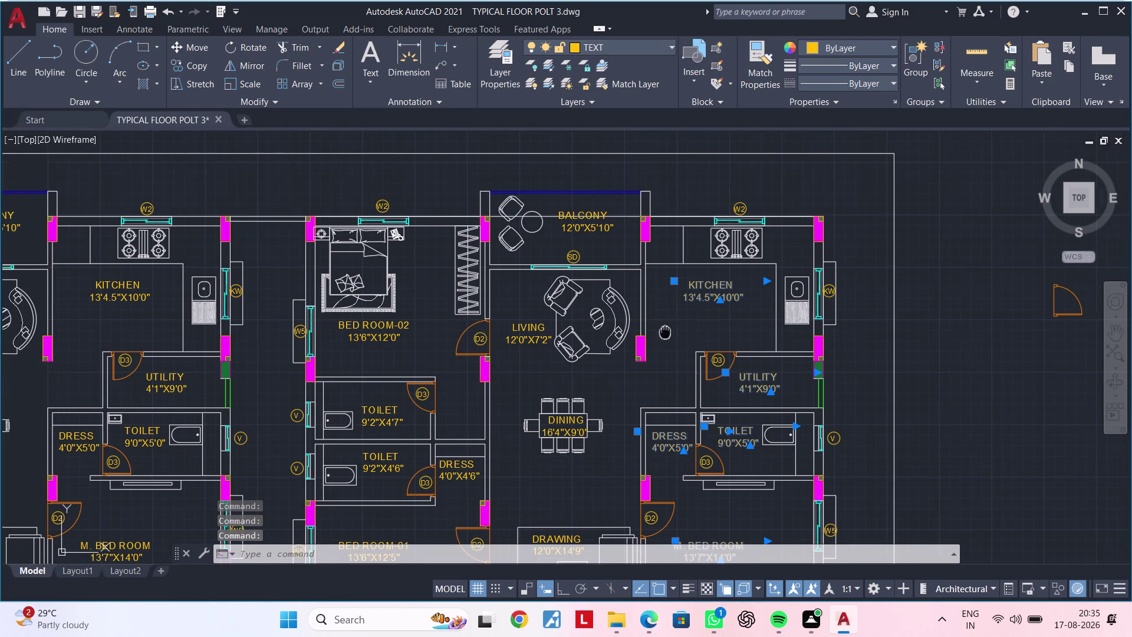
middle_drag(664, 332, 666, 332)
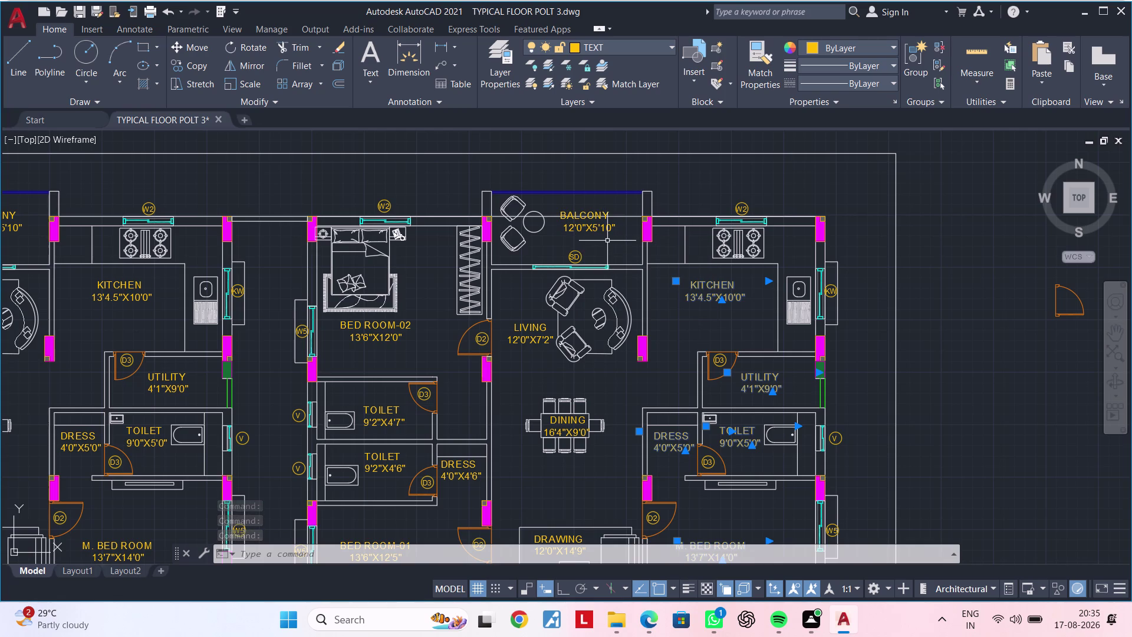
scroll(down, 3)
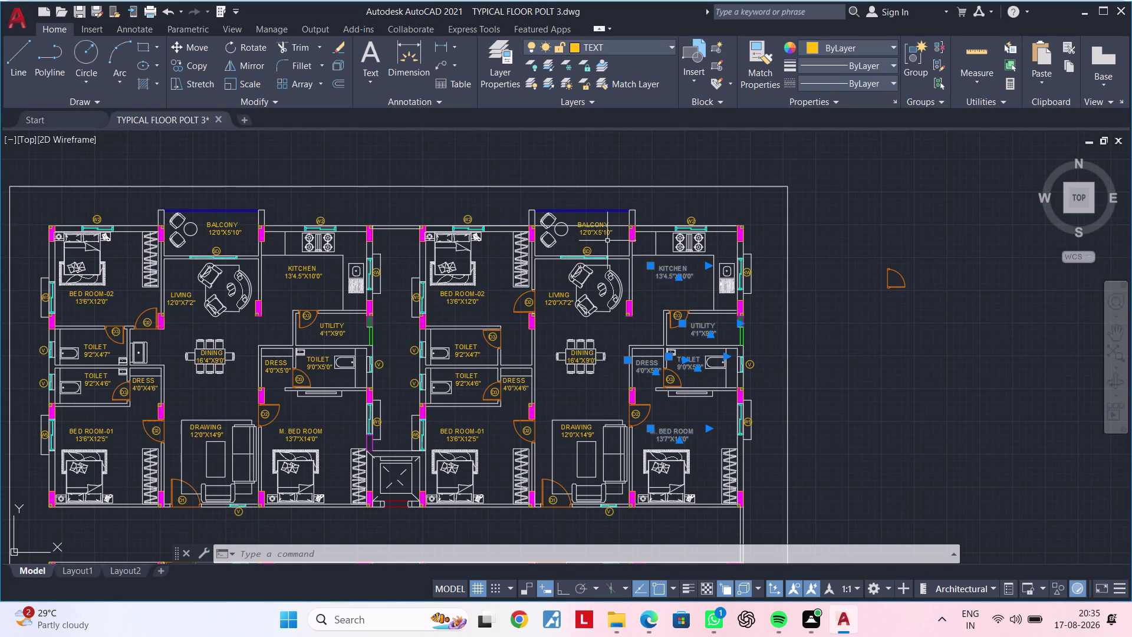
scroll(up, 3)
scroll(up, 3)
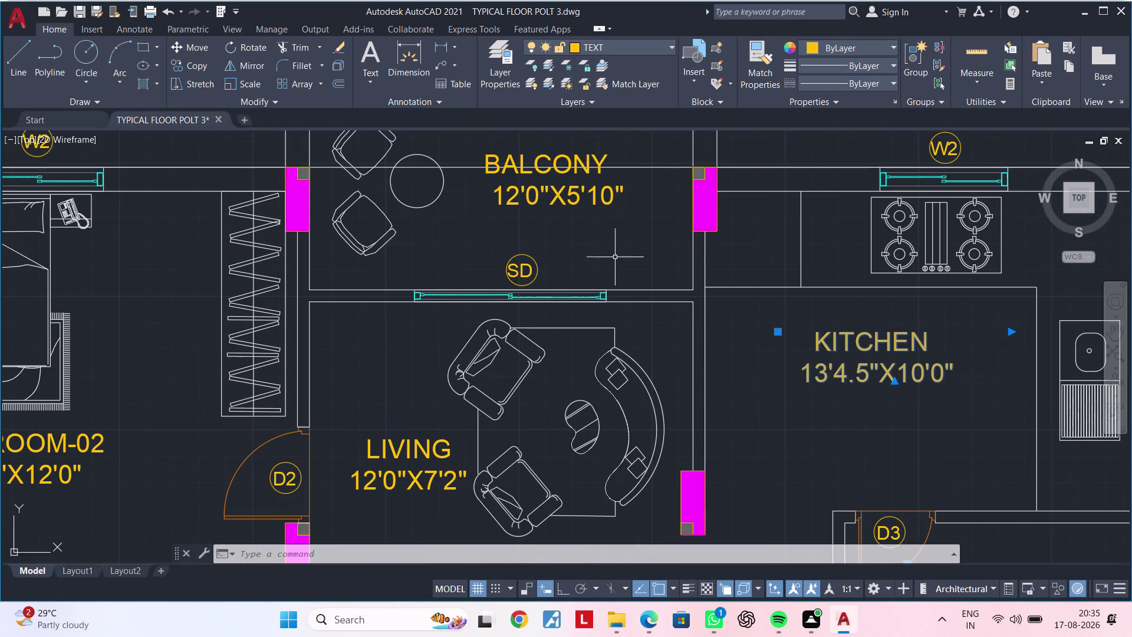
middle_drag(622, 233, 633, 297)
scroll(down, 3)
scroll(down, 3)
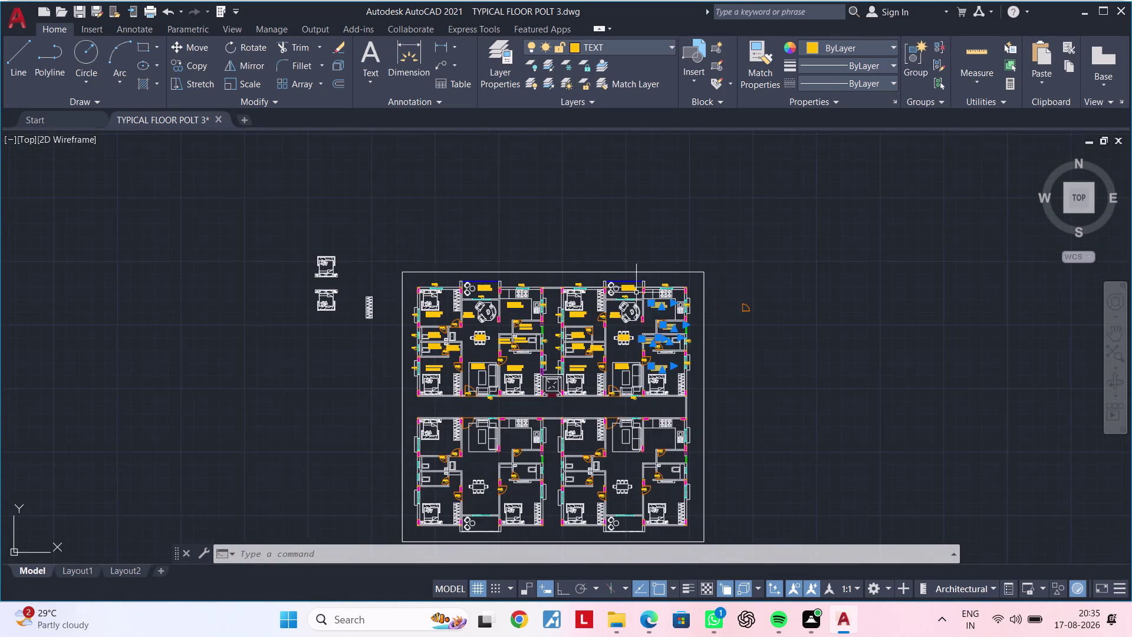
scroll(up, 3)
scroll(down, 3)
scroll(down, 3)
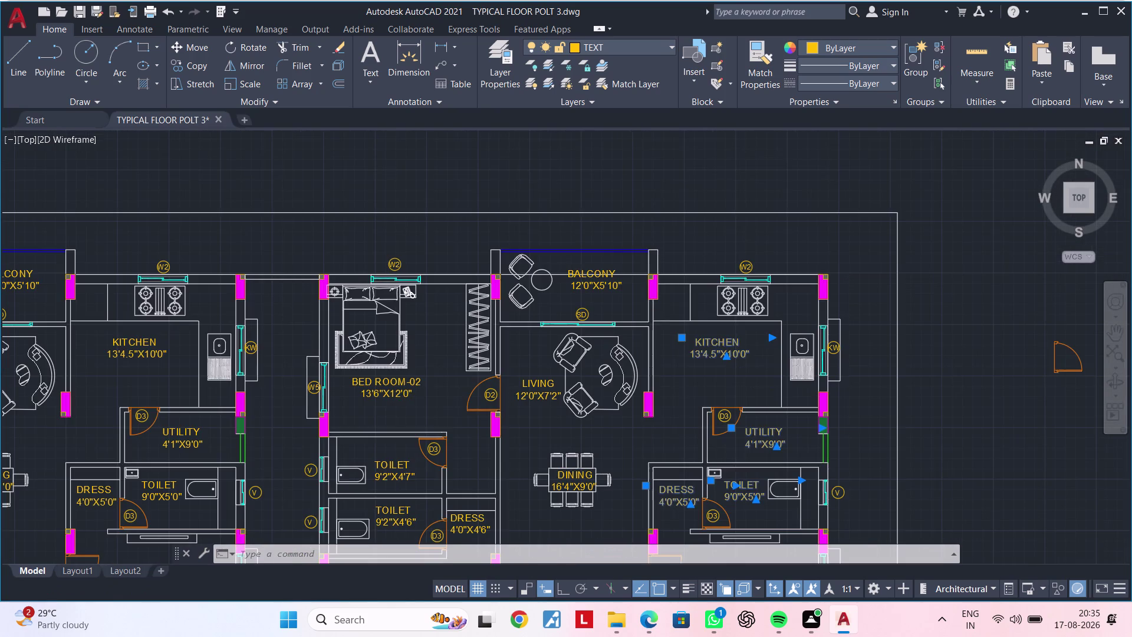
scroll(up, 3)
middle_drag(629, 297, 698, 298)
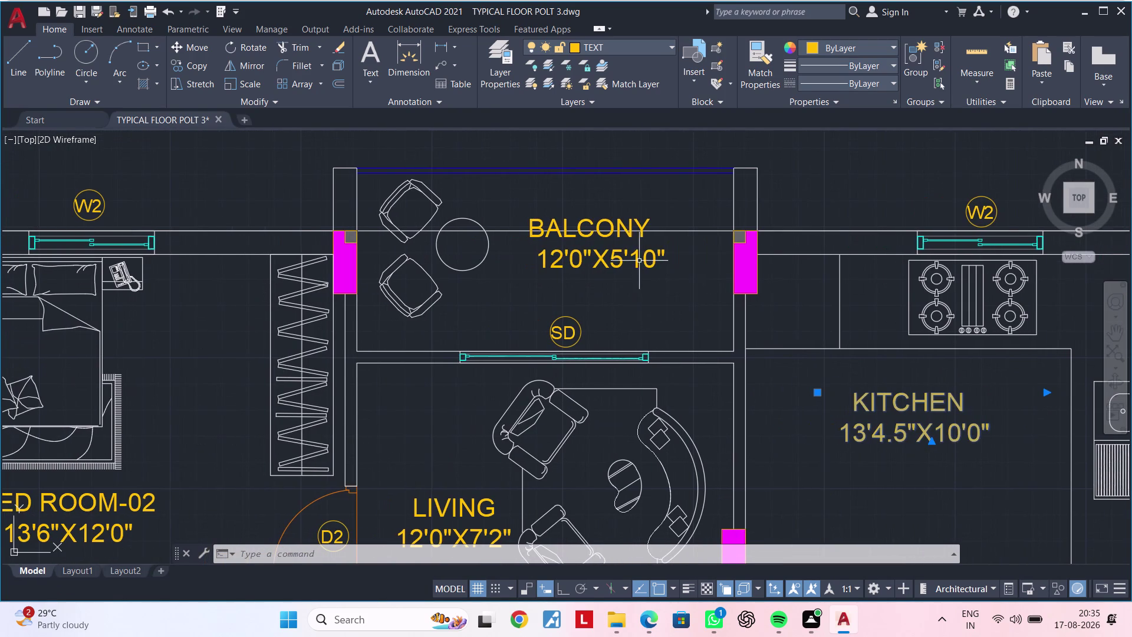
Add the BALCONY label, SD window tag, LIVING and DINING labels to the selection.
click(638, 257)
click(579, 325)
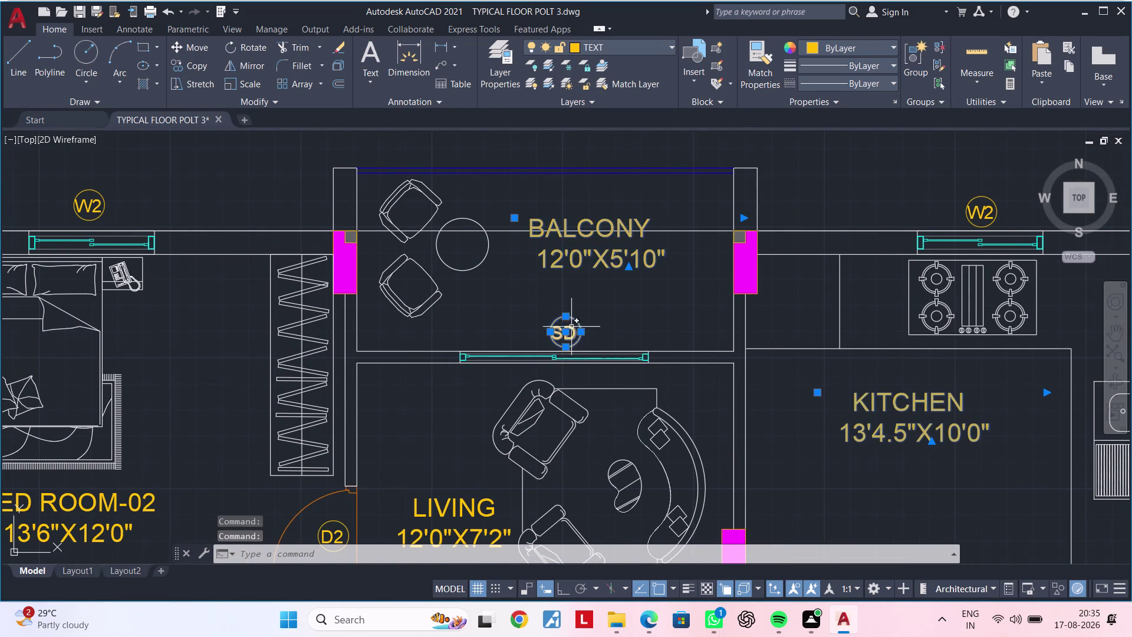
scroll(up, 3)
click(576, 332)
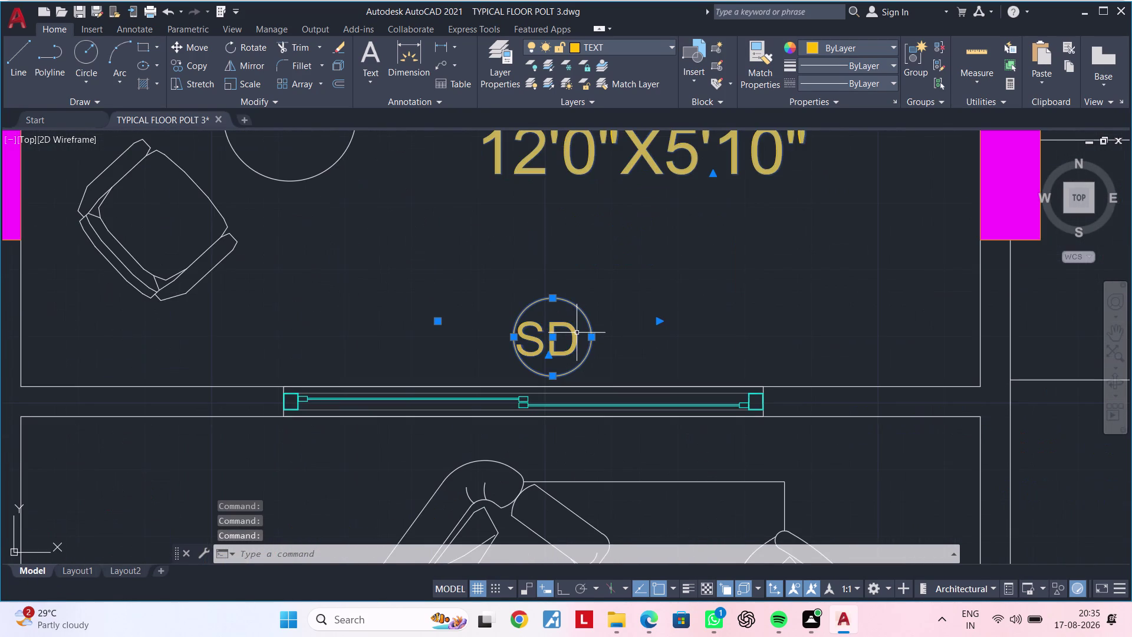
scroll(down, 3)
middle_drag(646, 370, 717, 310)
scroll(up, 3)
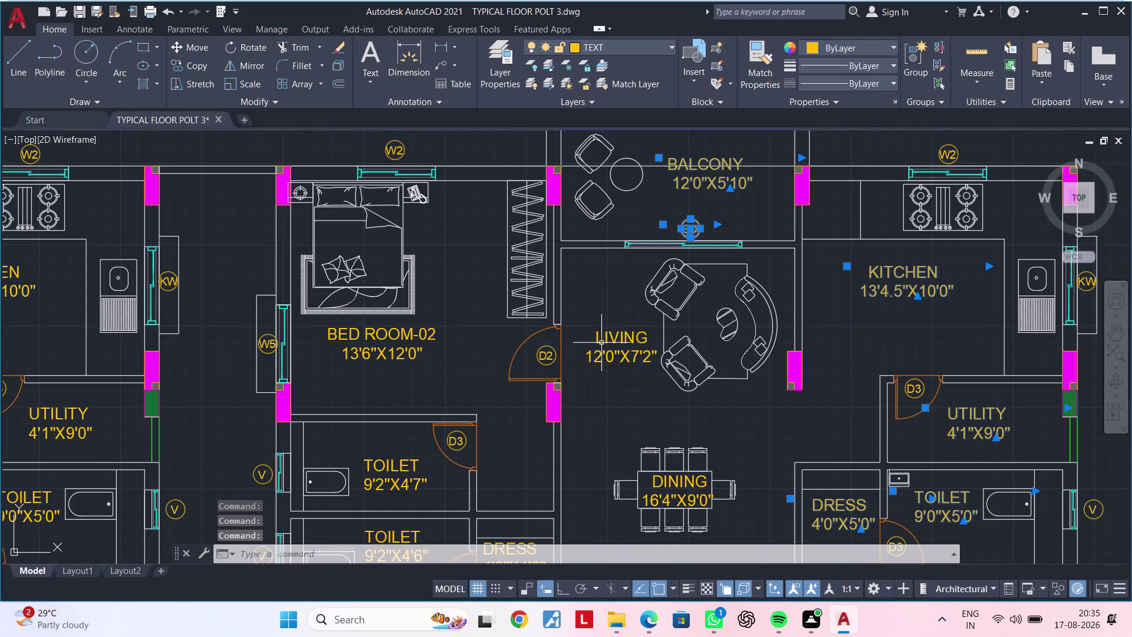
click(613, 346)
click(612, 353)
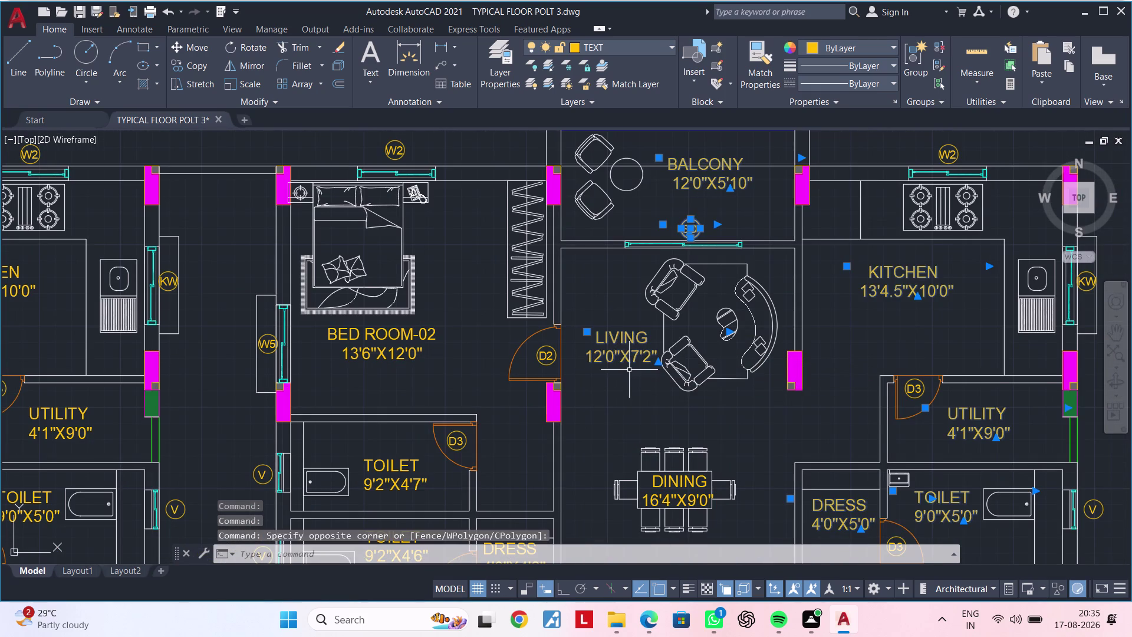
middle_drag(629, 370, 631, 304)
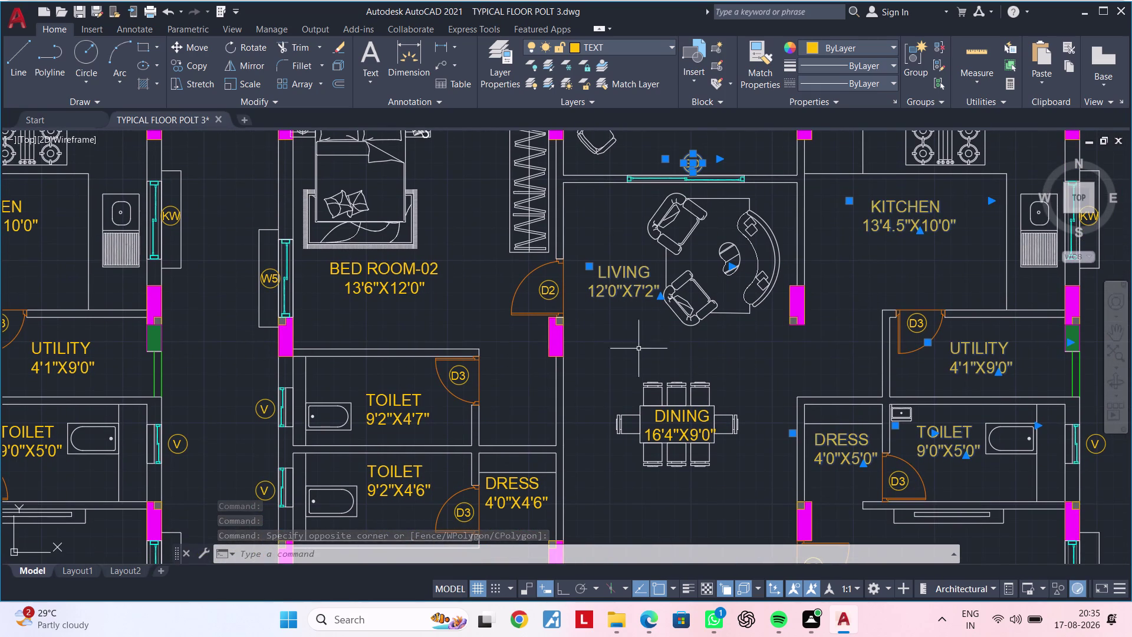
click(674, 415)
middle_drag(622, 364, 720, 388)
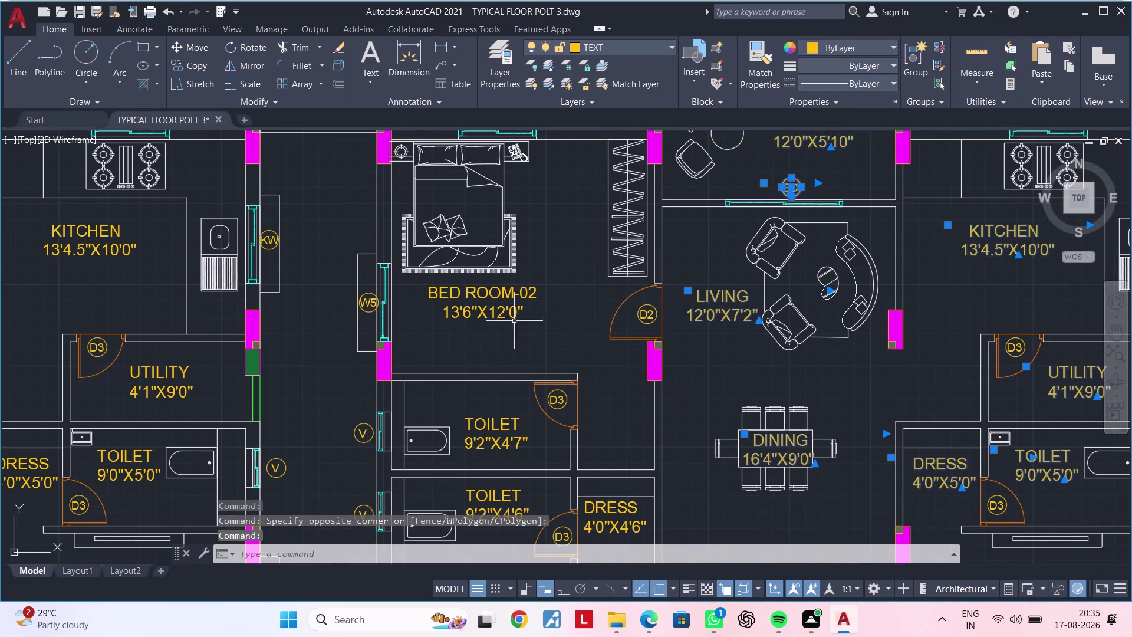
Add the middle flat's BED ROOM-02, two TOILET, DRESS and BED ROOM-01 labels.
click(498, 303)
click(490, 312)
scroll(down, 3)
middle_drag(524, 319, 544, 253)
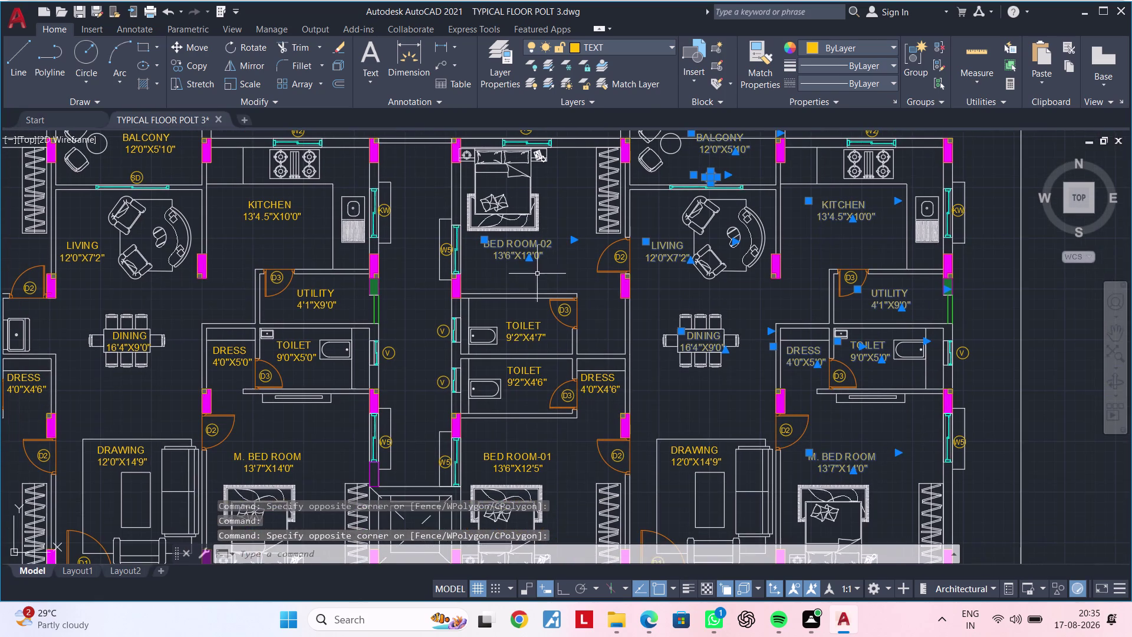
click(522, 330)
click(531, 380)
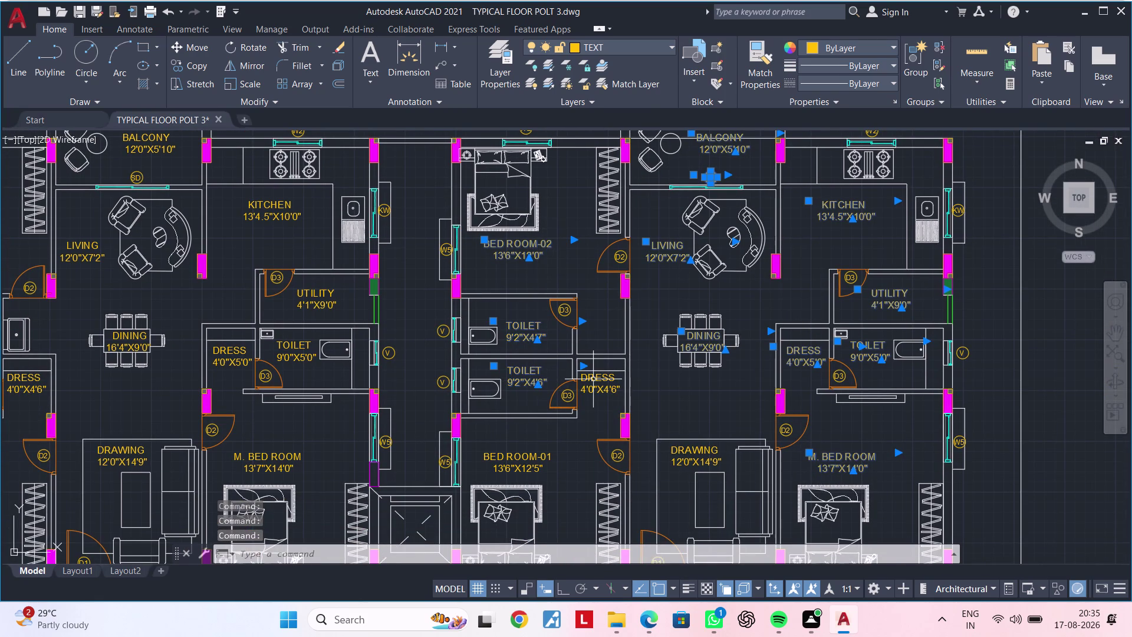
click(595, 381)
middle_drag(594, 427, 619, 330)
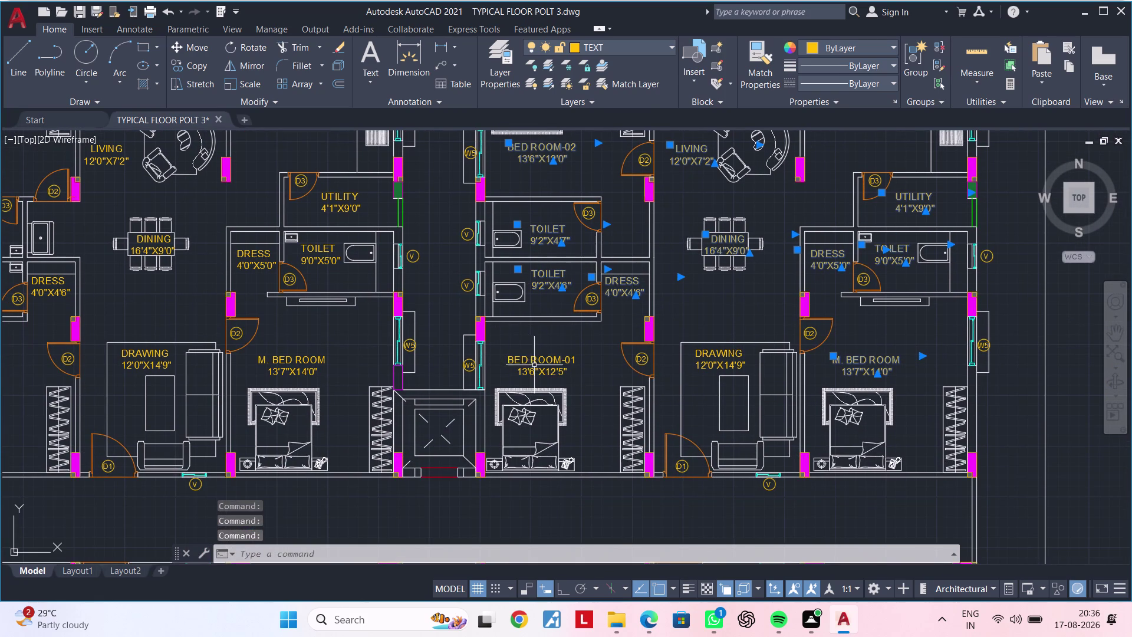
click(534, 365)
scroll(down, 3)
middle_drag(590, 363, 520, 280)
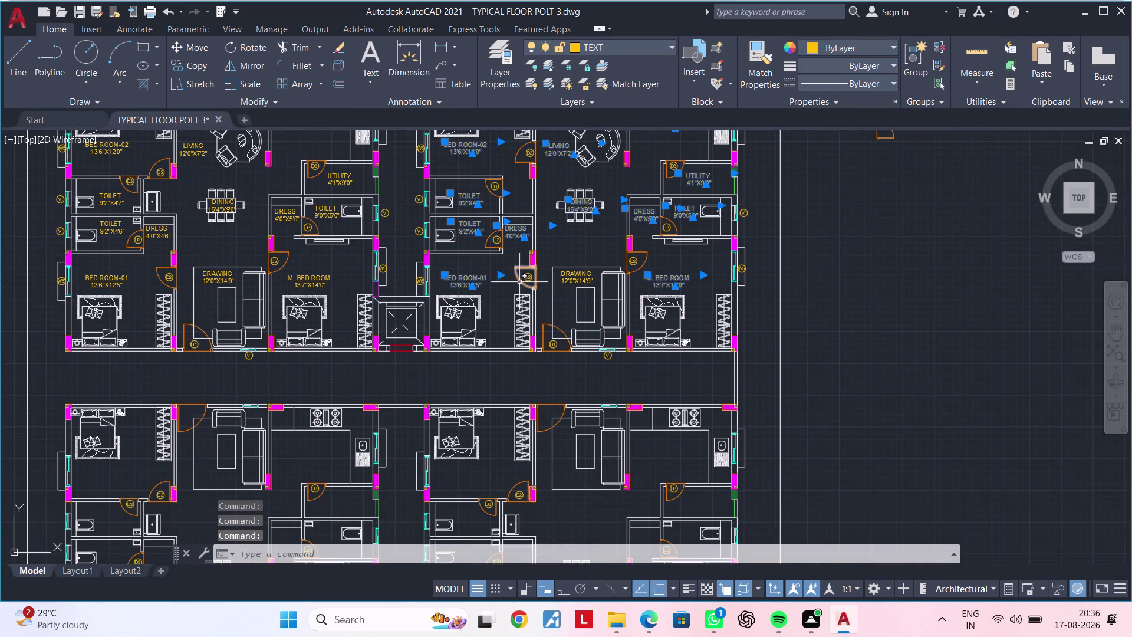
middle_drag(528, 366, 507, 278)
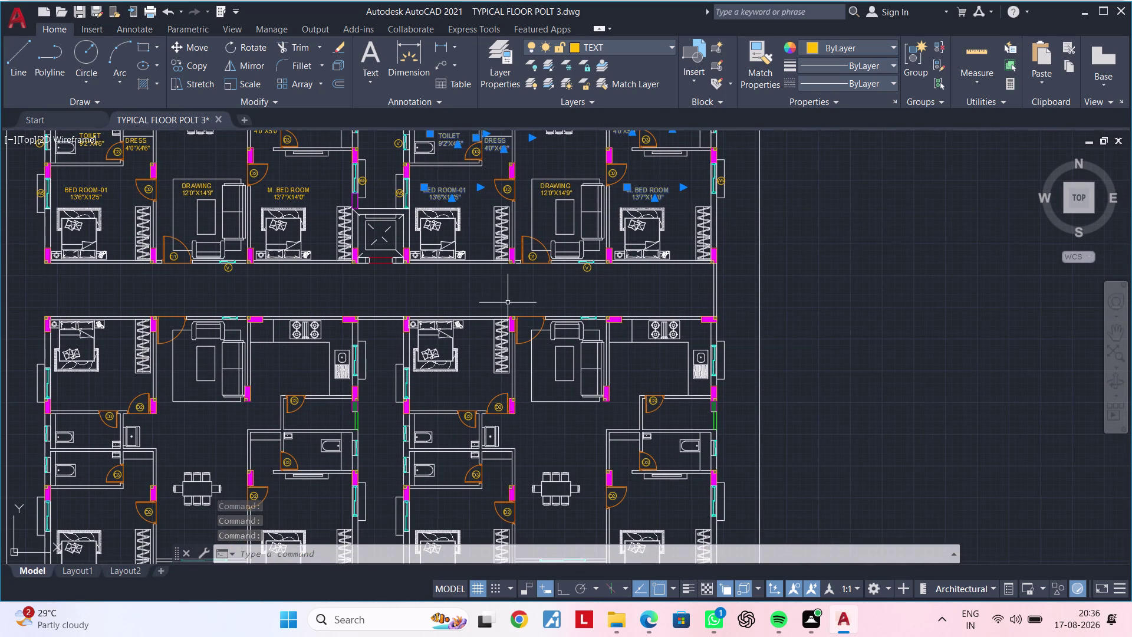
Copy the upper flat's room labels from the kitchen column corner to the lower right flat's matching corner.
text(CO)
key(space)
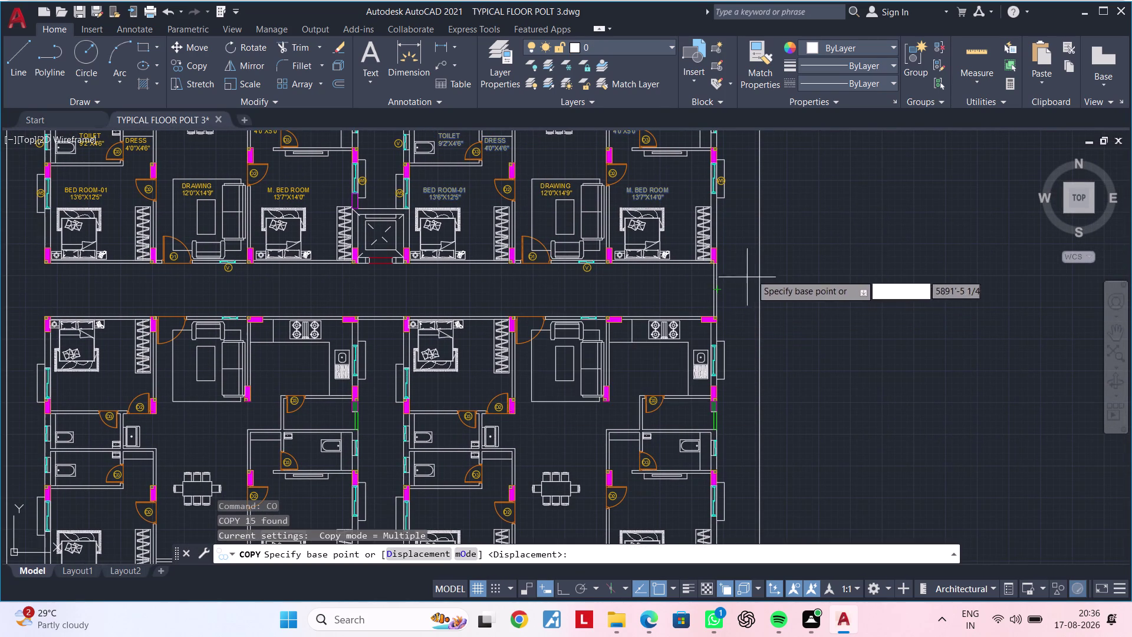
middle_drag(795, 230, 774, 484)
scroll(up, 3)
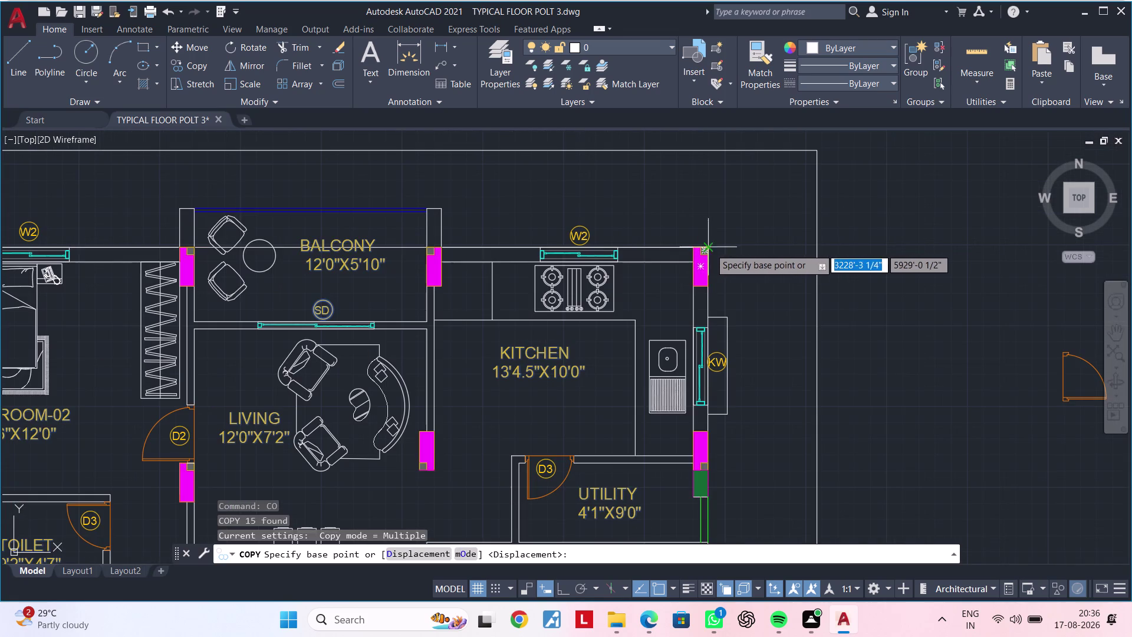
click(711, 248)
scroll(down, 3)
middle_drag(708, 359, 710, 211)
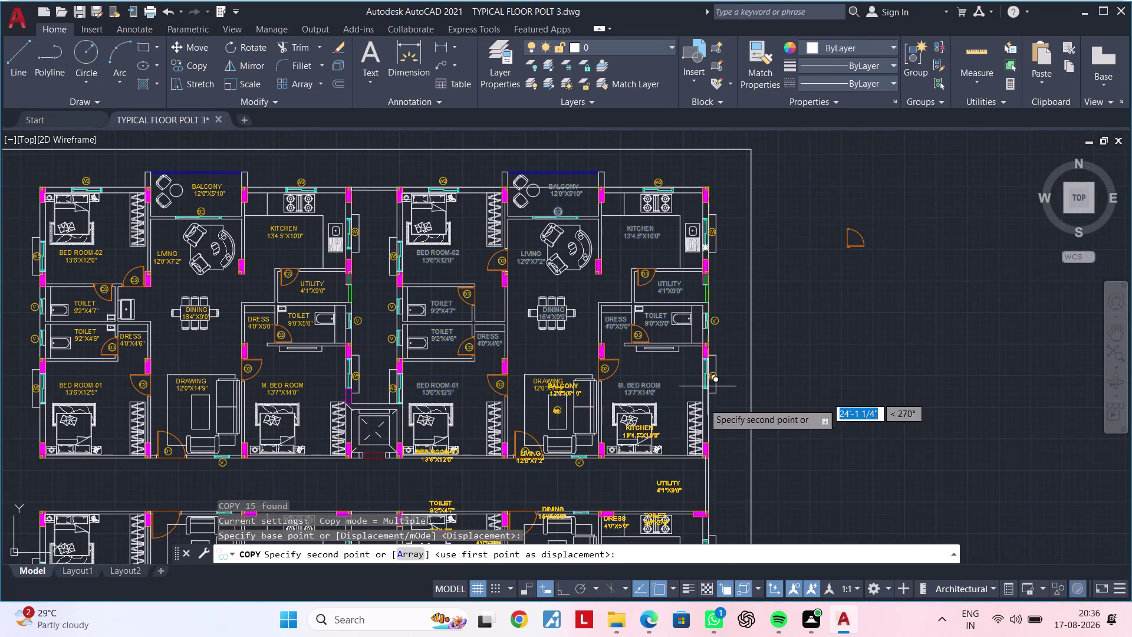
middle_drag(702, 427, 692, 258)
scroll(up, 3)
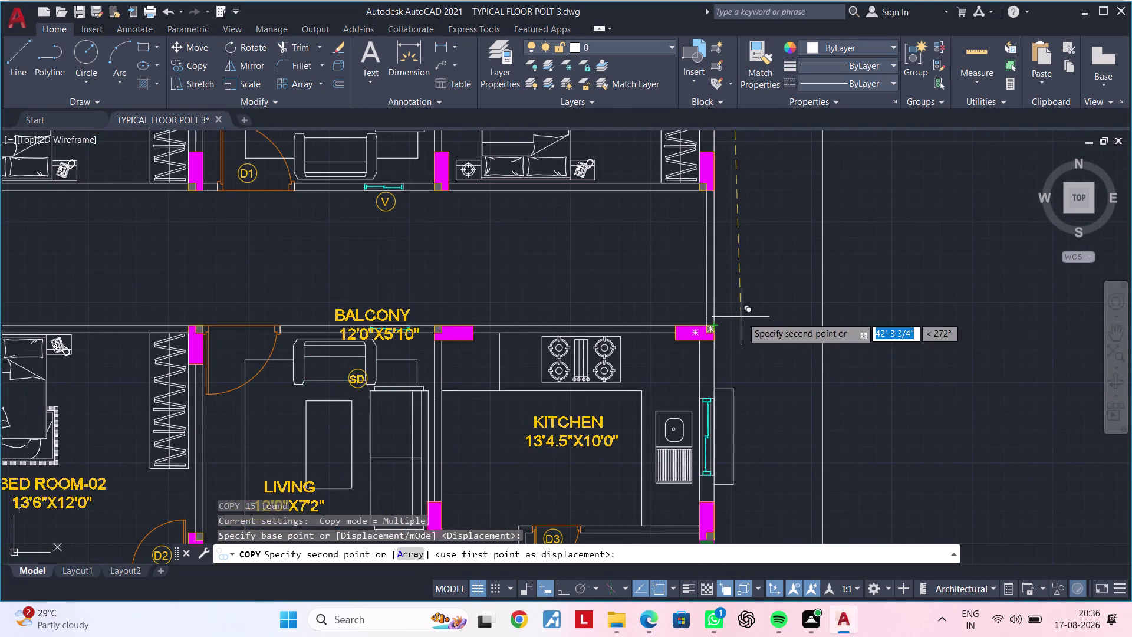
click(715, 328)
scroll(down, 3)
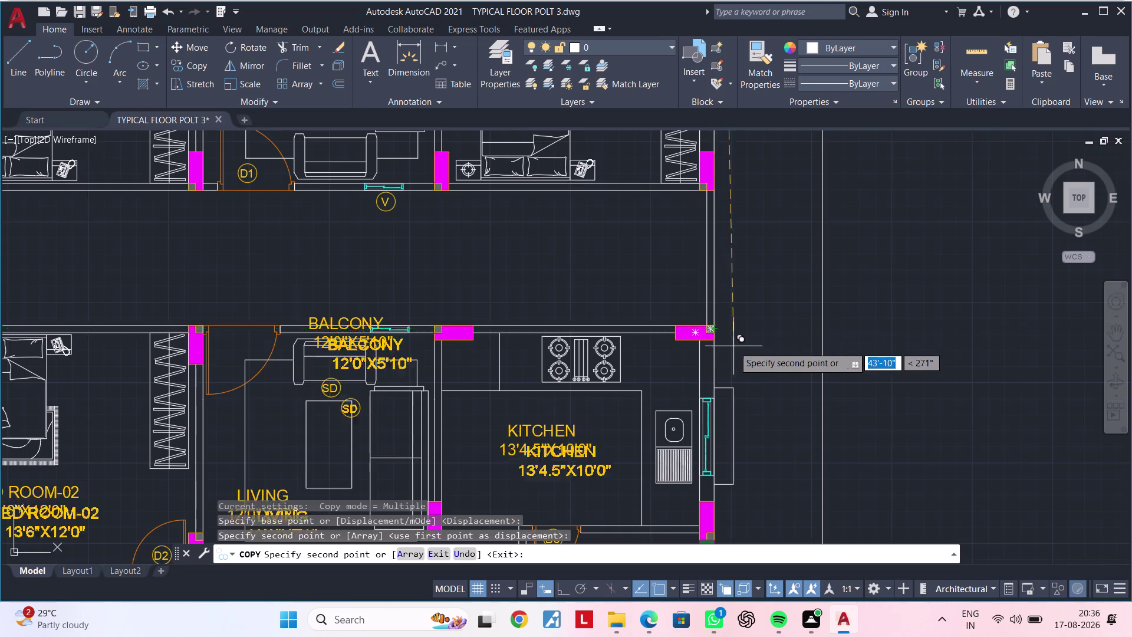
scroll(down, 3)
middle_drag(734, 342, 732, 250)
key(Escape)
key(Escape)
key(Escape)
middle_drag(715, 311, 812, 259)
key(Escape)
key(Escape)
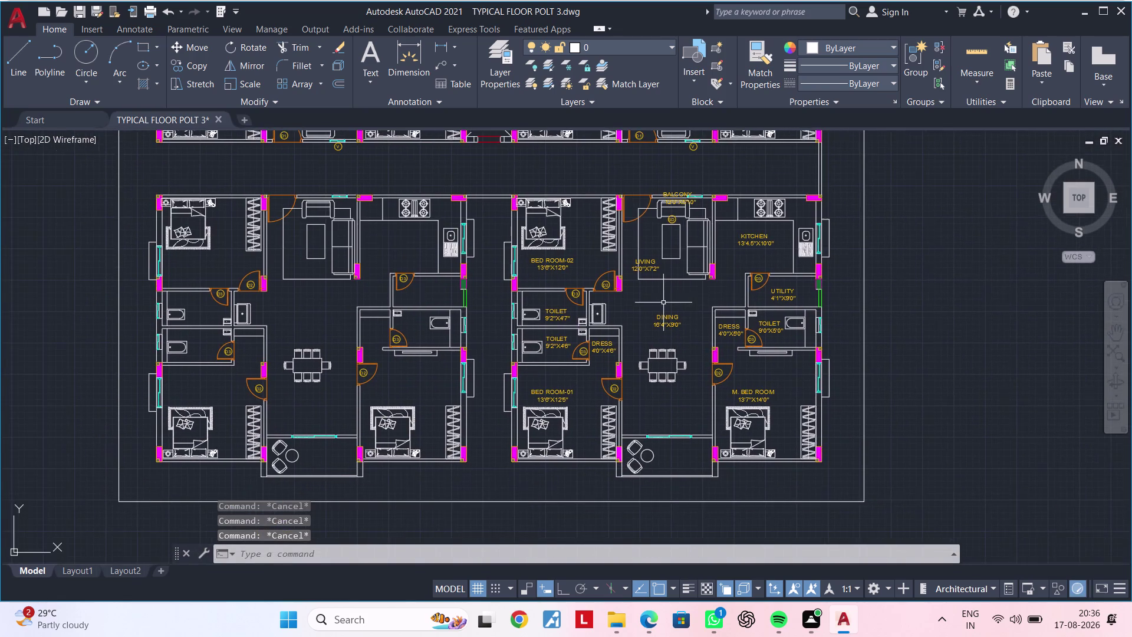
Select the copied DINING label and start moving it with MOVE from a base point on the label.
scroll(up, 3)
click(709, 310)
click(628, 370)
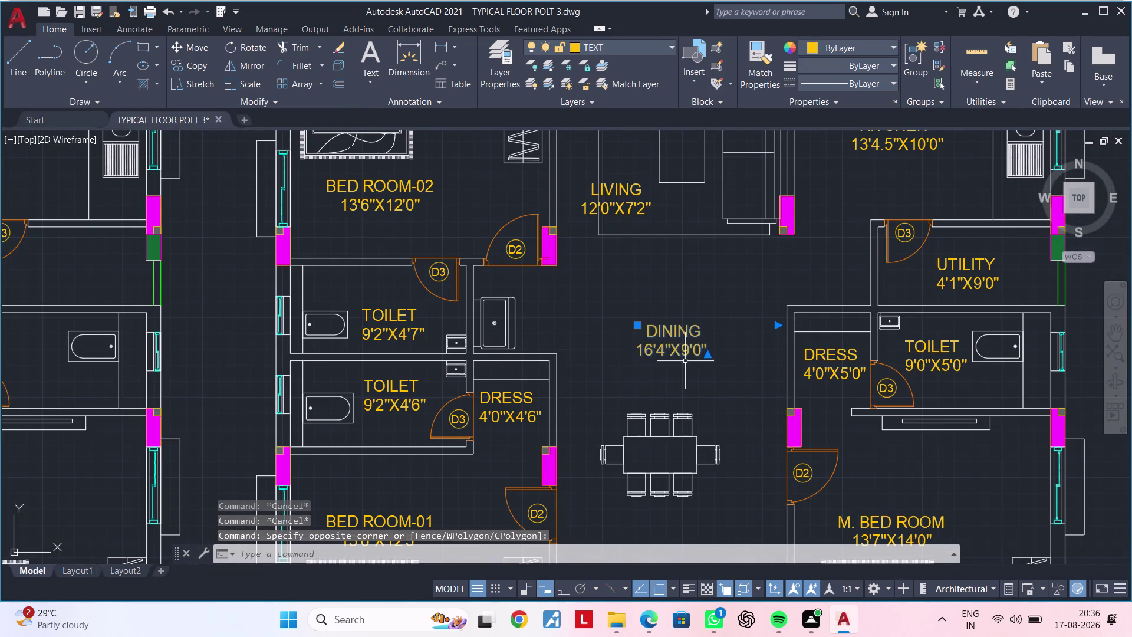
key(m)
key(space)
click(662, 327)
middle_drag(650, 406, 635, 282)
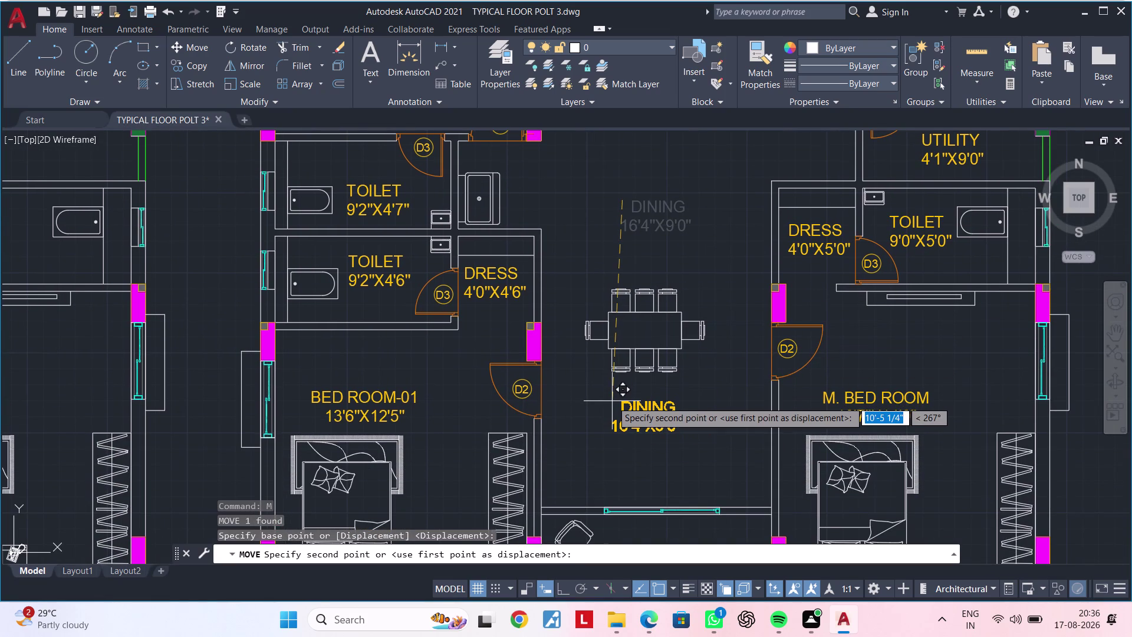
Delete the LIVING room label in the lower right flat.
scroll(up, 3)
click(606, 376)
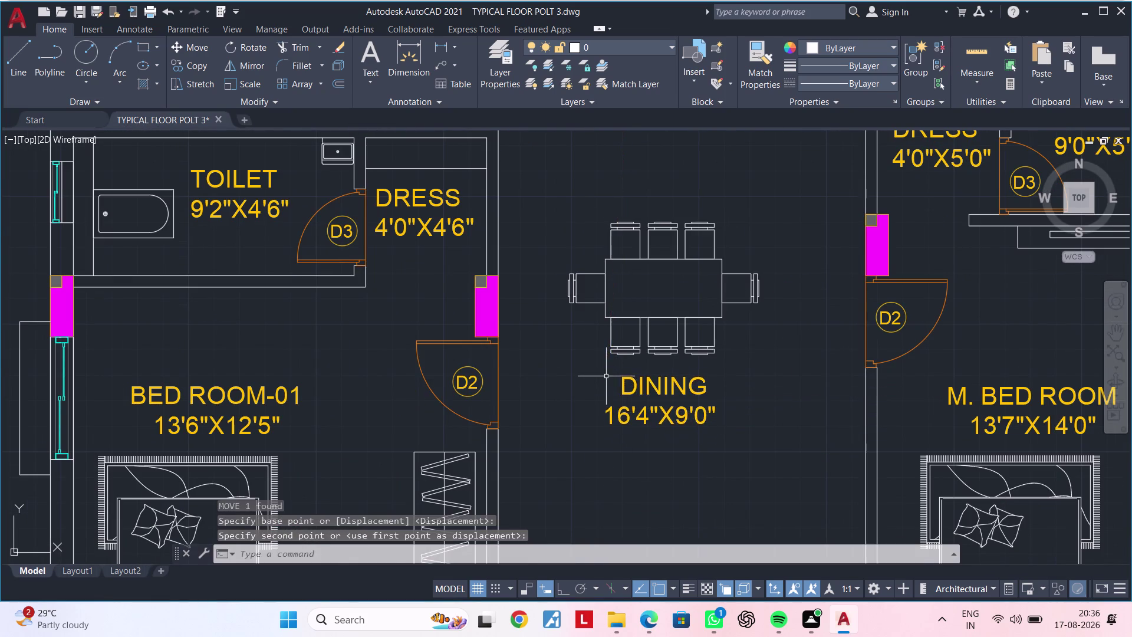
scroll(down, 3)
middle_drag(648, 297, 656, 479)
scroll(up, 3)
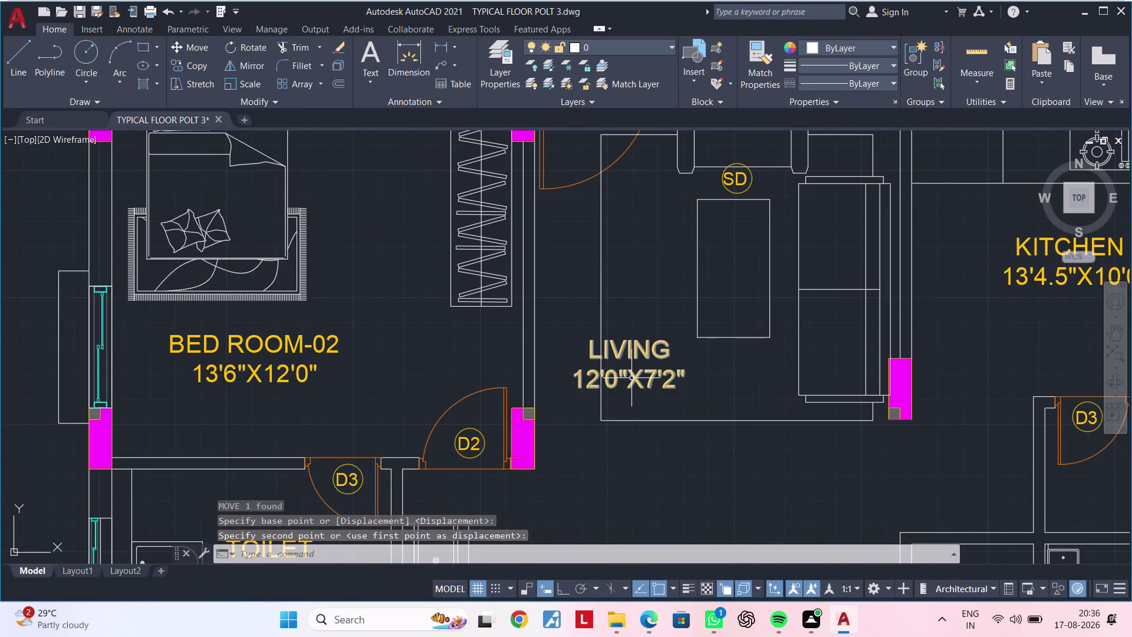
click(632, 378)
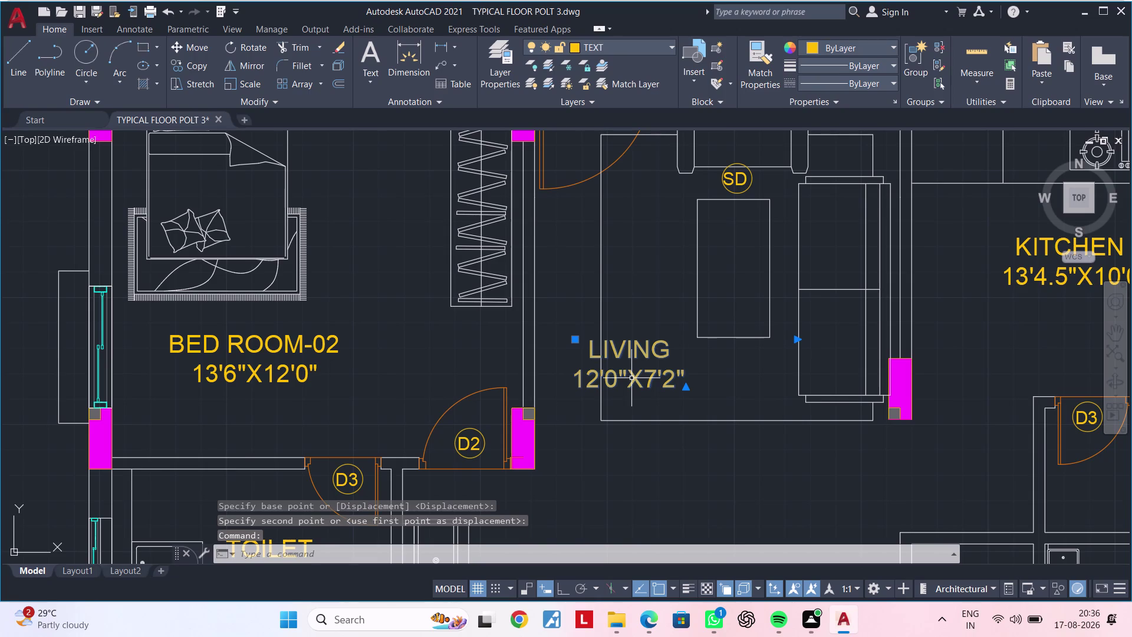
key(Delete)
Select the SD door tag's circle and text on the living room balcony.
scroll(down, 3)
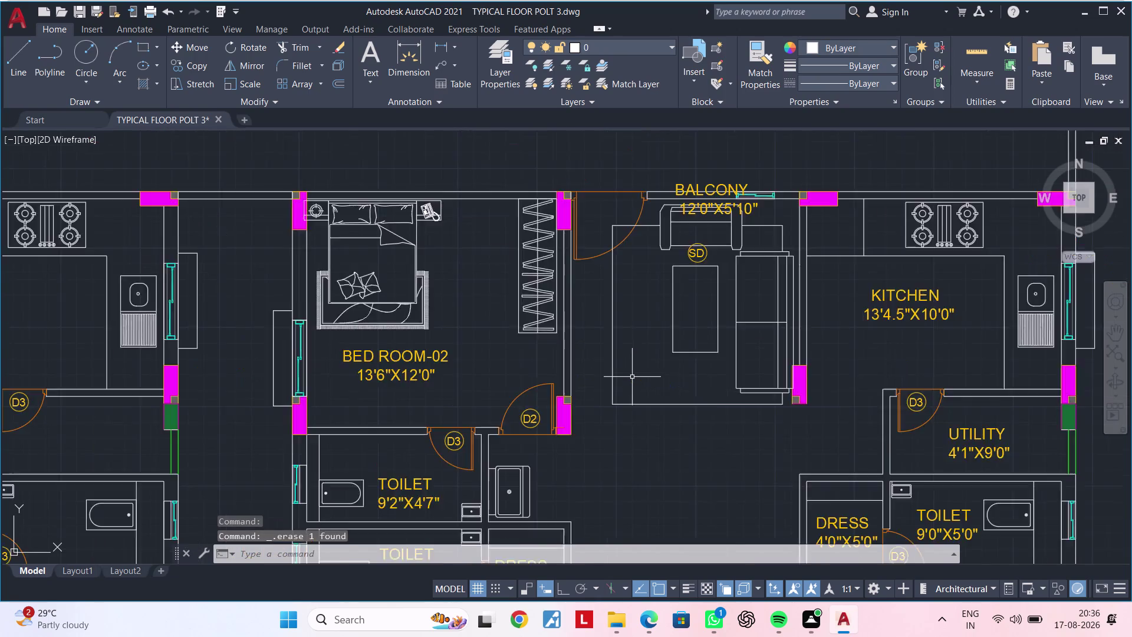
scroll(down, 3)
middle_drag(639, 419, 634, 476)
scroll(up, 3)
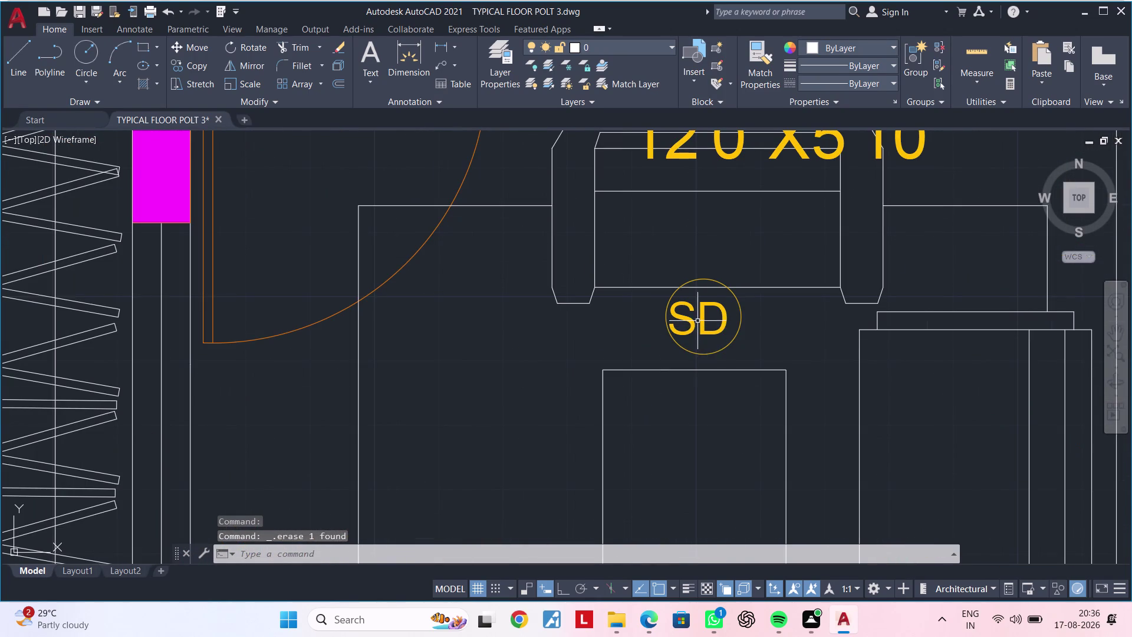
click(697, 320)
click(669, 325)
click(668, 327)
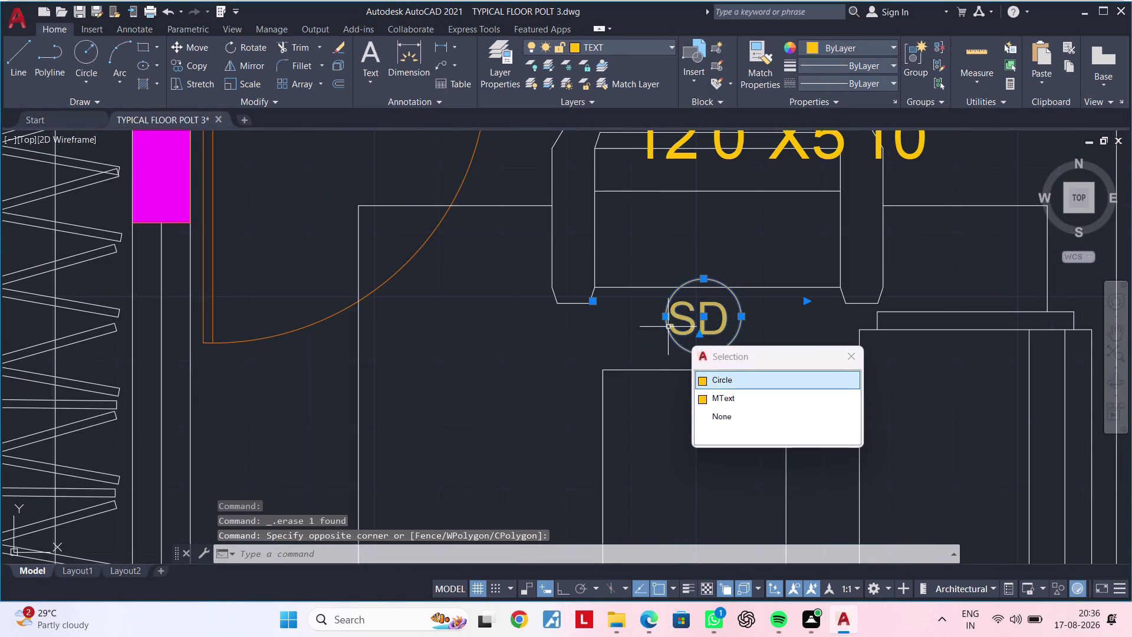
Move the SD door tag onto the dining room's balcony wall.
key(m)
key(space)
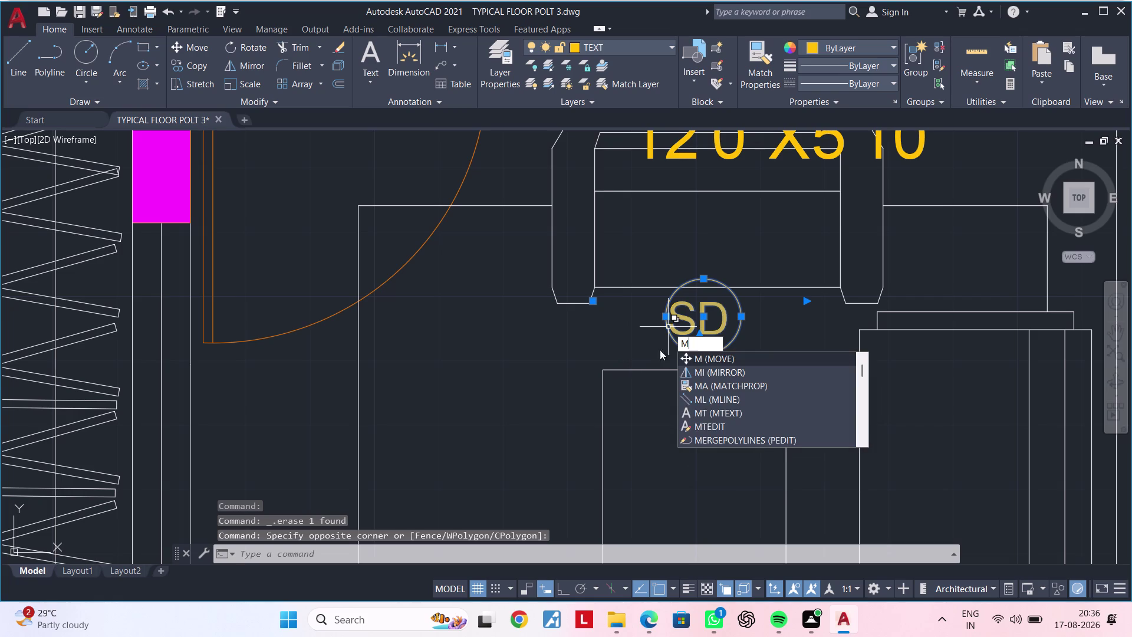
key(space)
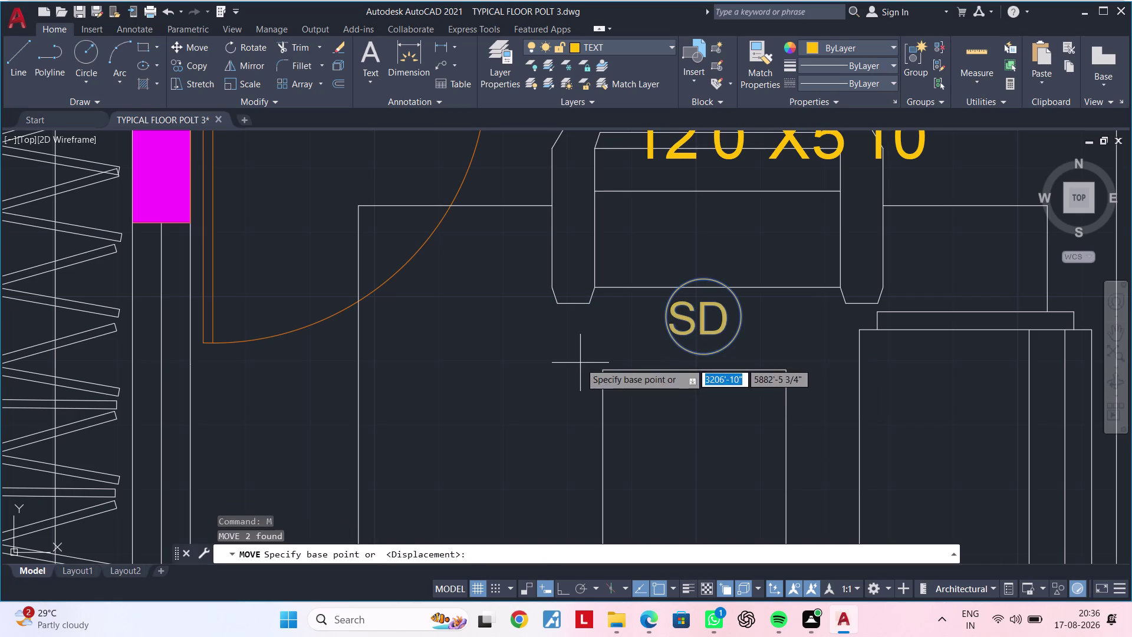
click(702, 325)
scroll(down, 3)
middle_drag(692, 450, 692, 291)
middle_drag(669, 459, 672, 415)
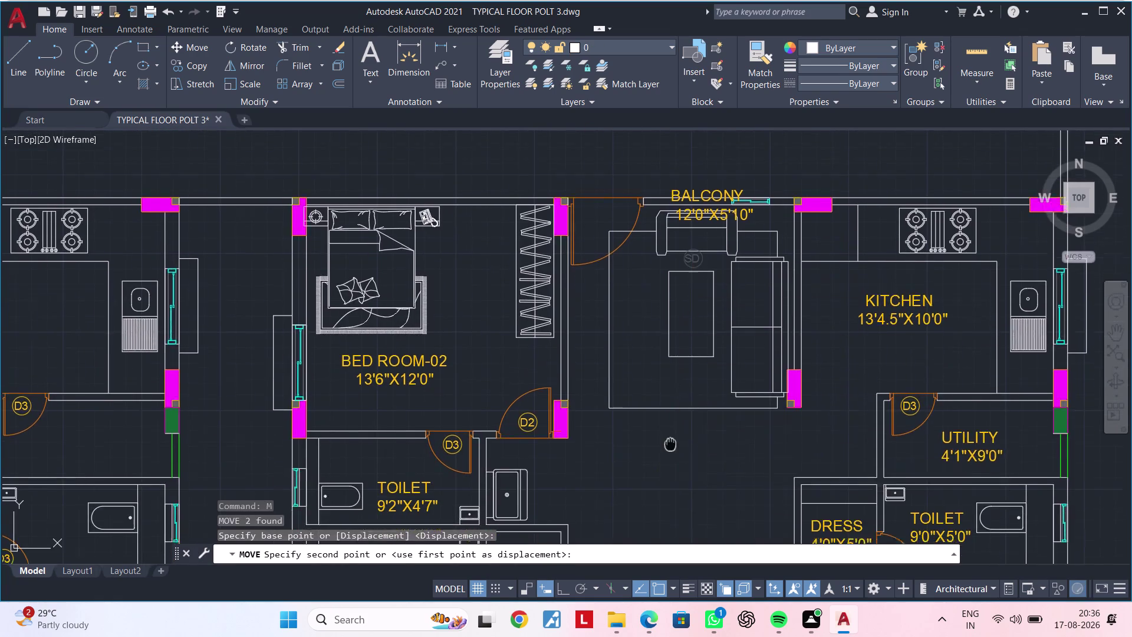
middle_drag(671, 415, 674, 269)
scroll(down, 3)
middle_drag(684, 467, 676, 369)
scroll(up, 3)
scroll(up, 3)
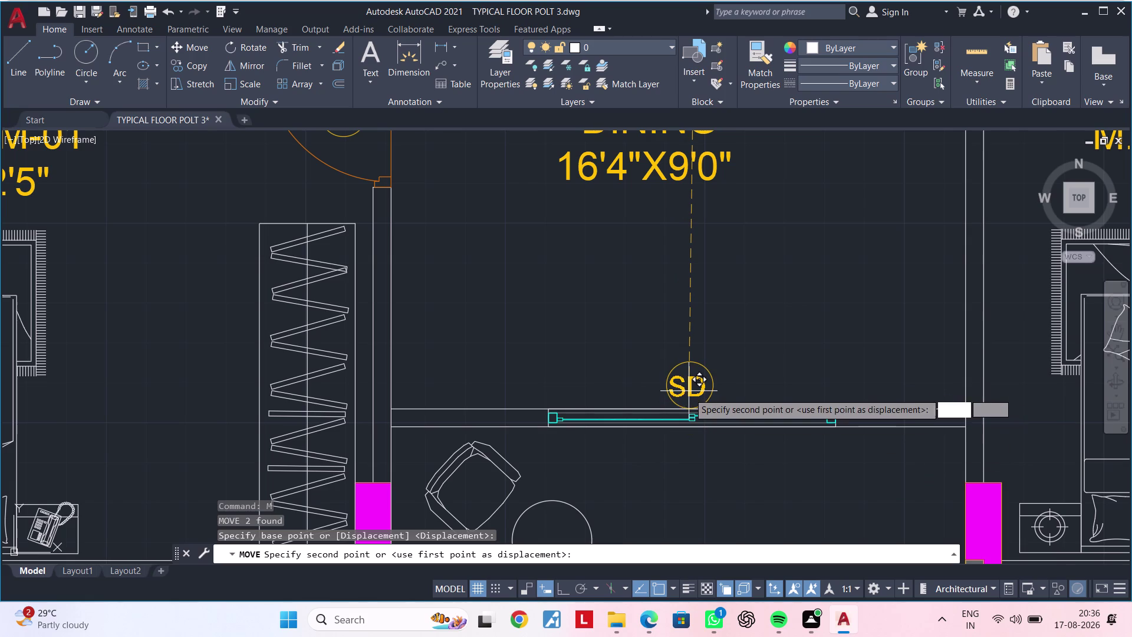
click(689, 389)
Start copying the BALCONY label toward the dining balcony, then cancel and return to the DINING label.
scroll(down, 3)
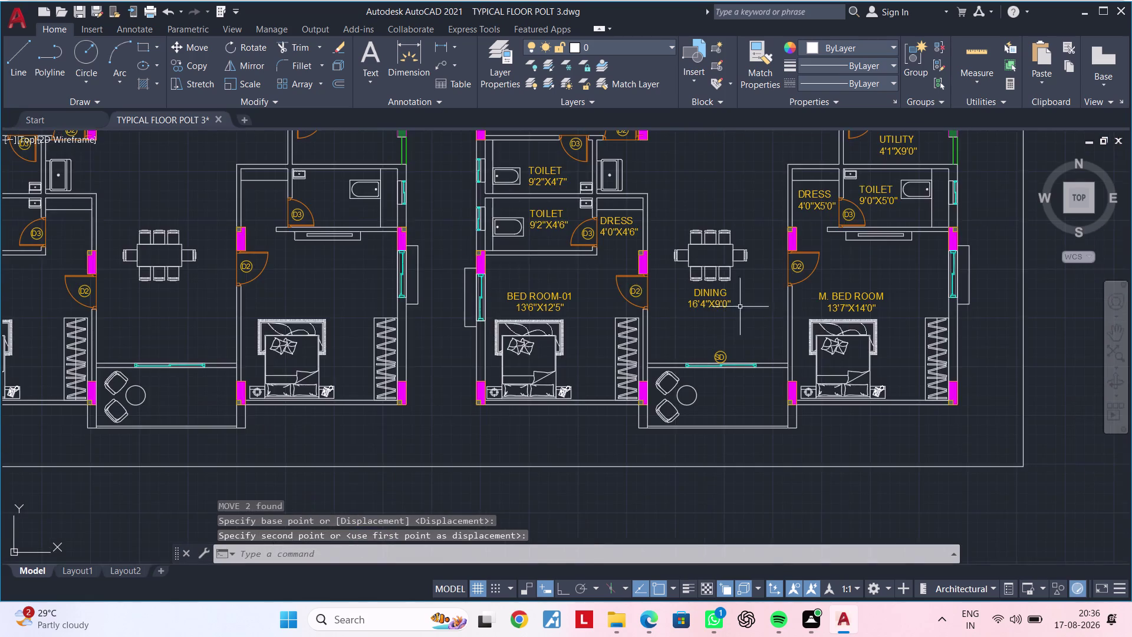
middle_drag(739, 307, 664, 546)
middle_drag(651, 369, 635, 490)
scroll(up, 3)
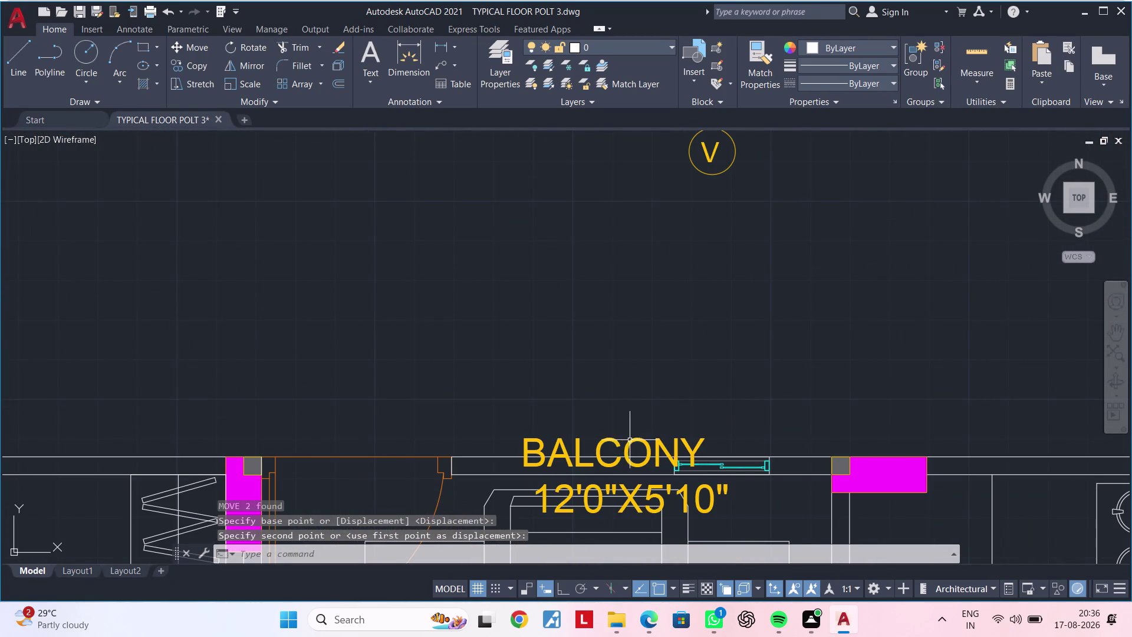
click(626, 447)
scroll(down, 3)
middle_drag(669, 318, 665, 290)
text(C)
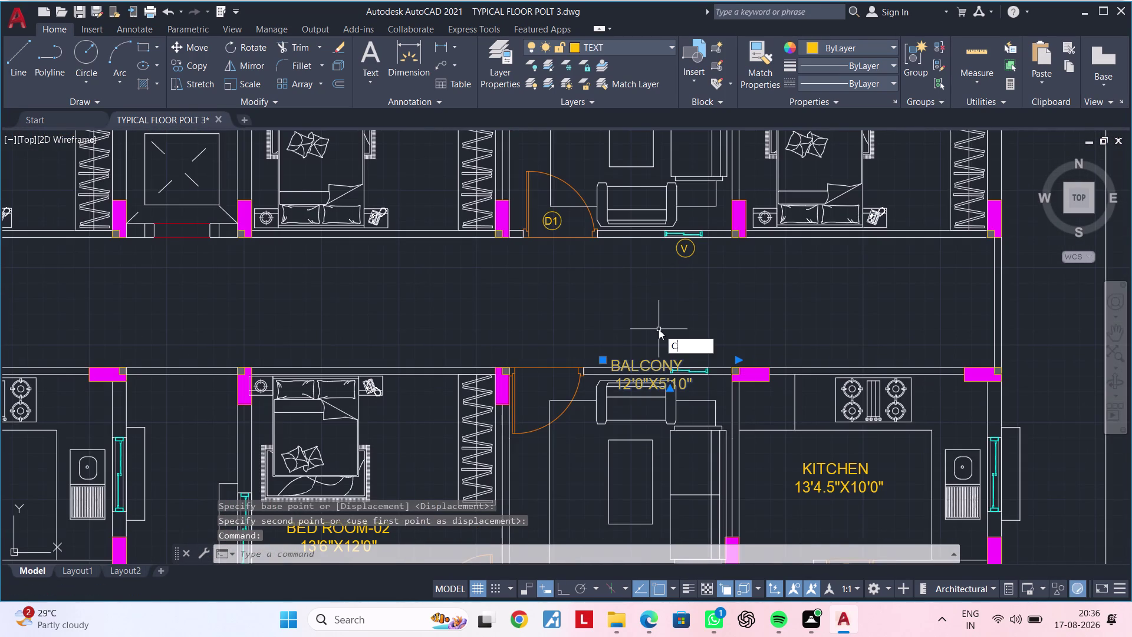
text(O)
key(space)
click(653, 363)
scroll(down, 3)
middle_drag(627, 402, 648, 248)
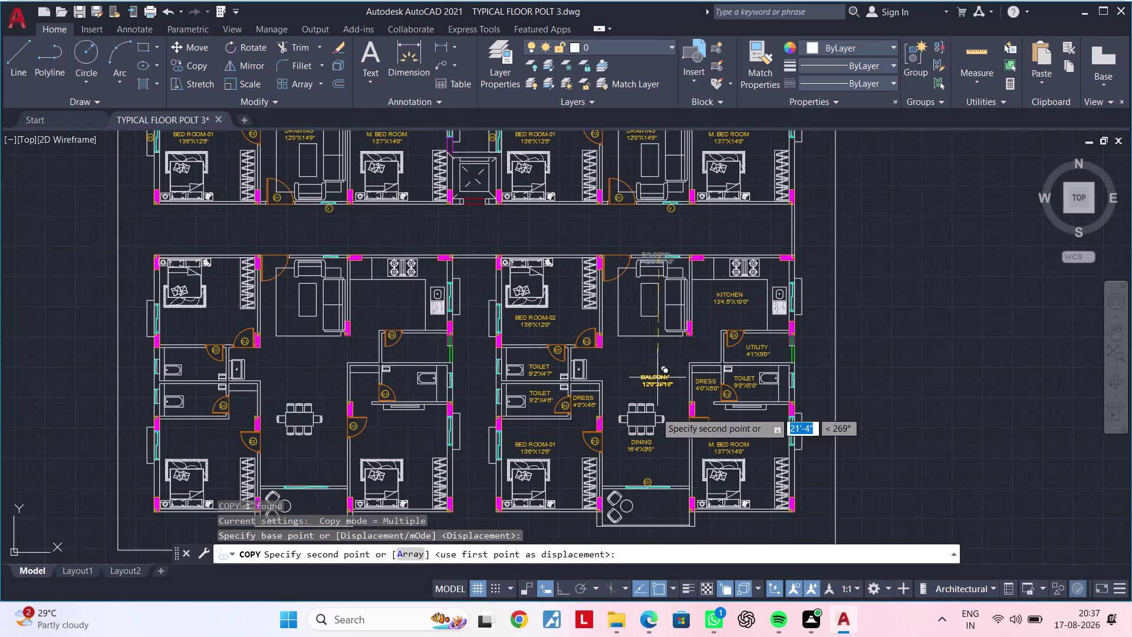
middle_drag(655, 396, 656, 318)
scroll(up, 3)
click(674, 421)
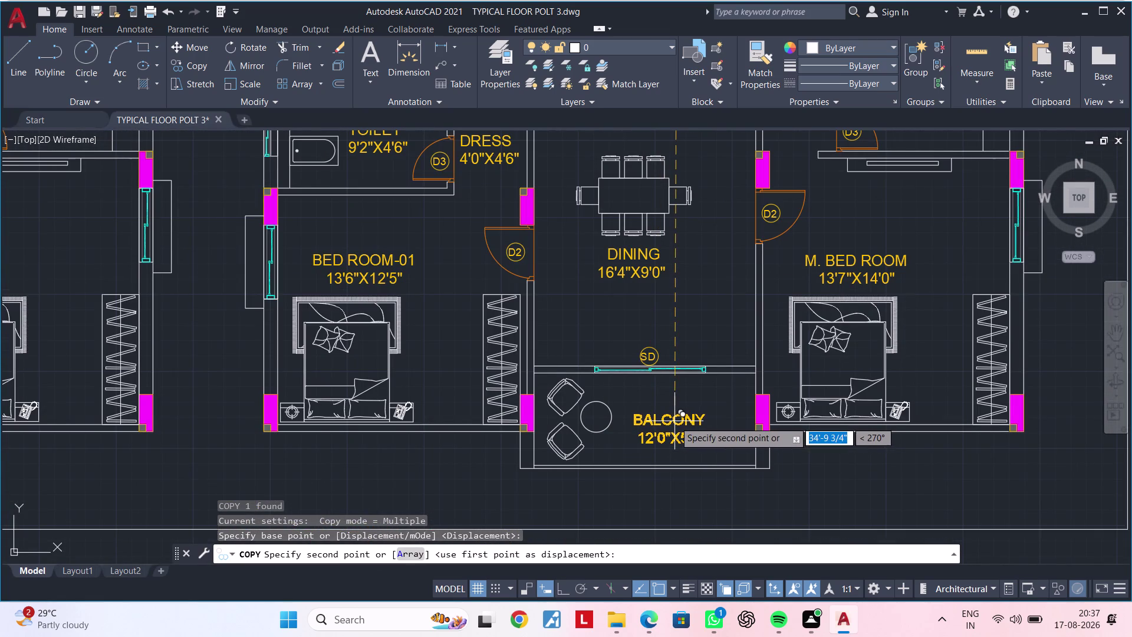
key(Escape)
key(Escape)
middle_drag(676, 323, 683, 368)
scroll(up, 3)
scroll(up, 3)
middle_drag(661, 308, 674, 373)
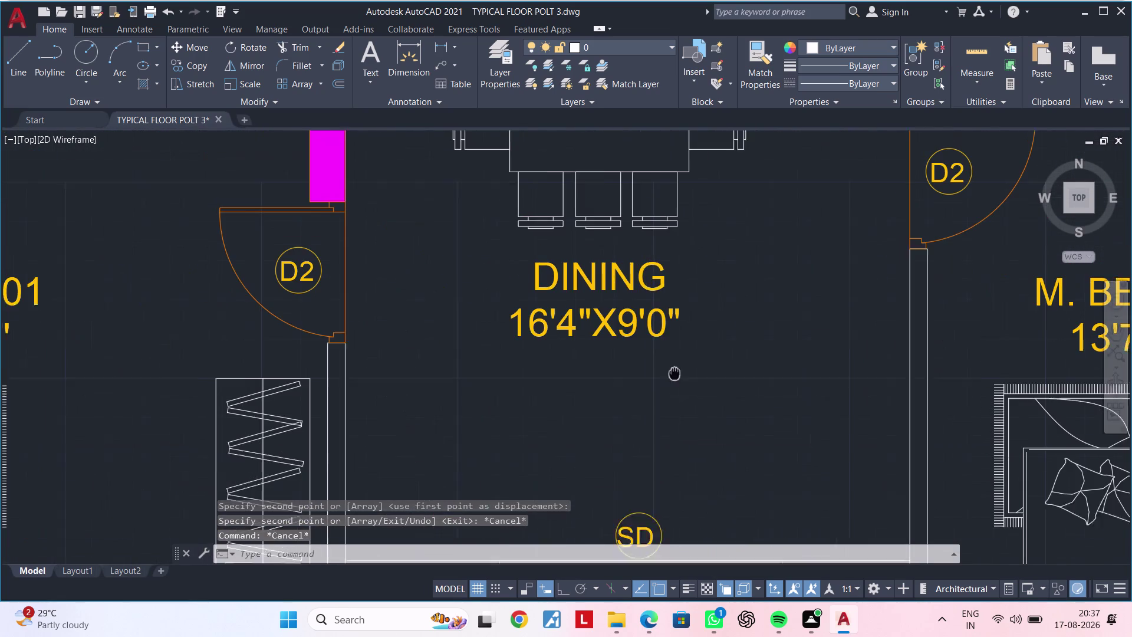
middle_drag(674, 373, 675, 381)
Rename the dining label's room name to LIVINING DINING.
double_click(659, 290)
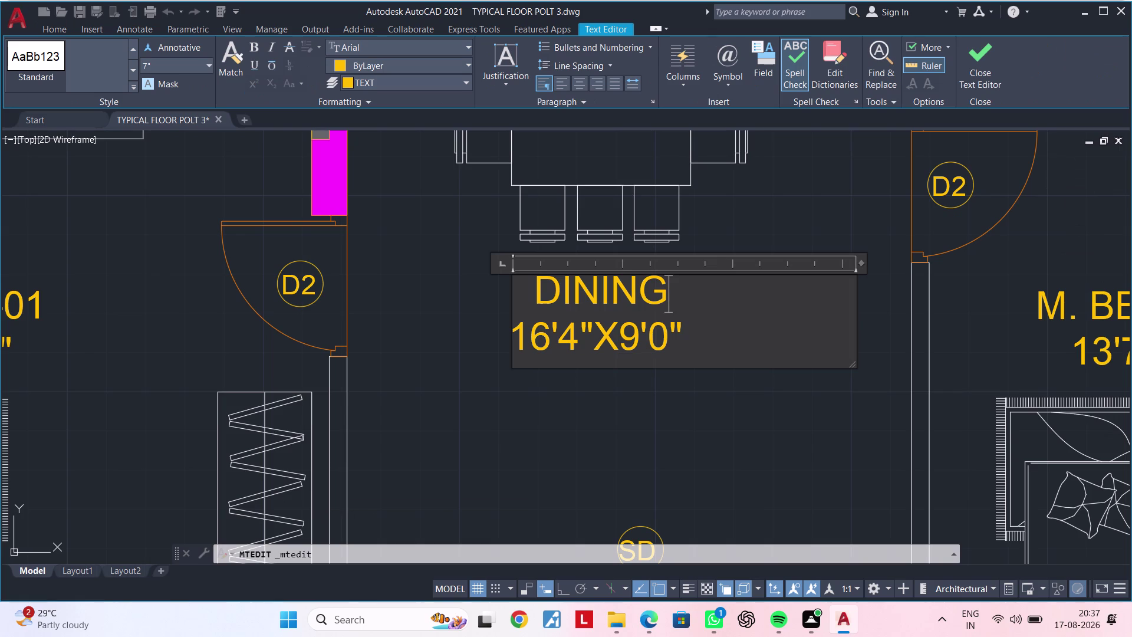
key(Left)
key(Left)
key(Left)
text(LIVI)
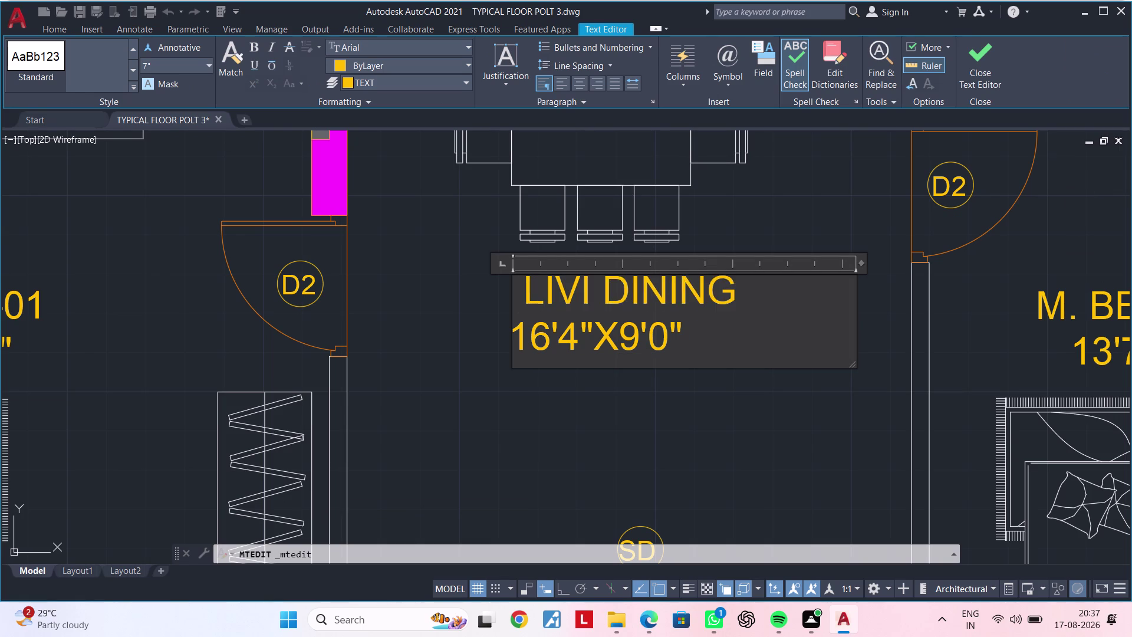
text(NING)
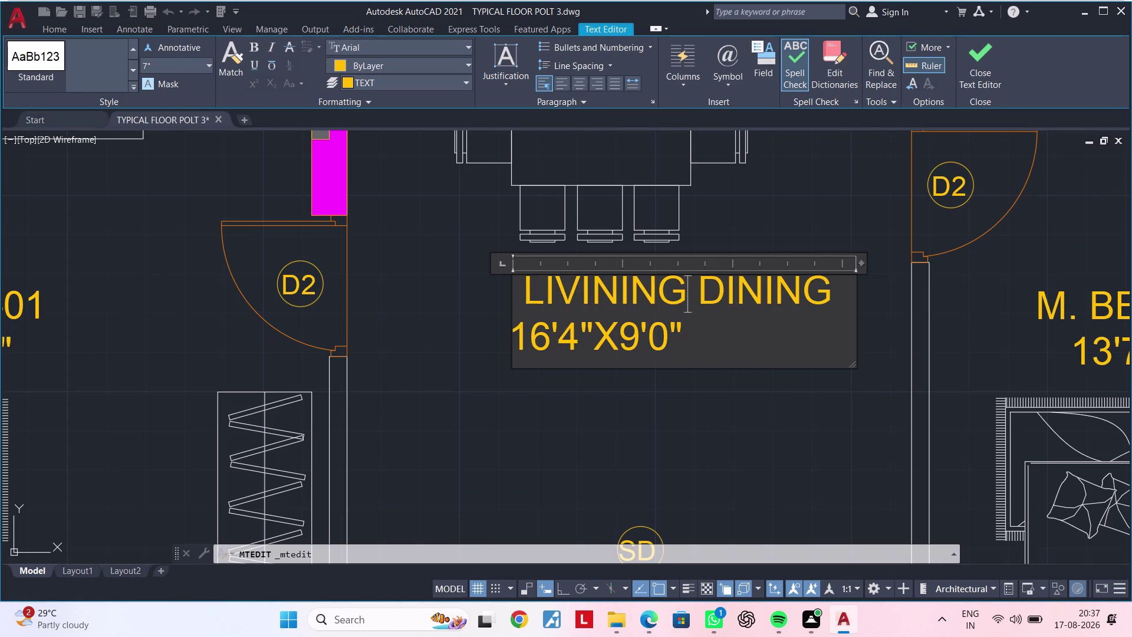
Replace the label's old dimensions with 12'0"X19'6".
click(698, 324)
key(BackSpace)
key(BackSpace)
key(BackSpace)
key(BackSpace)
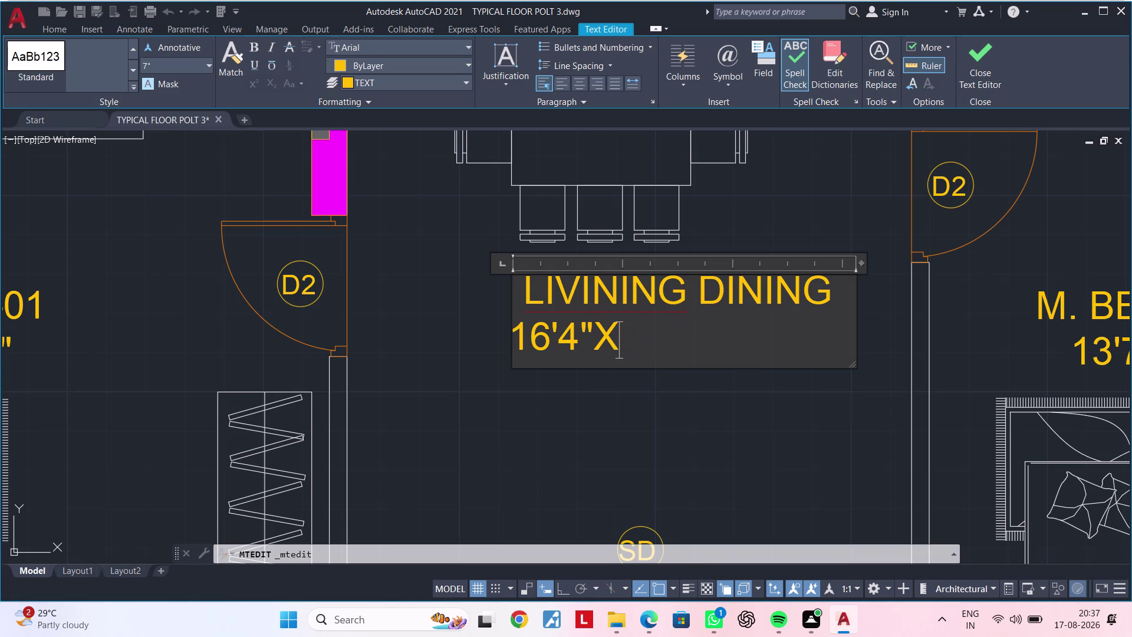
key(BackSpace)
key(BackSpace)
key(BackSpace)
key(BackSpace)
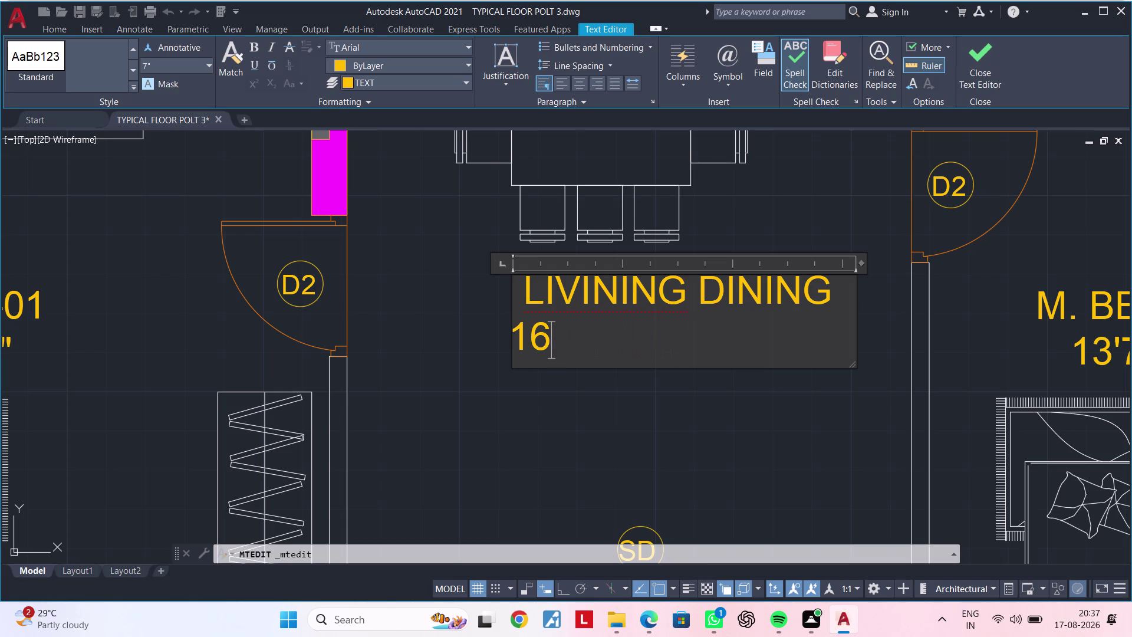
key(BackSpace)
text(2')
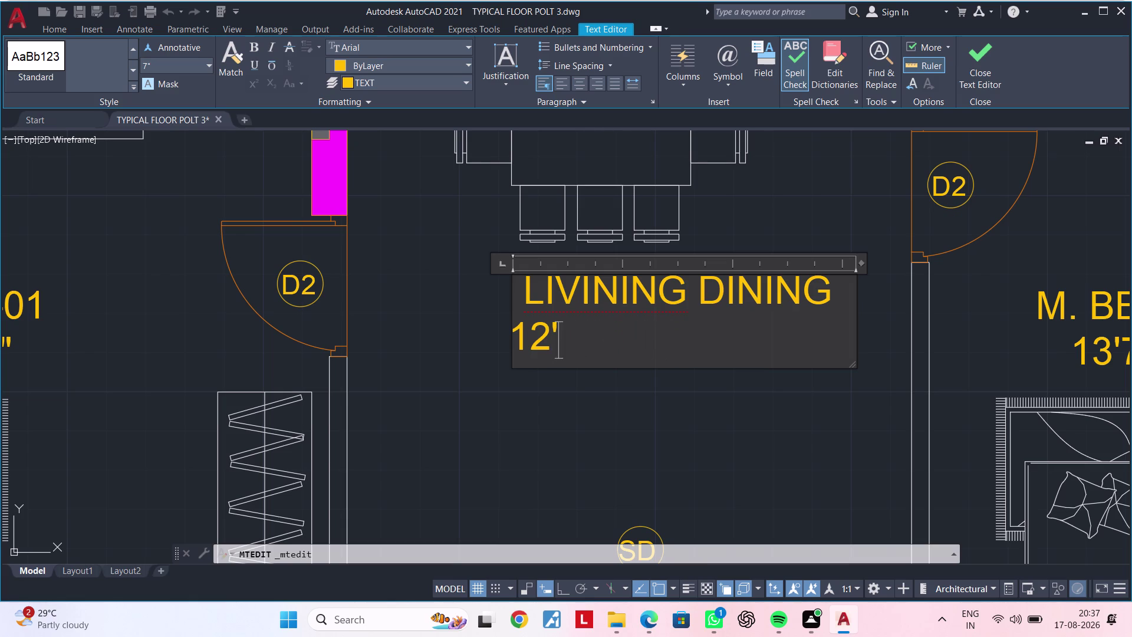
text(0)
text(")
text(1)
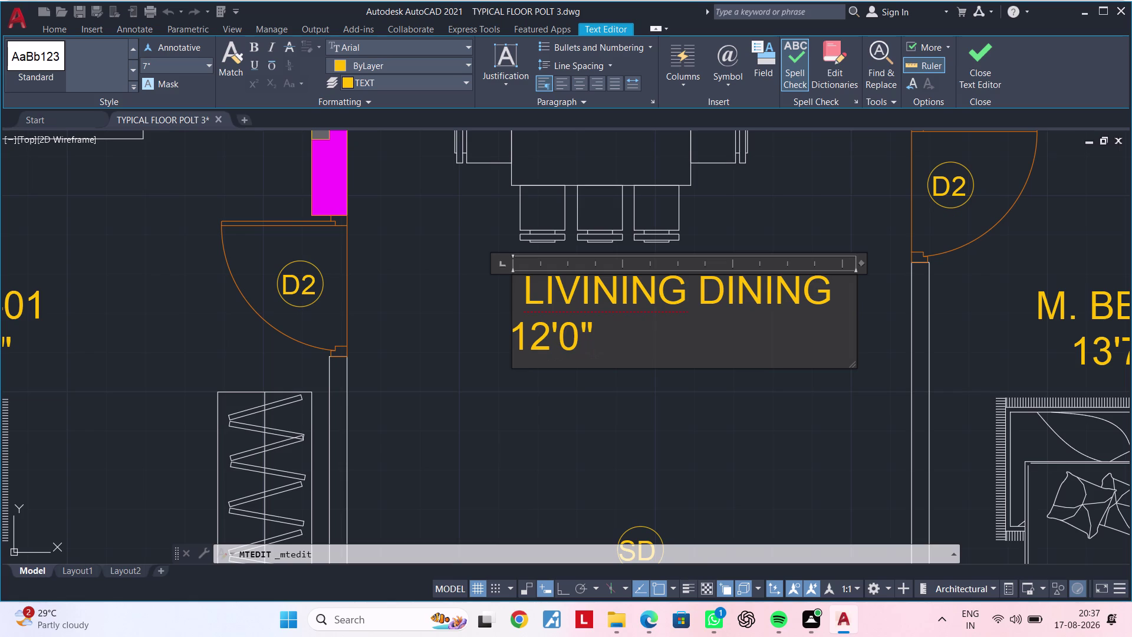
text(9)
key(BackSpace)
key(BackSpace)
text(X19)
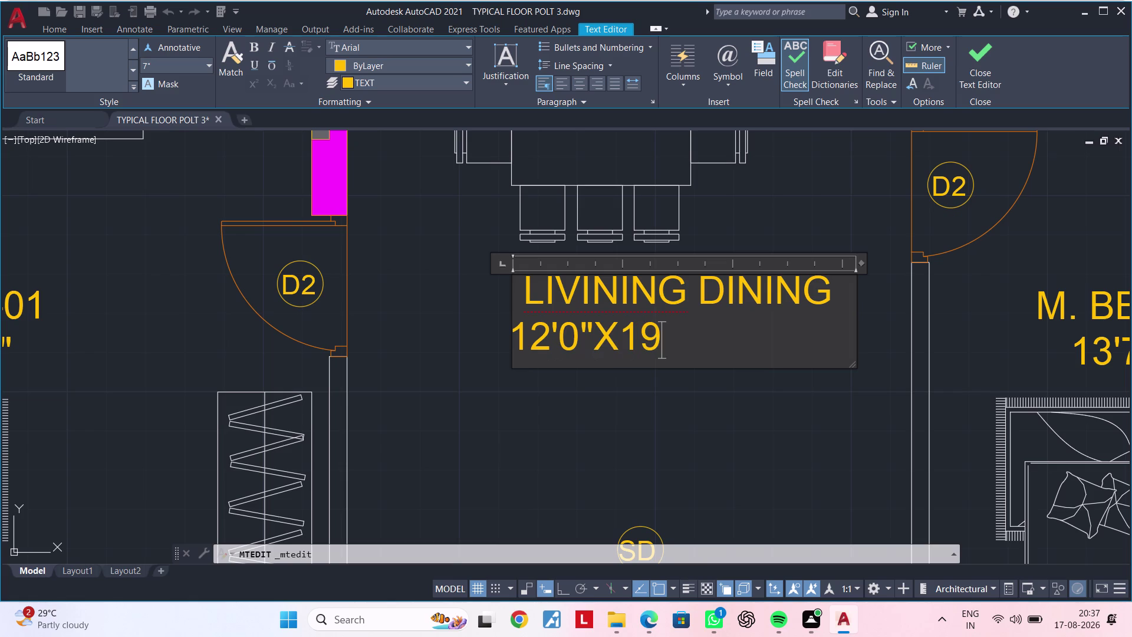
text(')
text(6)
text(")
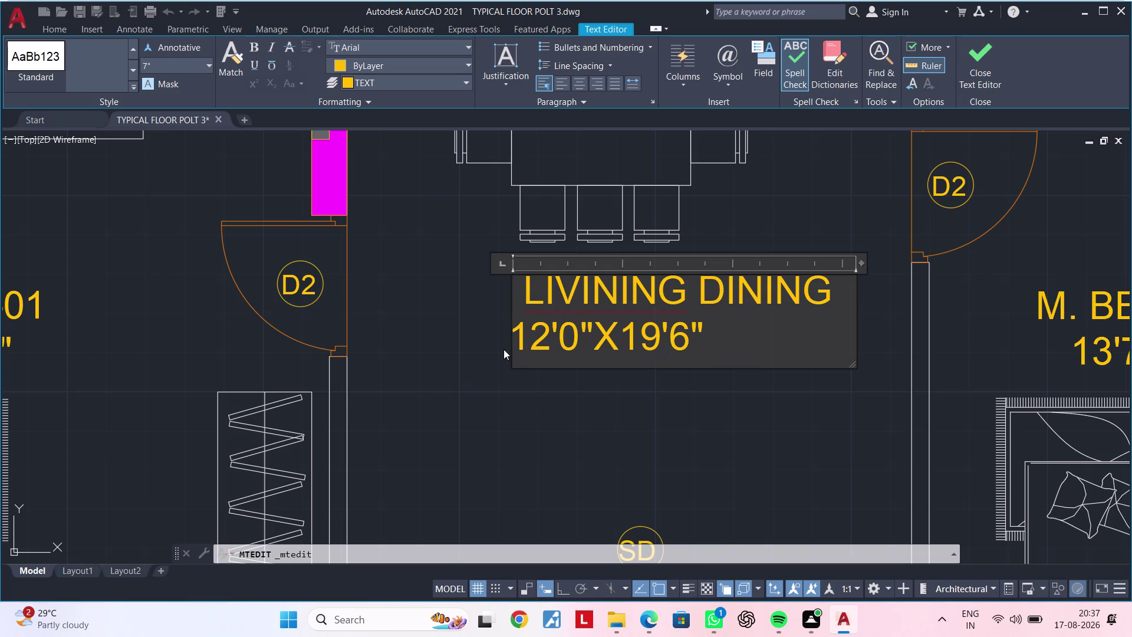
Centre the dimensions line under the name using leading spaces, then close the text editor.
click(521, 342)
key(Left)
key(space)
key(space)
key(space)
key(space)
key(space)
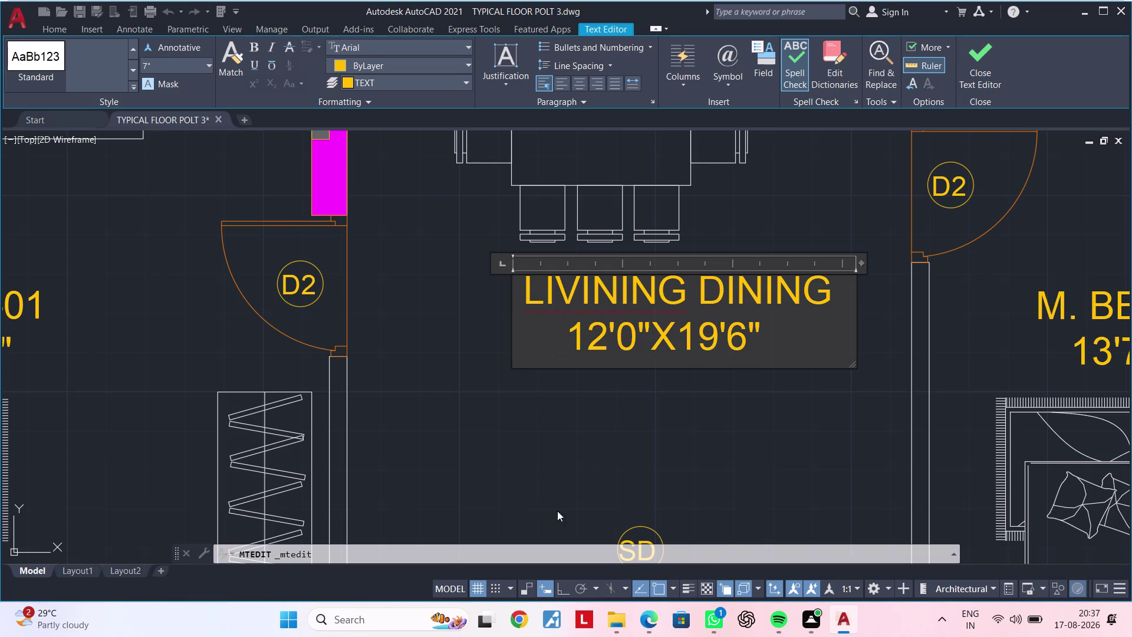
click(578, 454)
scroll(down, 3)
middle_drag(665, 457, 592, 432)
middle_drag(587, 318, 632, 416)
scroll(down, 3)
middle_drag(621, 416, 609, 448)
scroll(up, 3)
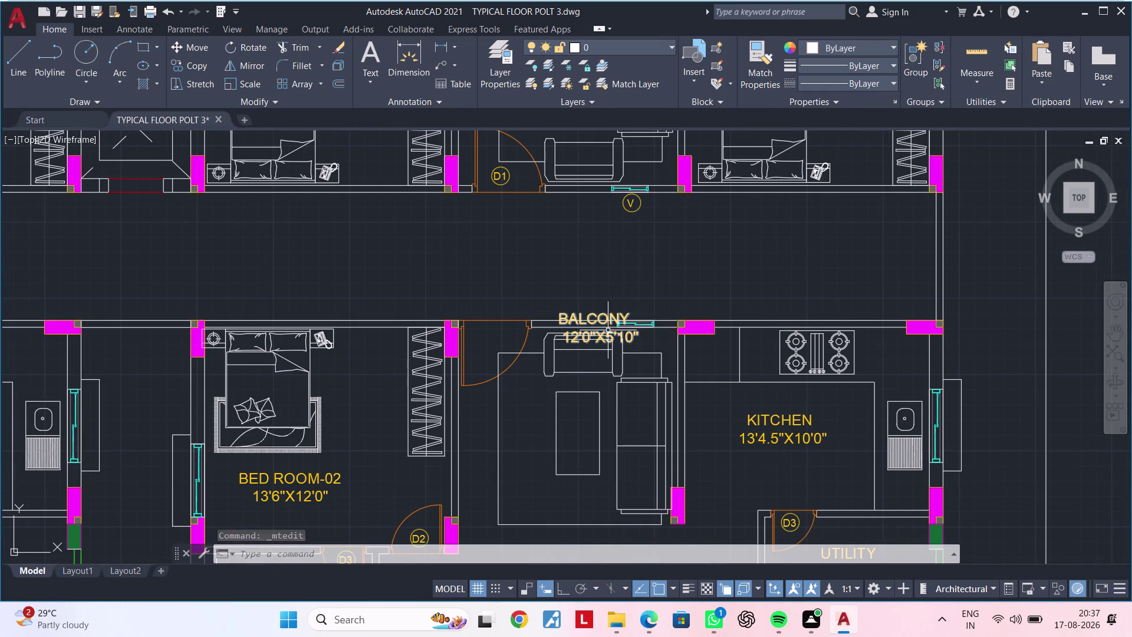
scroll(down, 3)
middle_drag(617, 310, 625, 251)
scroll(up, 3)
scroll(down, 3)
middle_drag(615, 354, 594, 484)
click(577, 310)
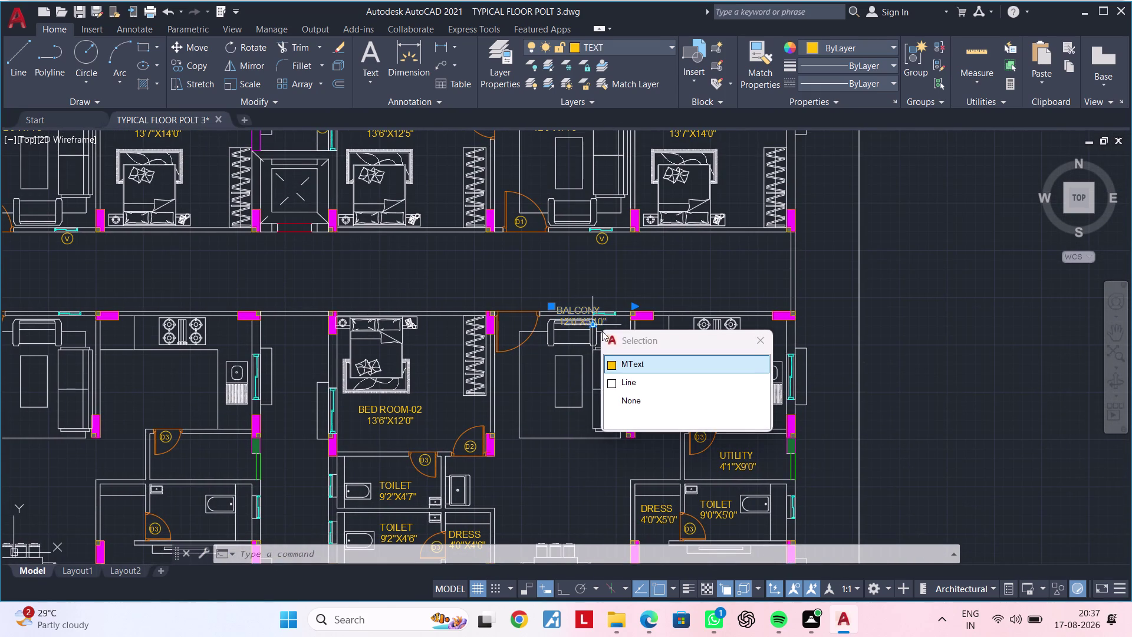
key(Escape)
click(589, 306)
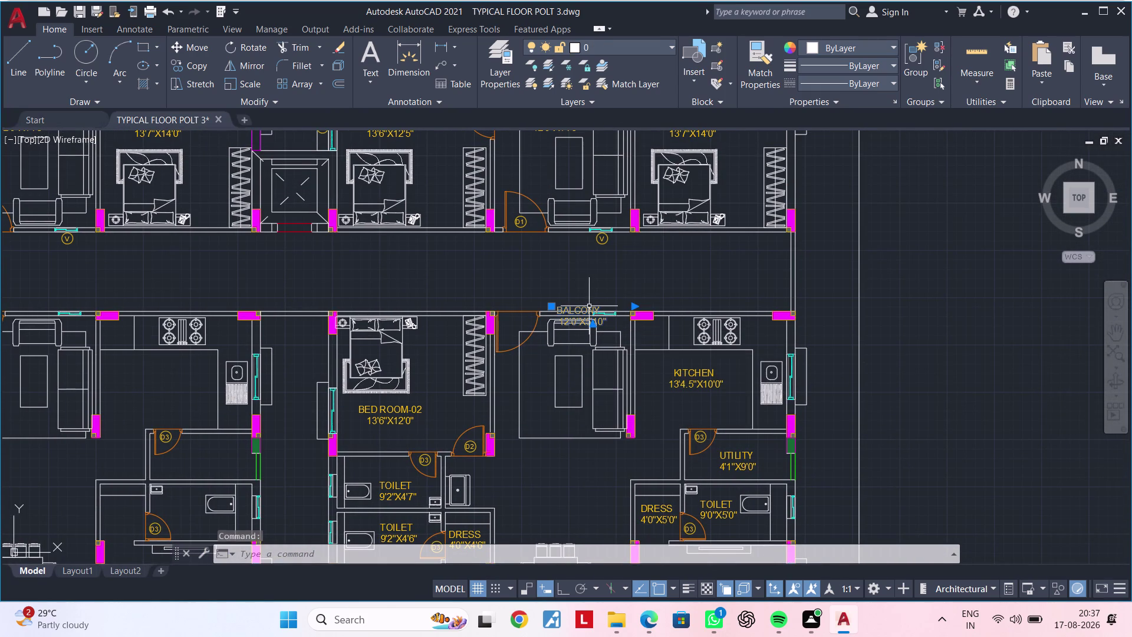
key(Delete)
middle_drag(557, 467, 557, 473)
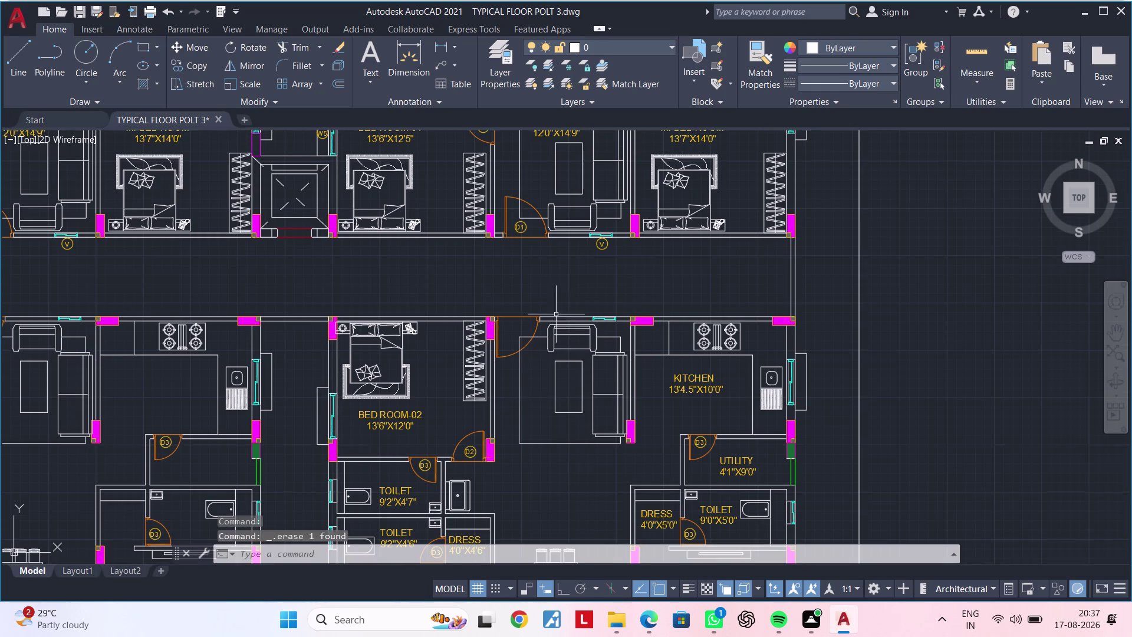
middle_drag(556, 273, 549, 438)
click(541, 290)
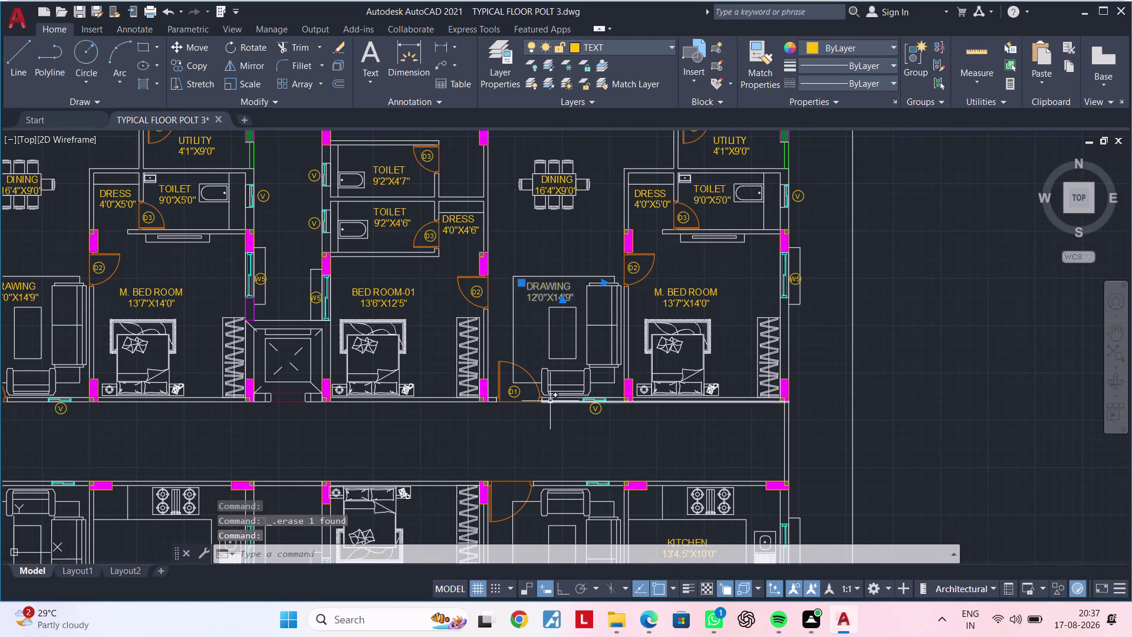
middle_drag(553, 411, 559, 276)
text(CO)
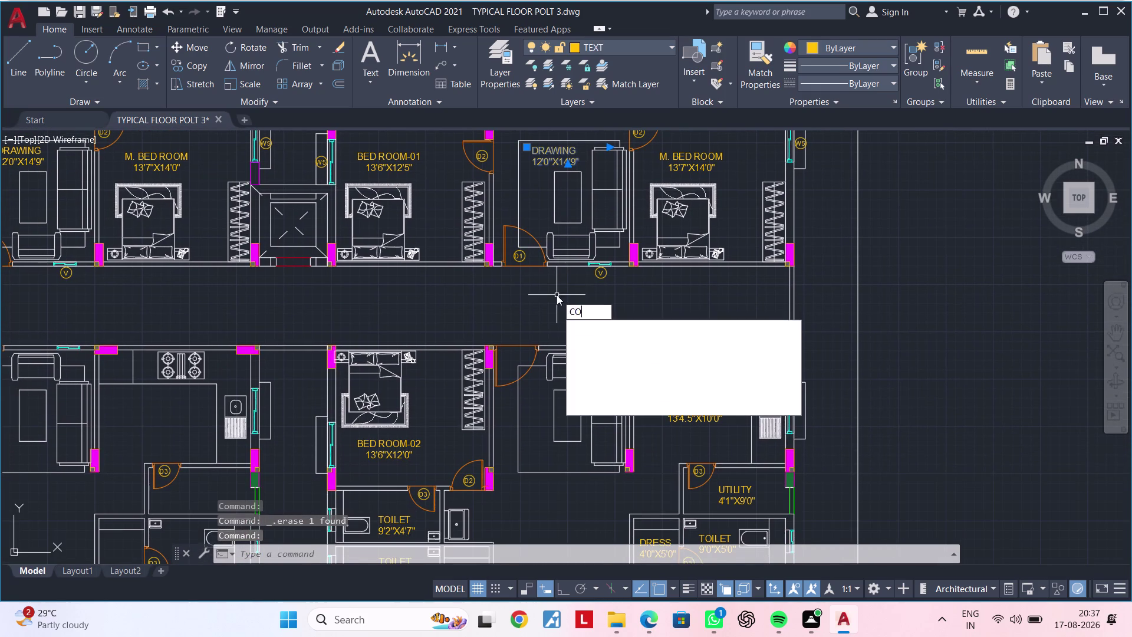
key(space)
drag(553, 158, 560, 210)
scroll(down, 3)
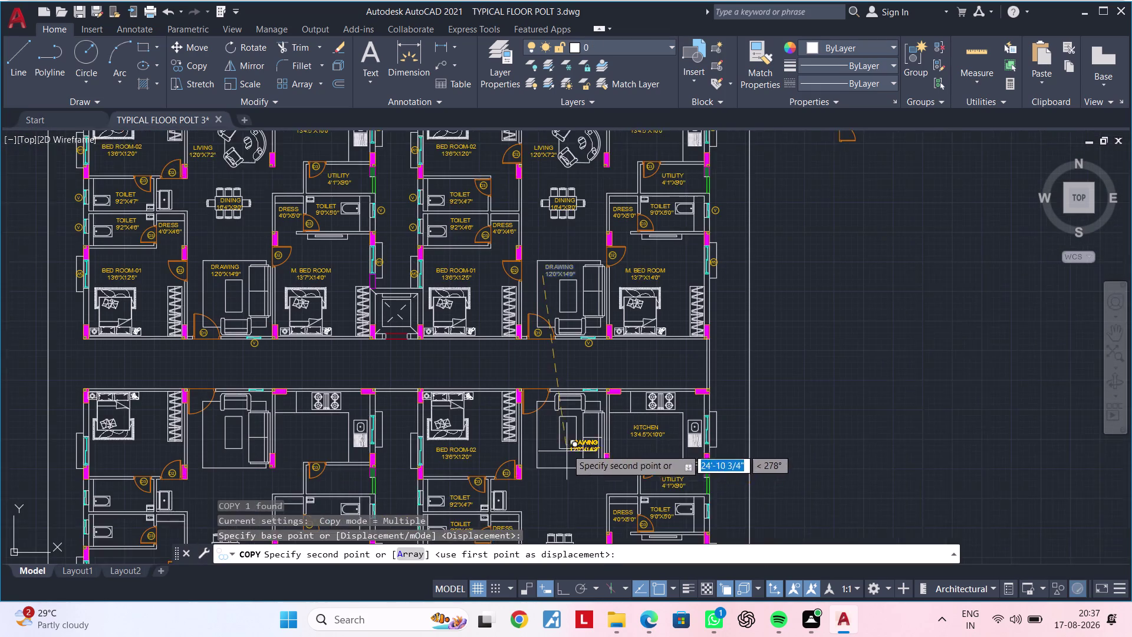
middle_drag(564, 426, 561, 368)
scroll(up, 3)
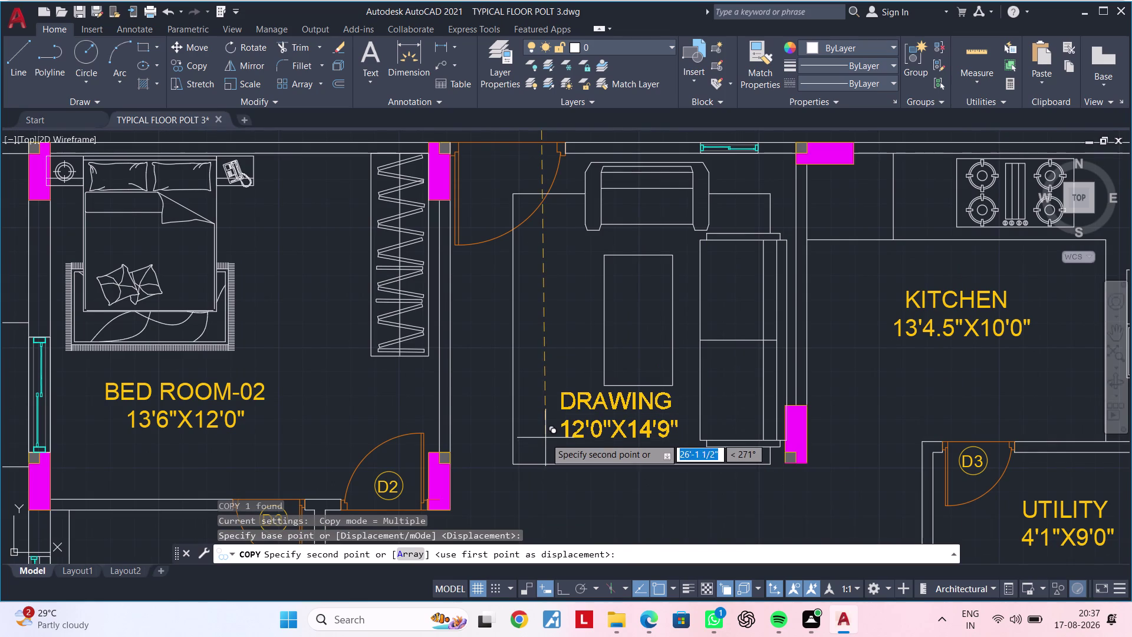
click(543, 441)
key(Escape)
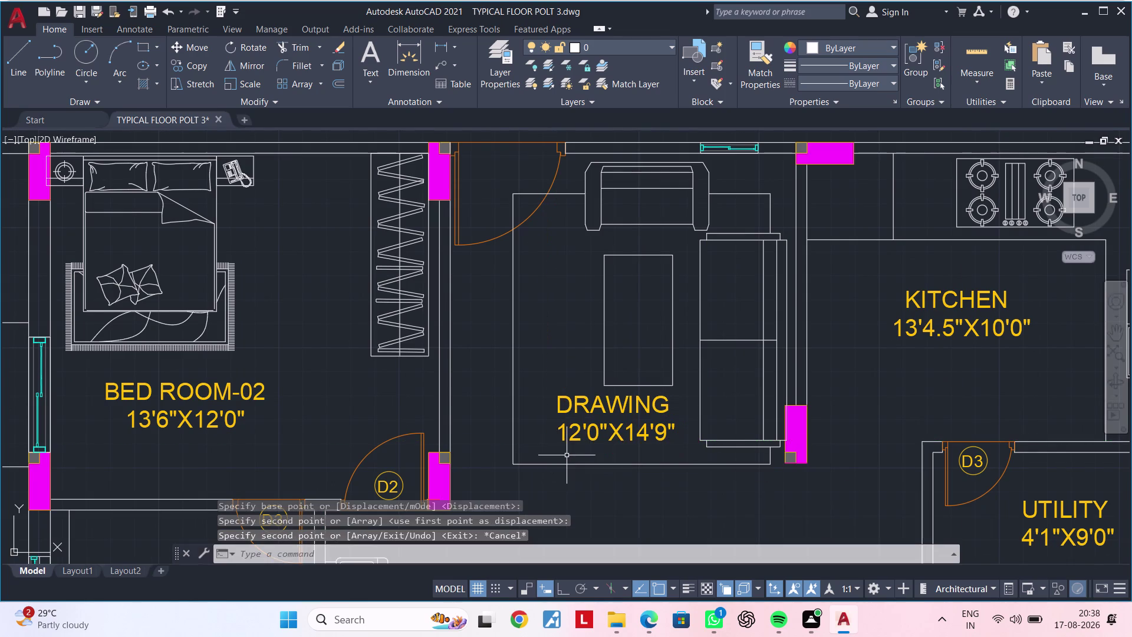
key(Escape)
middle_drag(647, 440, 624, 374)
key(Escape)
key(Escape)
key(Escape)
scroll(up, 3)
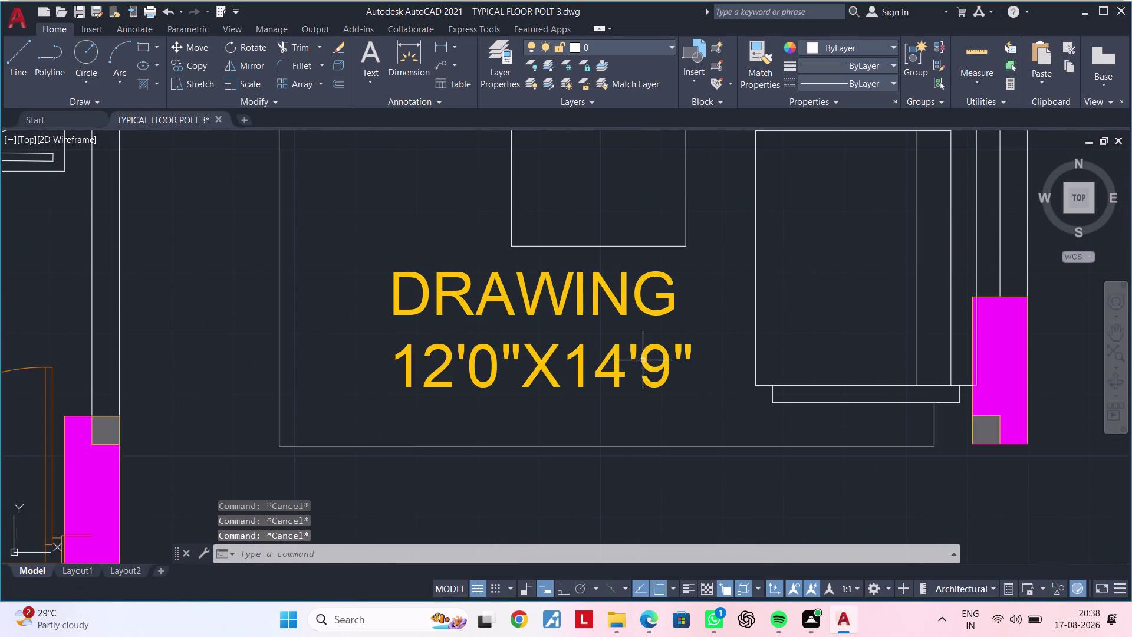
Replace 14'9" with 10'9" so the DRAWING label reads 12'0"X10'9", then close editing.
double_click(665, 360)
click(697, 355)
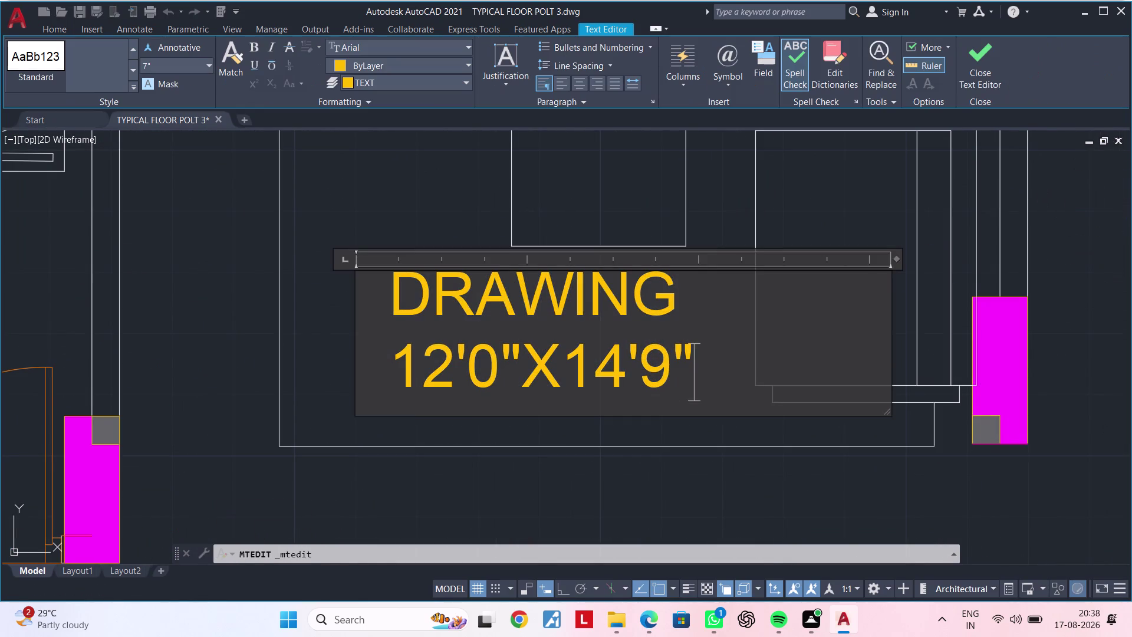
key(BackSpace)
key(BackSpace)
key(BackSpace)
key(BackSpace)
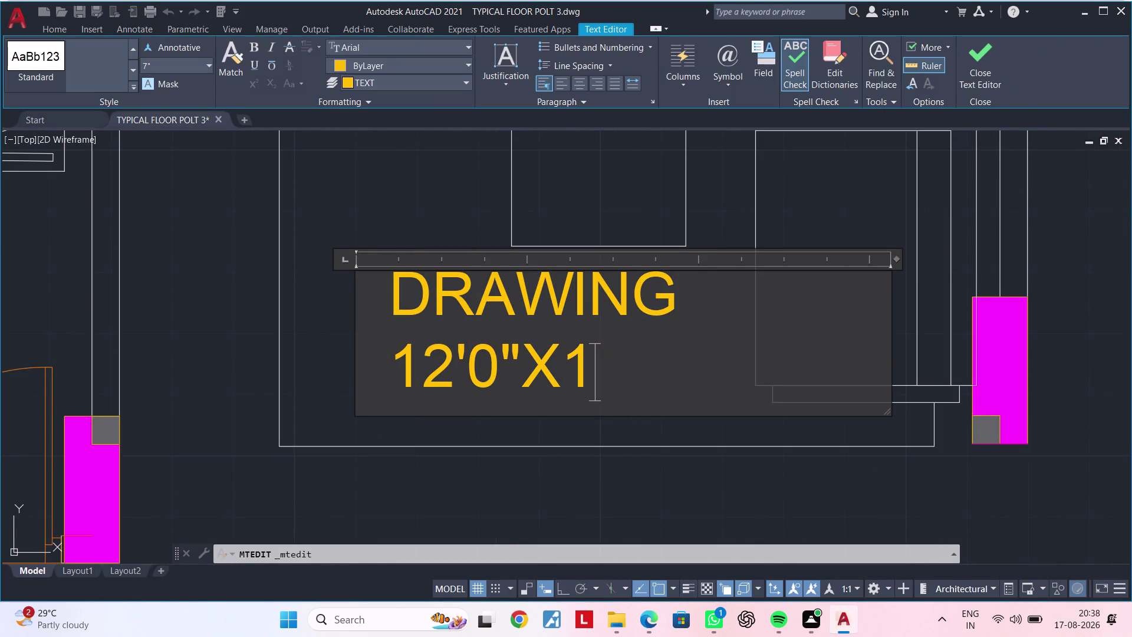
key(0)
key(apostrophe)
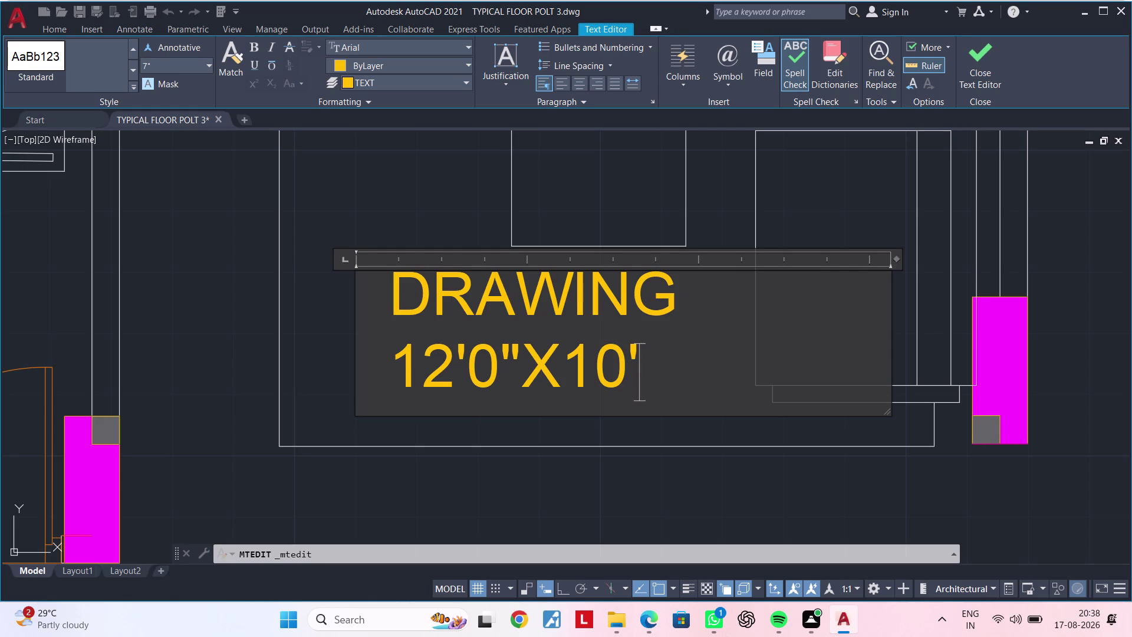
text(9)
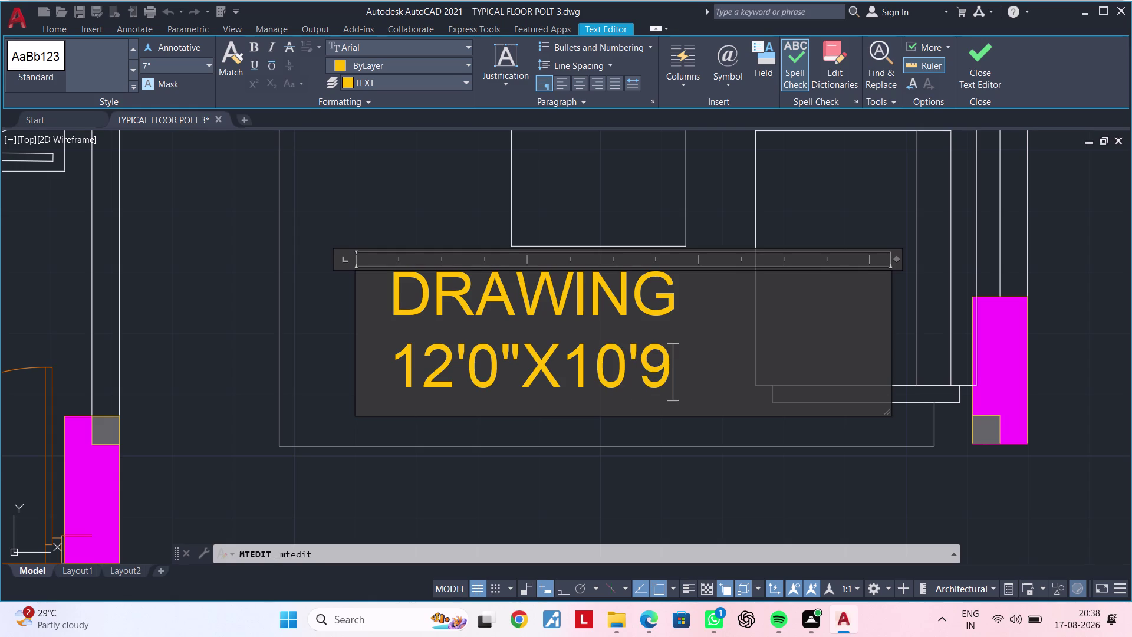
text(")
click(678, 466)
Change the KITCHEN label's last inch value from 0" to 5".
scroll(down, 3)
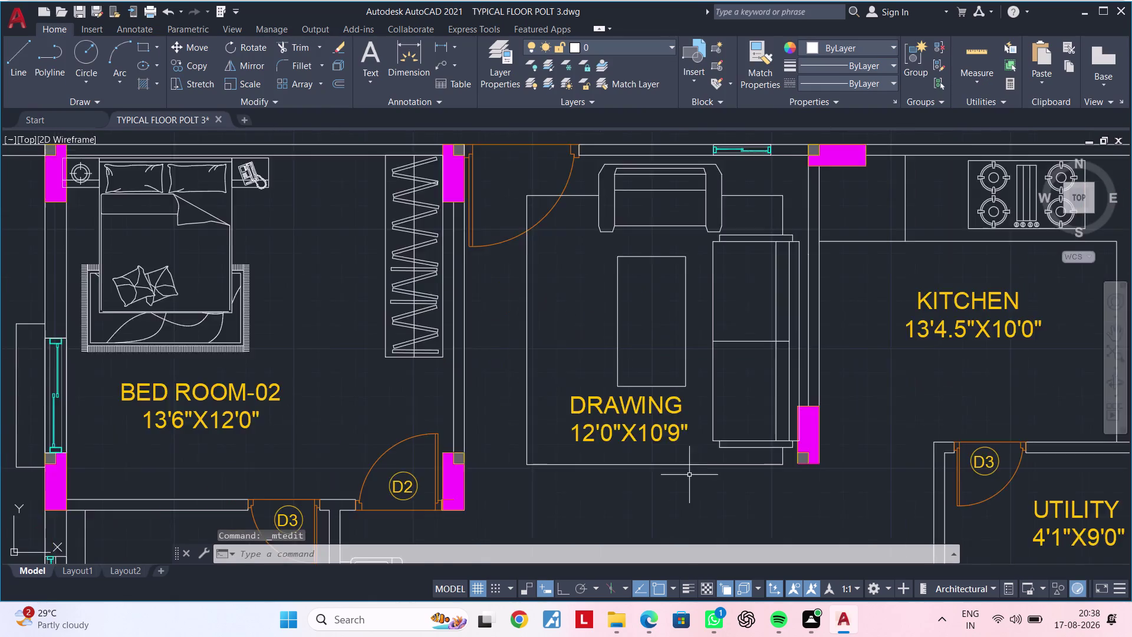
scroll(down, 3)
middle_drag(675, 447, 496, 406)
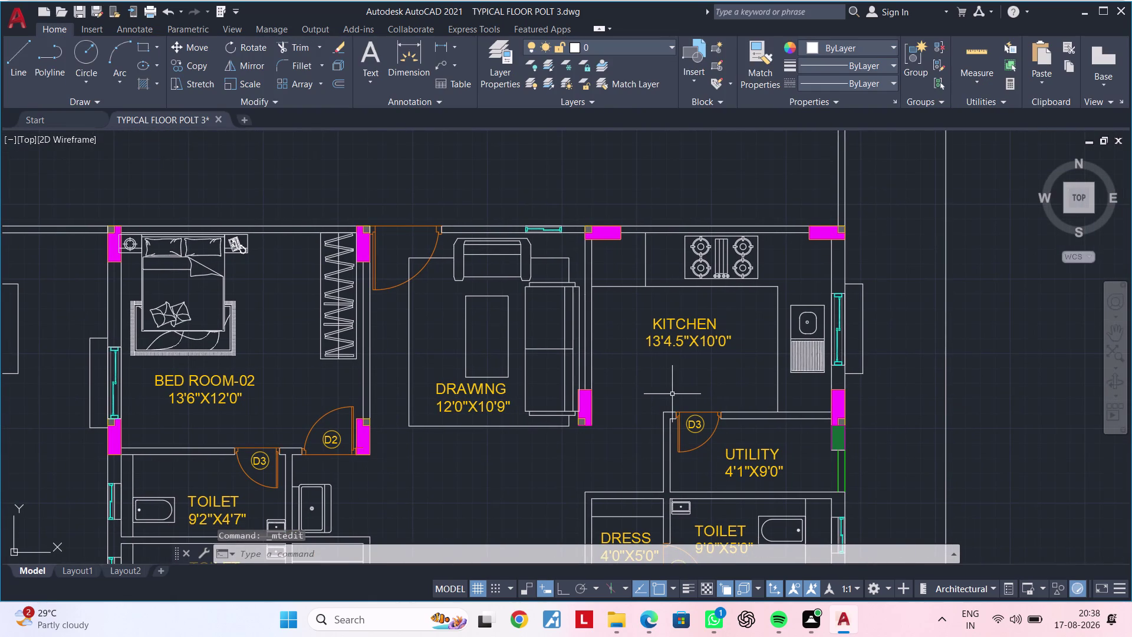
middle_drag(690, 402, 648, 413)
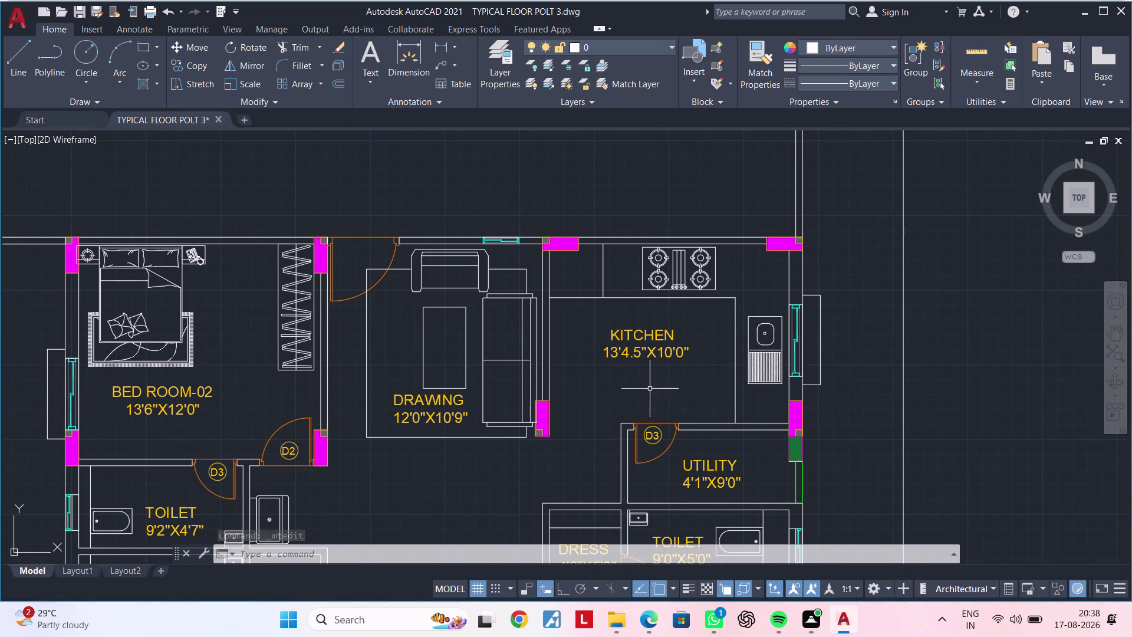
scroll(up, 3)
double_click(767, 315)
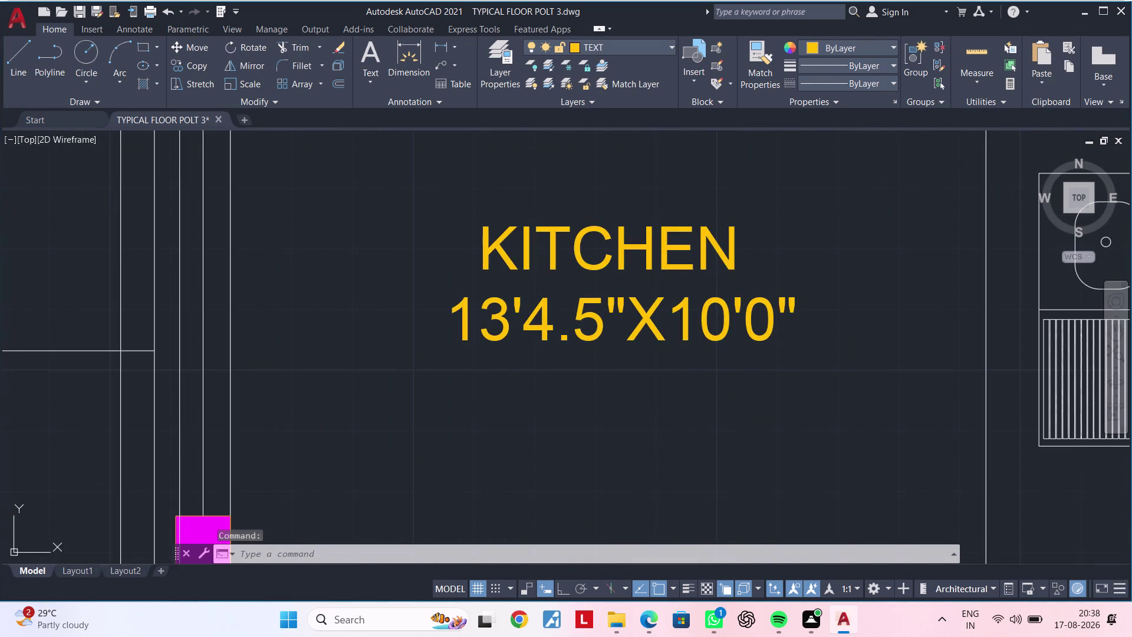
click(801, 303)
key(BackSpace)
key(BackSpace)
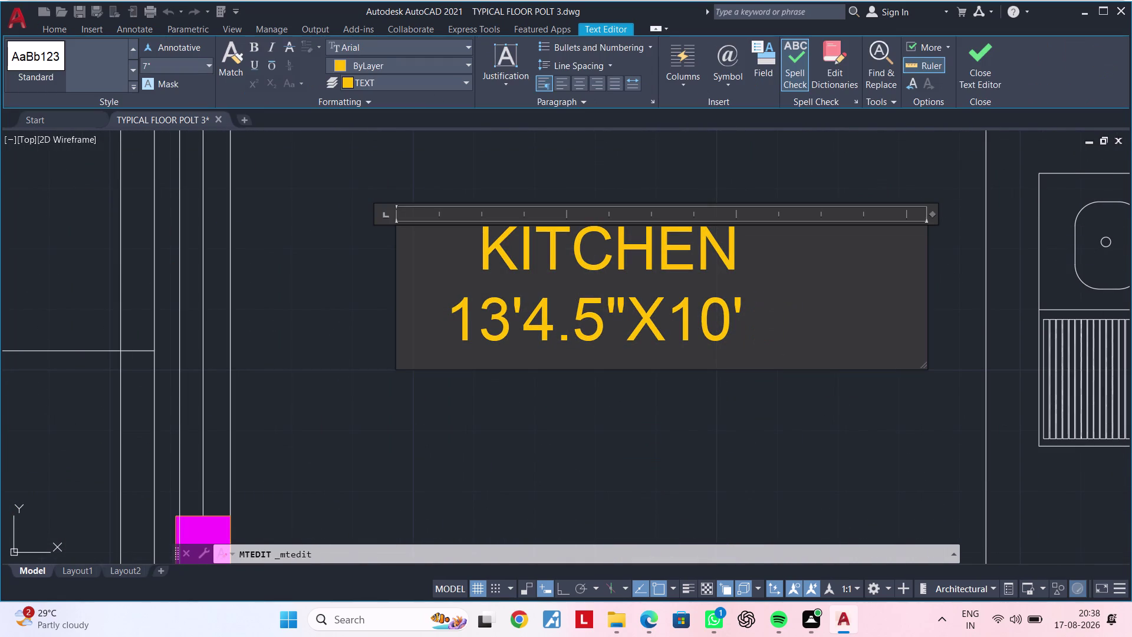
key(5)
key(shift+quotedbl)
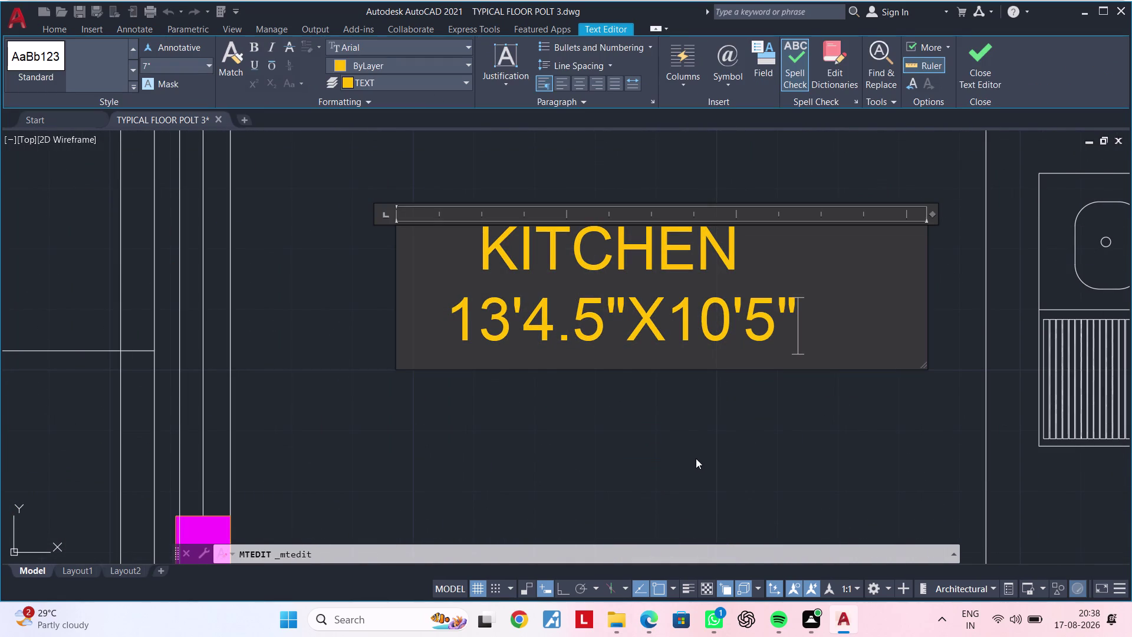
click(693, 449)
Bring the kitchen and drawing room into view and select the KITCHEN label.
scroll(down, 3)
scroll(down, 3)
scroll(up, 3)
middle_drag(598, 361, 651, 308)
click(704, 370)
key(c)
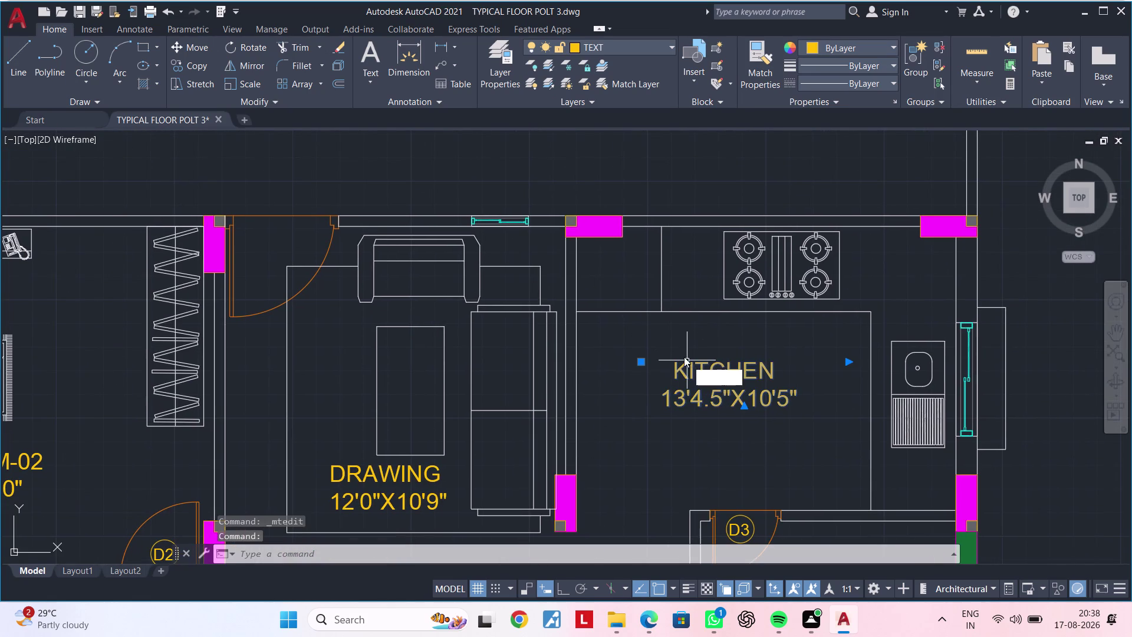
Copy the KITCHEN label to a spot below the top column.
key(o)
key(space)
drag(724, 380, 722, 373)
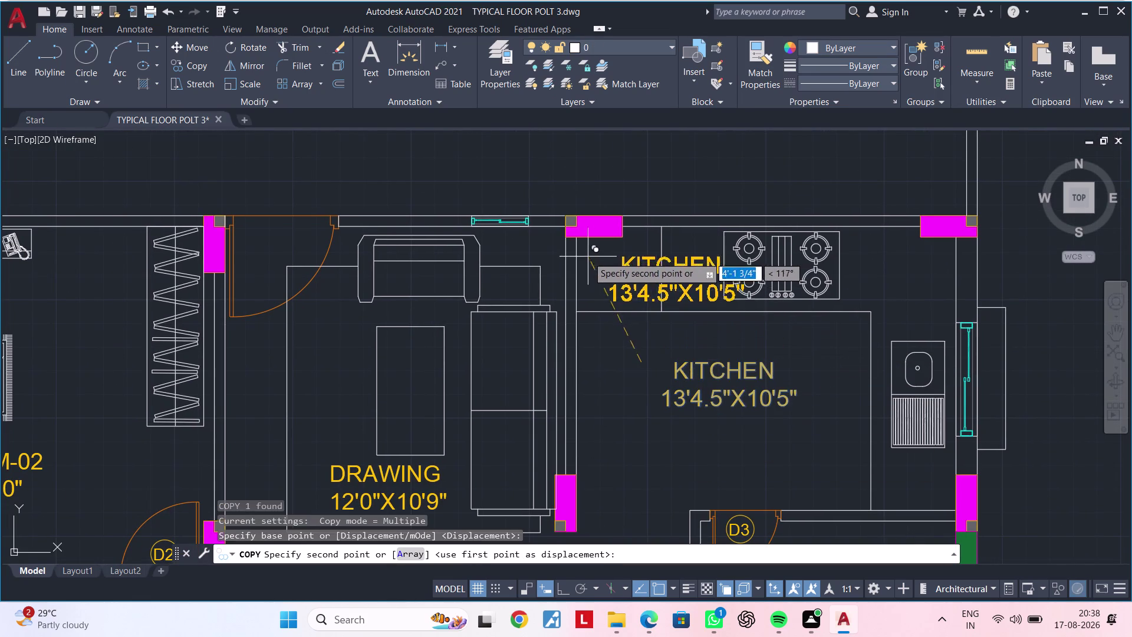
scroll(up, 3)
click(473, 239)
key(Escape)
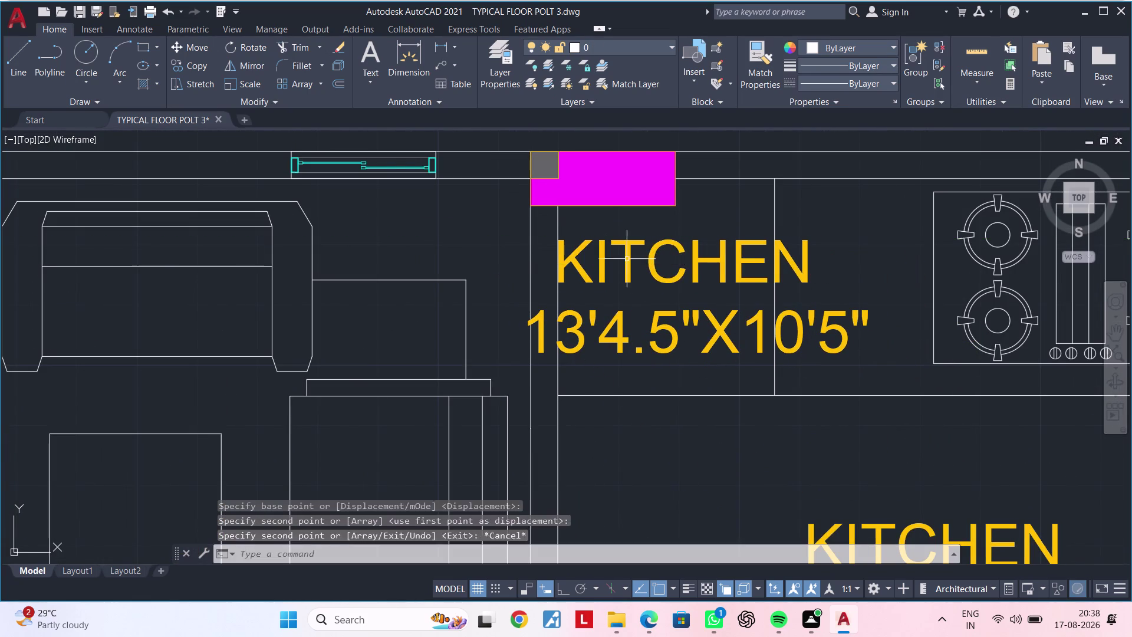
key(Escape)
Replace the copied label's text with POOJA.
double_click(697, 257)
key(Escape)
double_click(744, 258)
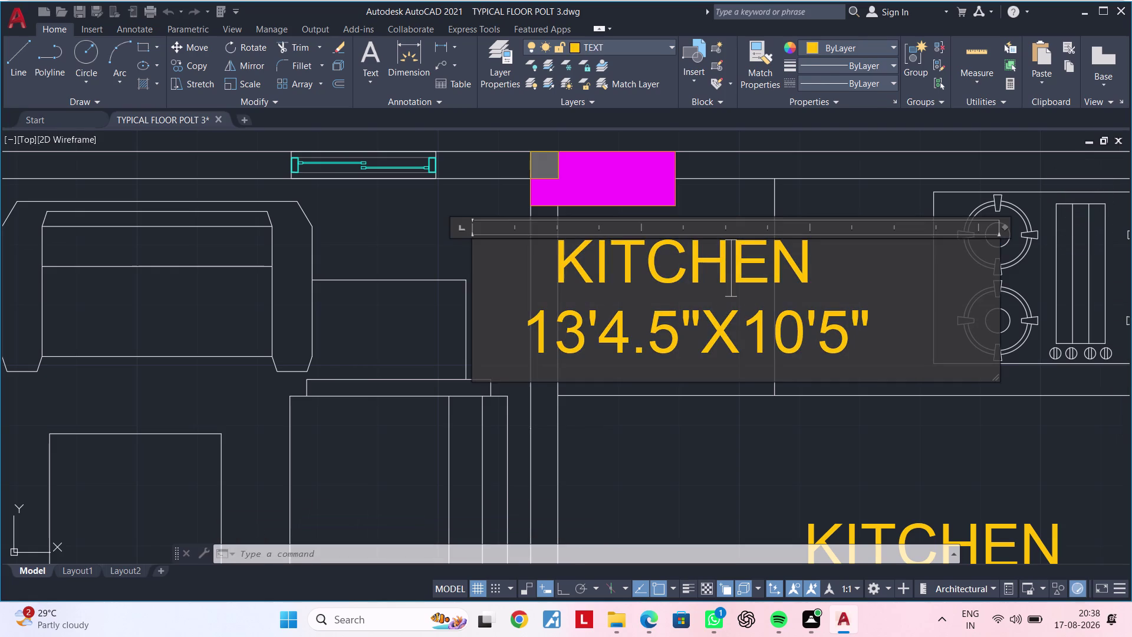
click(836, 256)
click(877, 326)
key(BackSpace)
key(BackSpace)
key(BackSpace)
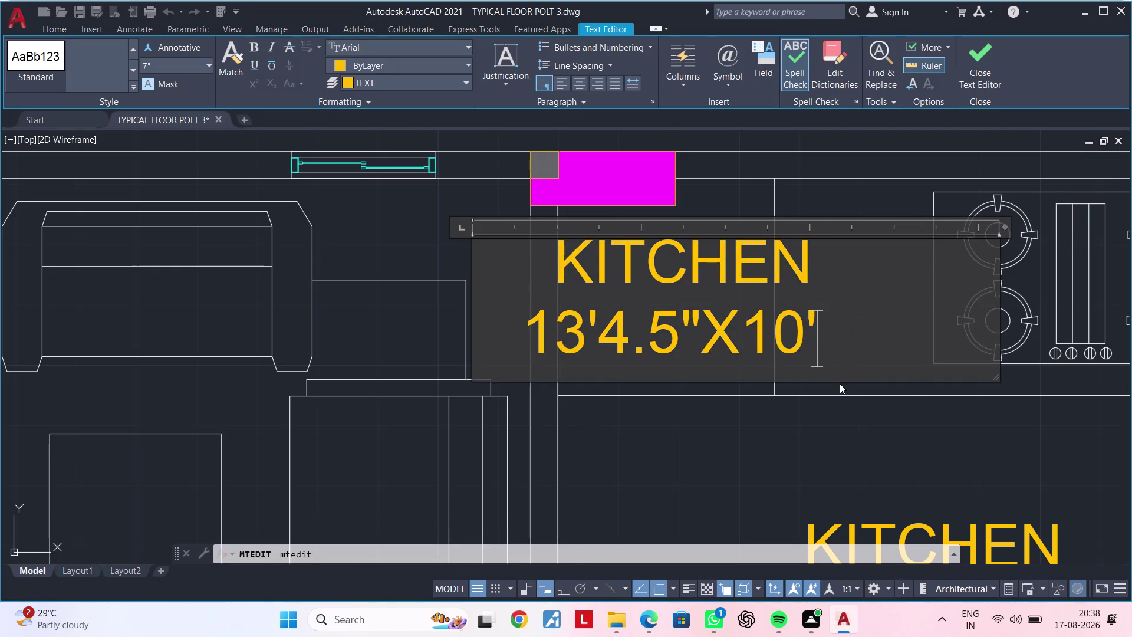
key(BackSpace)
key(BackSpace)
key(BackSpace)
key(BackSpace)
key(BackSpace)
key(BackSpace)
key(BackSpace)
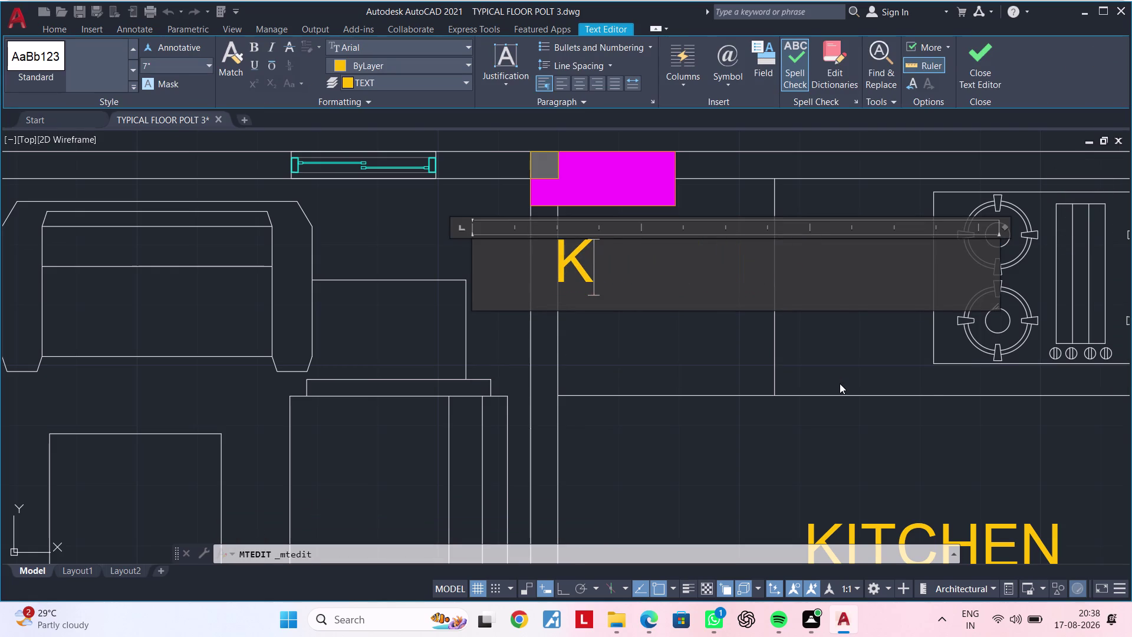
text(POO)
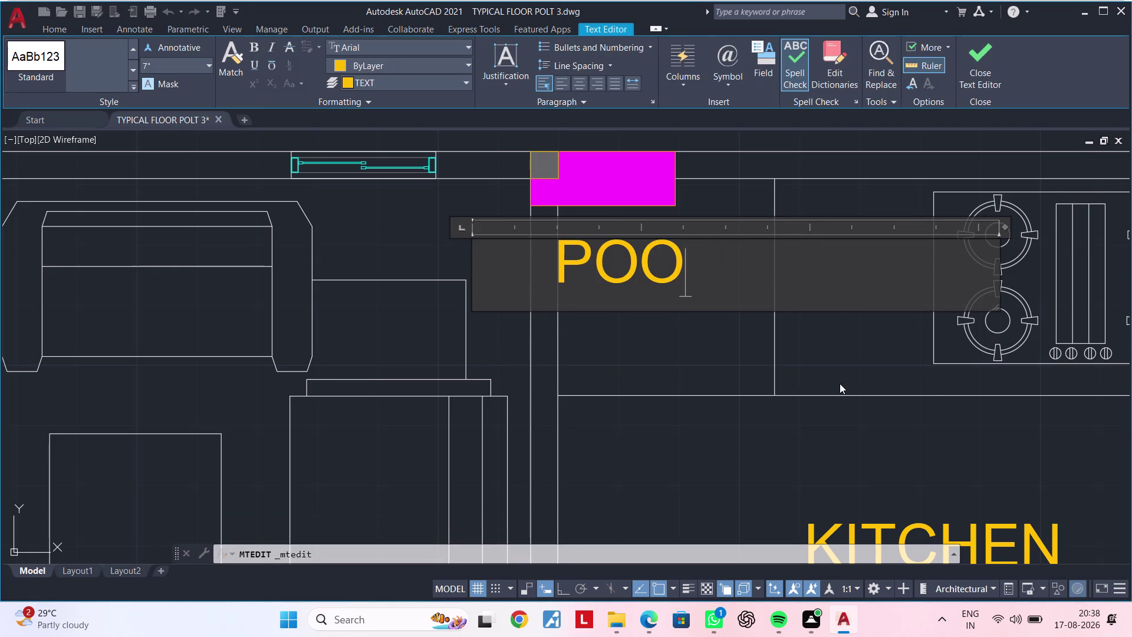
text(JA)
click(691, 346)
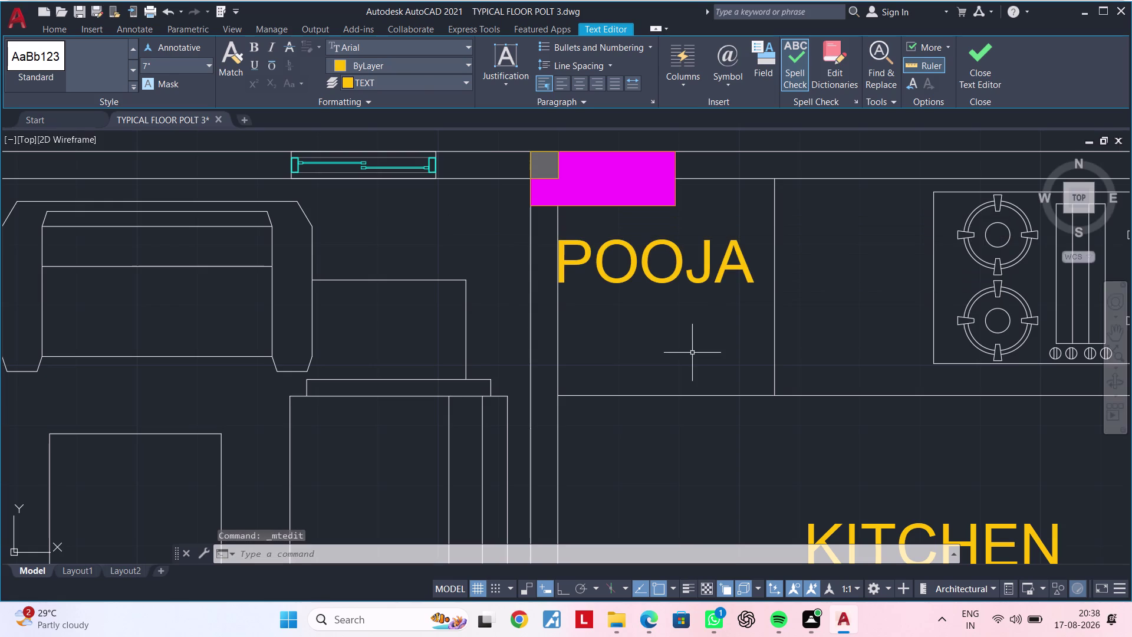
Move the POOJA label slightly lower.
key(Escape)
click(663, 256)
key(Escape)
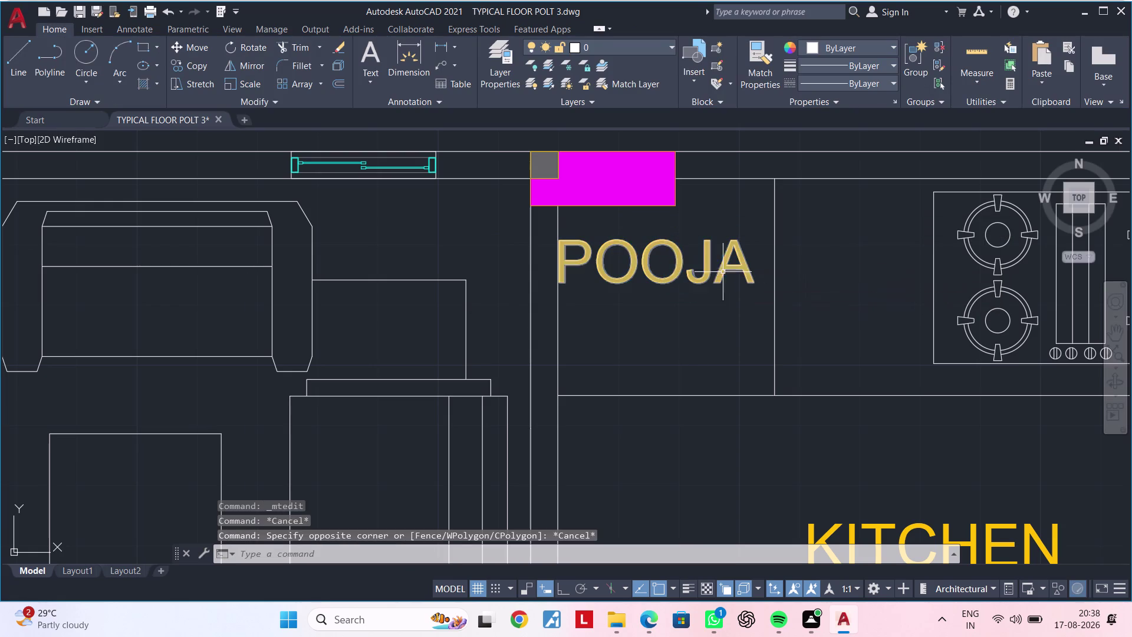
click(710, 264)
key(m)
key(space)
click(721, 281)
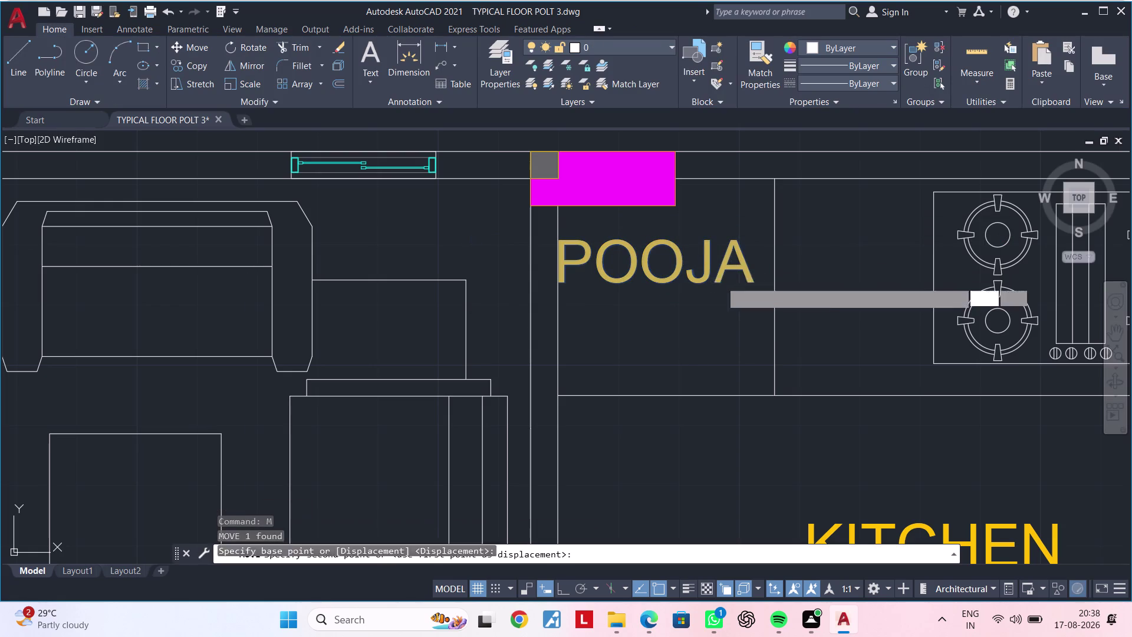
click(735, 280)
key(Escape)
scroll(down, 3)
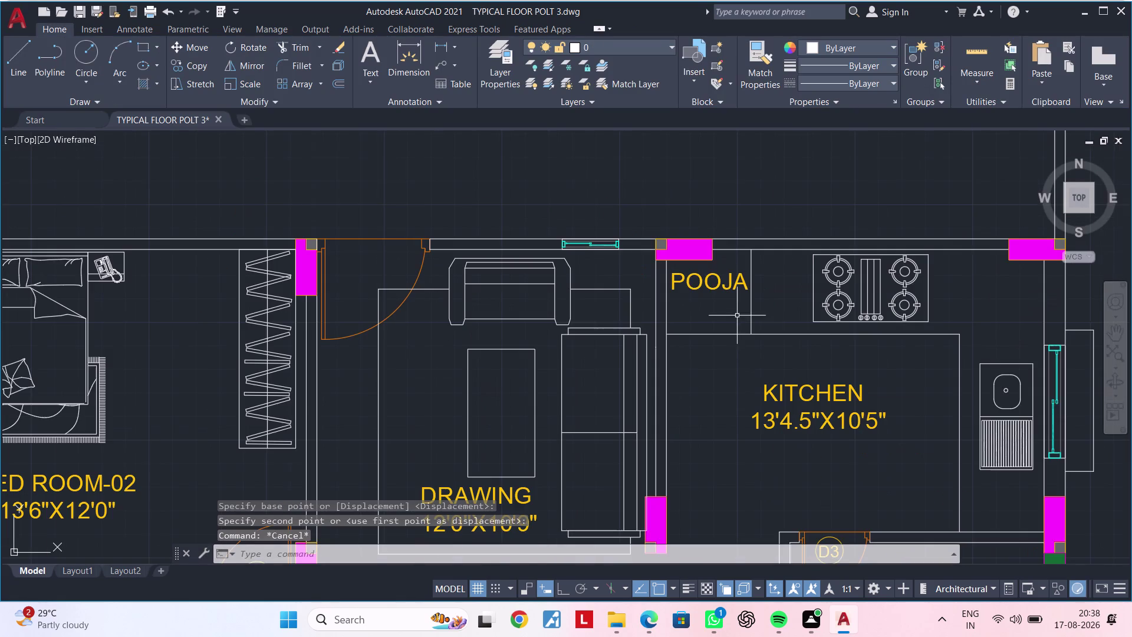
click(714, 285)
key(m)
key(space)
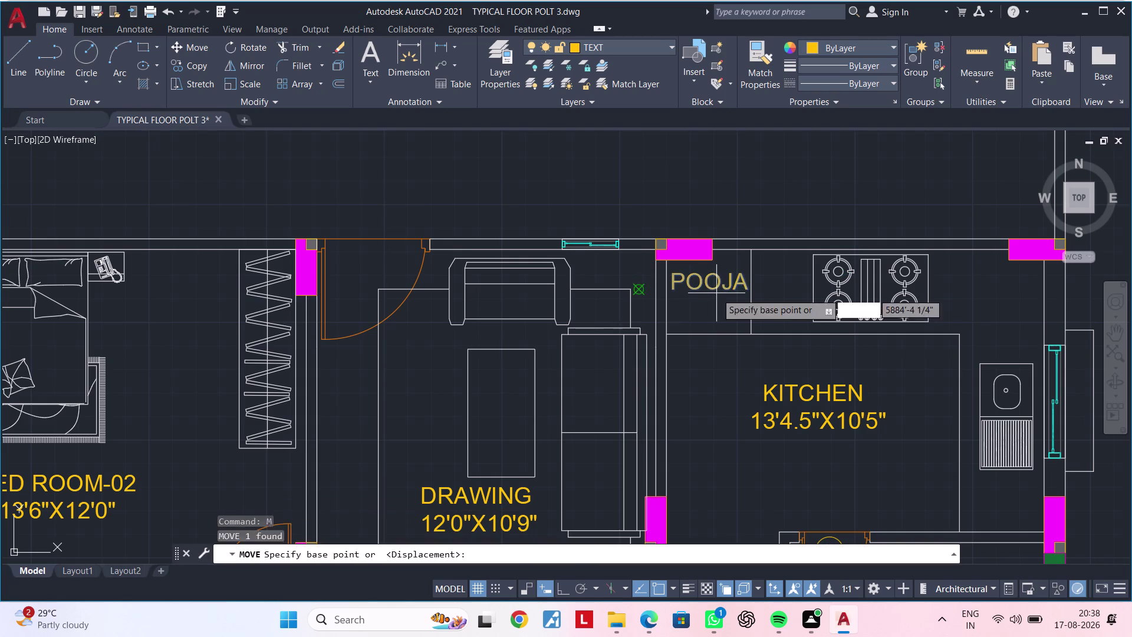
click(716, 293)
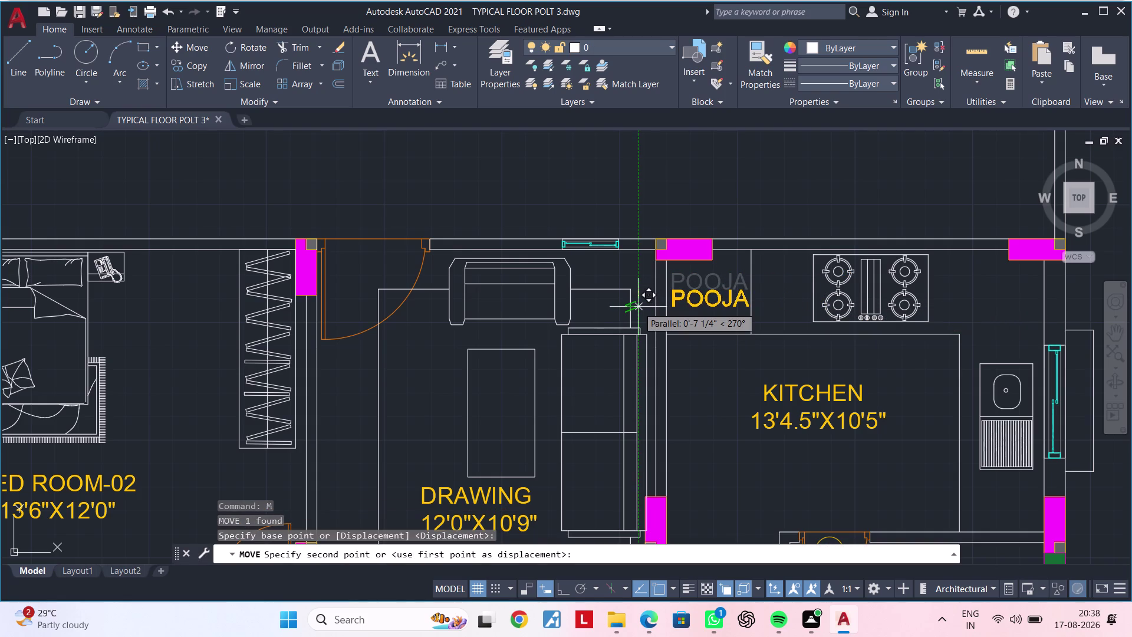
click(638, 307)
Copy the POOJA label into another flat.
click(715, 294)
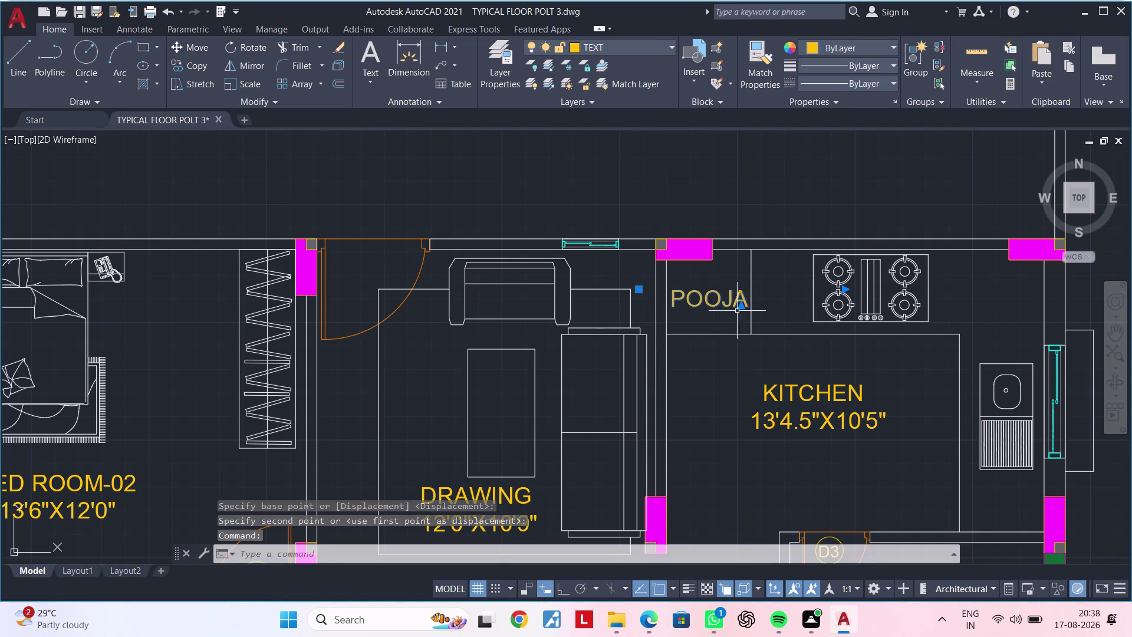
key(c)
key(o)
key(space)
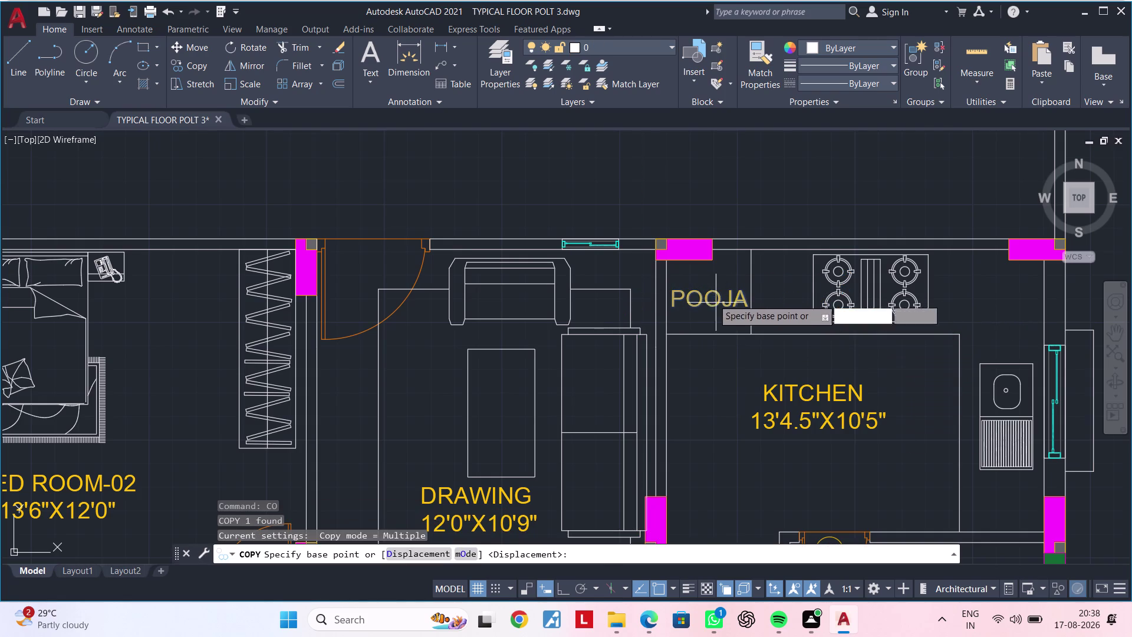
click(713, 298)
scroll(down, 3)
middle_drag(721, 329, 723, 565)
middle_drag(684, 324, 689, 603)
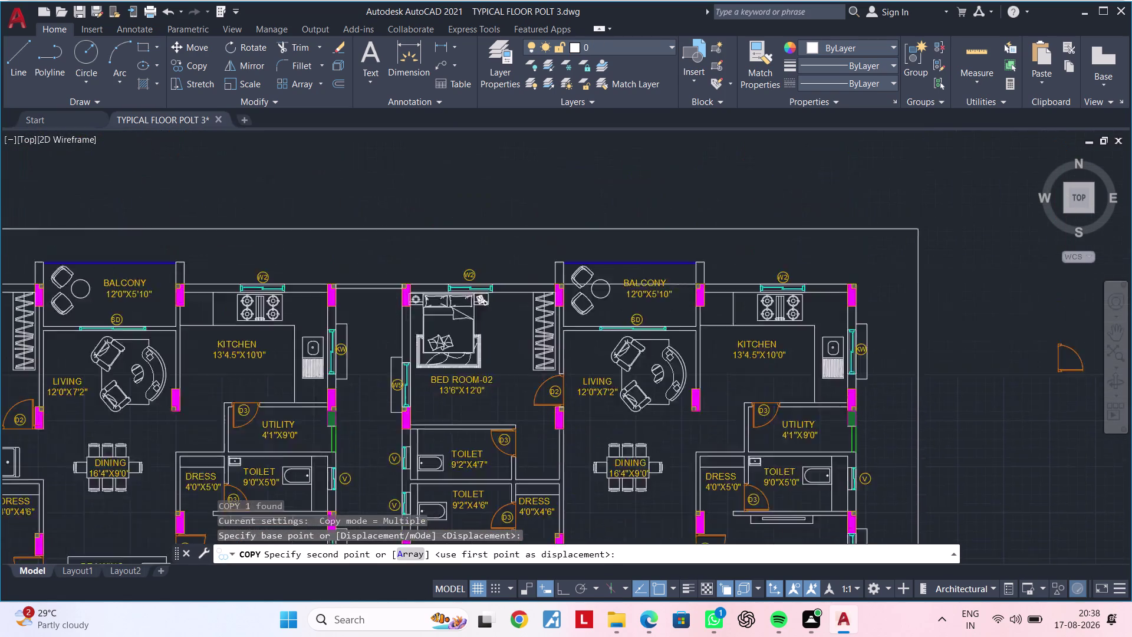
middle_drag(690, 603, 700, 626)
scroll(up, 3)
scroll(up, 3)
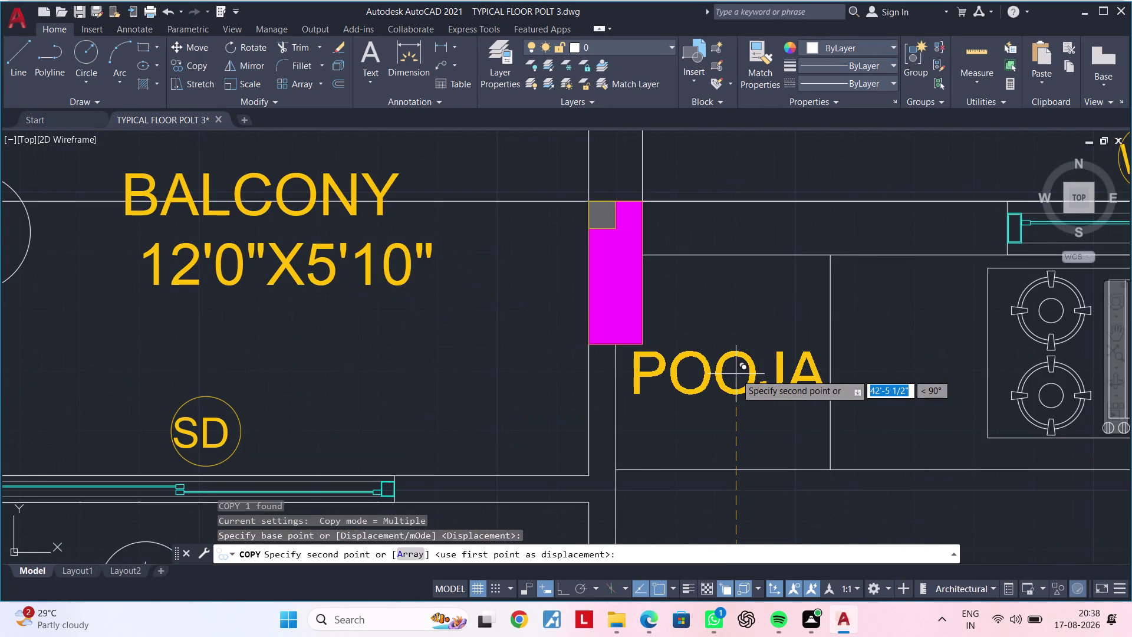
click(736, 374)
Place another POOJA copy in the lower flat's kitchen and end the copy.
scroll(down, 3)
middle_drag(678, 426, 1106, 361)
middle_drag(421, 368, 1131, 365)
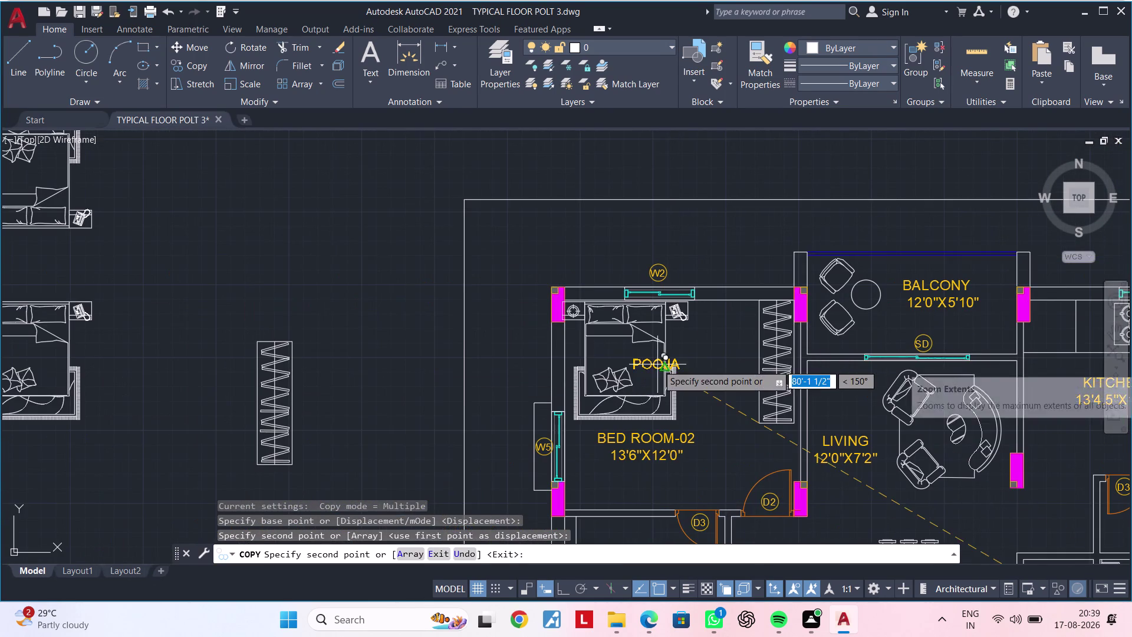
middle_drag(1018, 370, 606, 382)
scroll(up, 3)
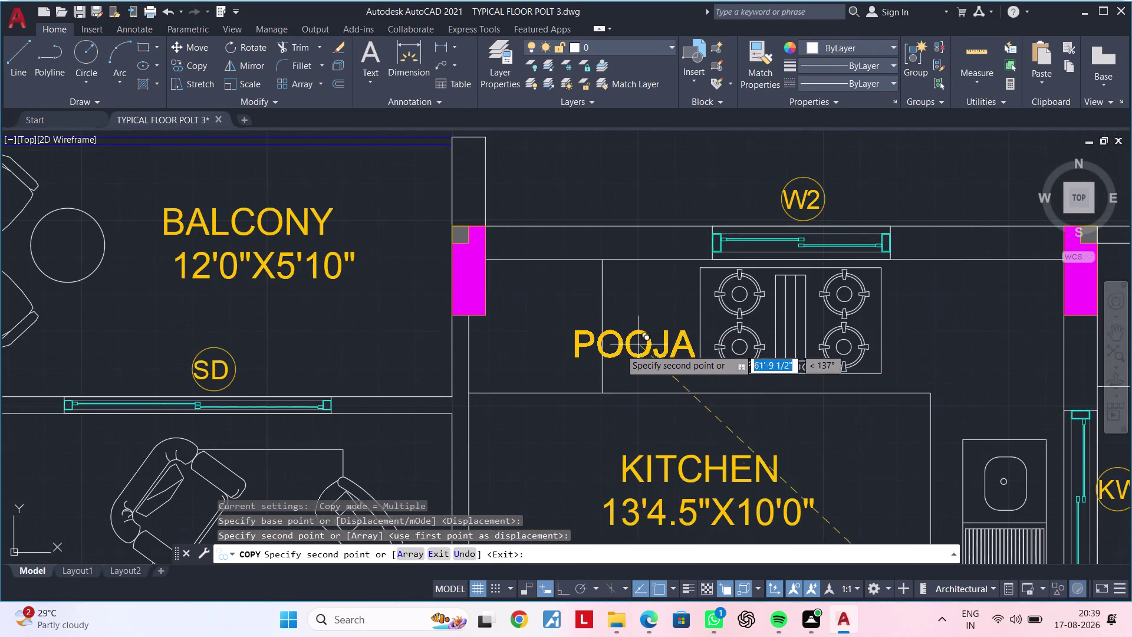
scroll(up, 3)
click(523, 336)
scroll(down, 3)
middle_drag(758, 382, 321, 313)
scroll(down, 3)
middle_drag(725, 365, 425, 271)
key(Escape)
key(Escape)
middle_drag(463, 359, 592, 221)
scroll(up, 3)
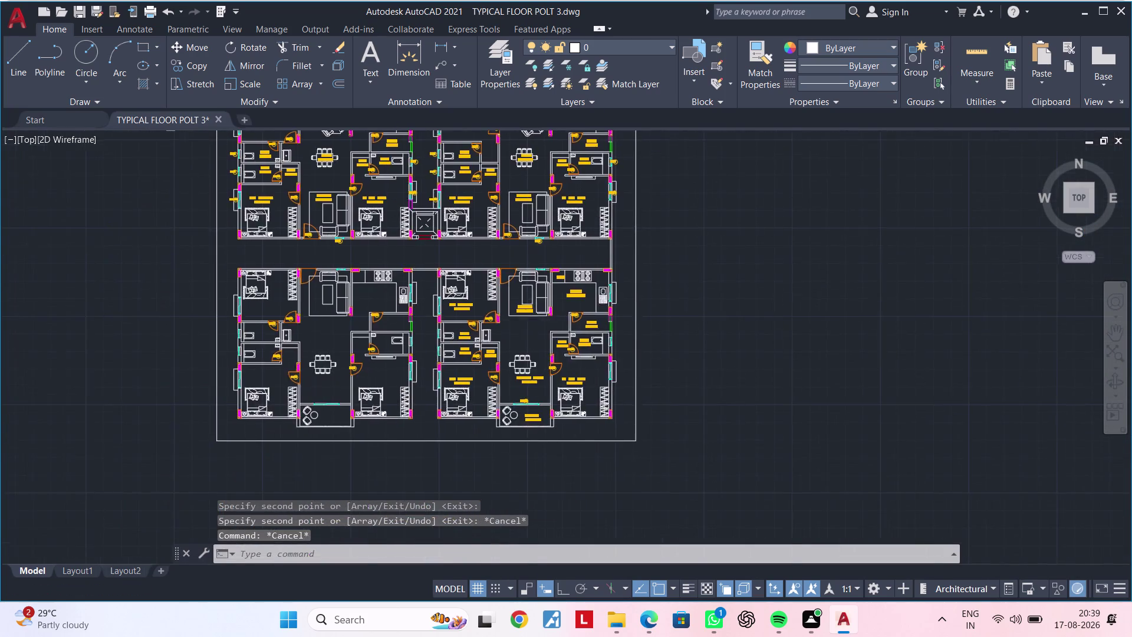
scroll(up, 3)
middle_drag(543, 392, 575, 294)
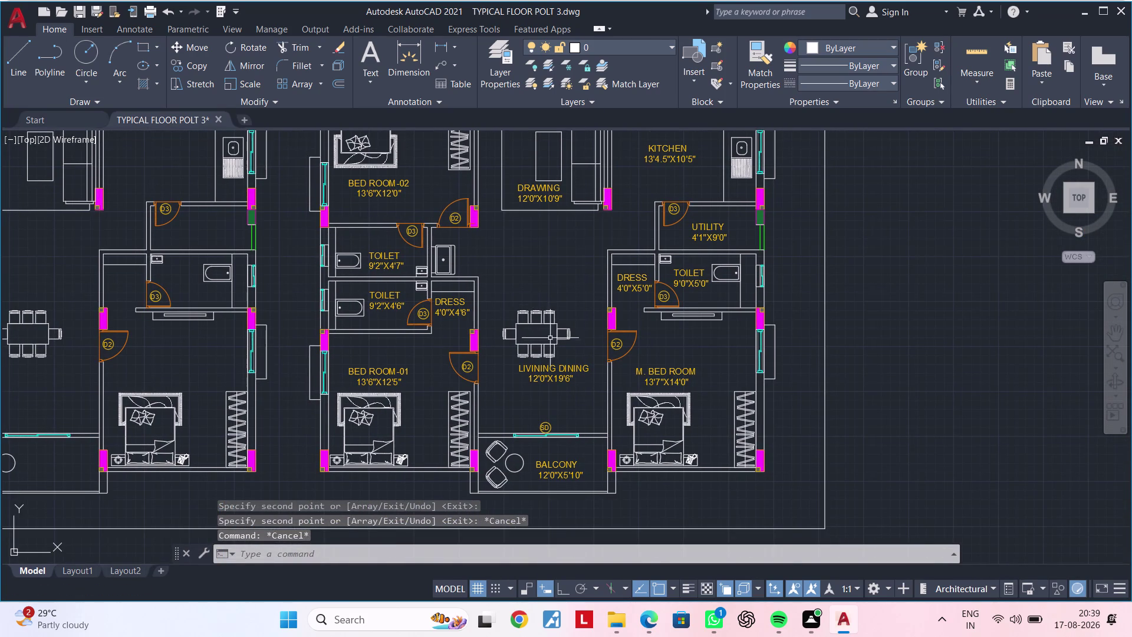
middle_drag(555, 349, 620, 300)
middle_drag(555, 347, 585, 350)
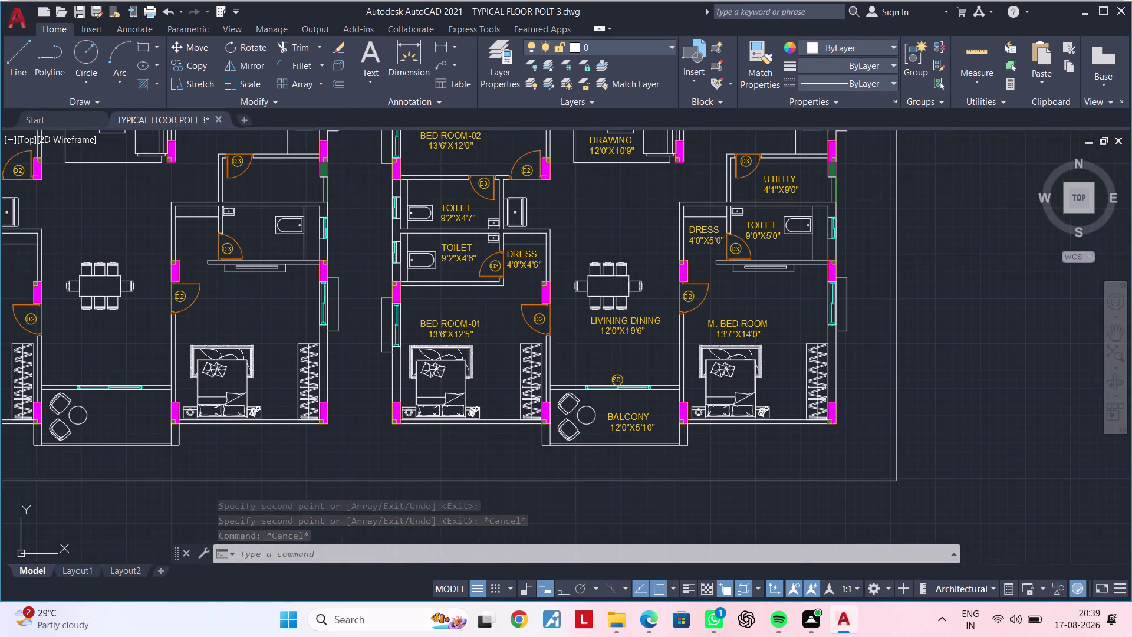
middle_drag(585, 349, 662, 350)
middle_drag(591, 318, 588, 418)
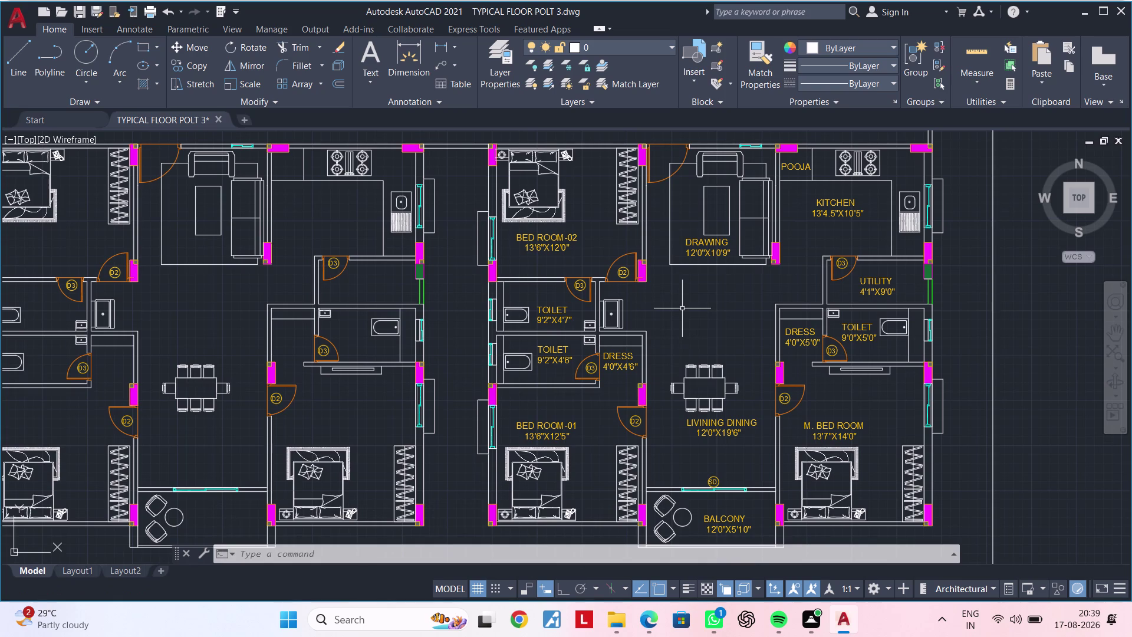
middle_drag(685, 301, 690, 357)
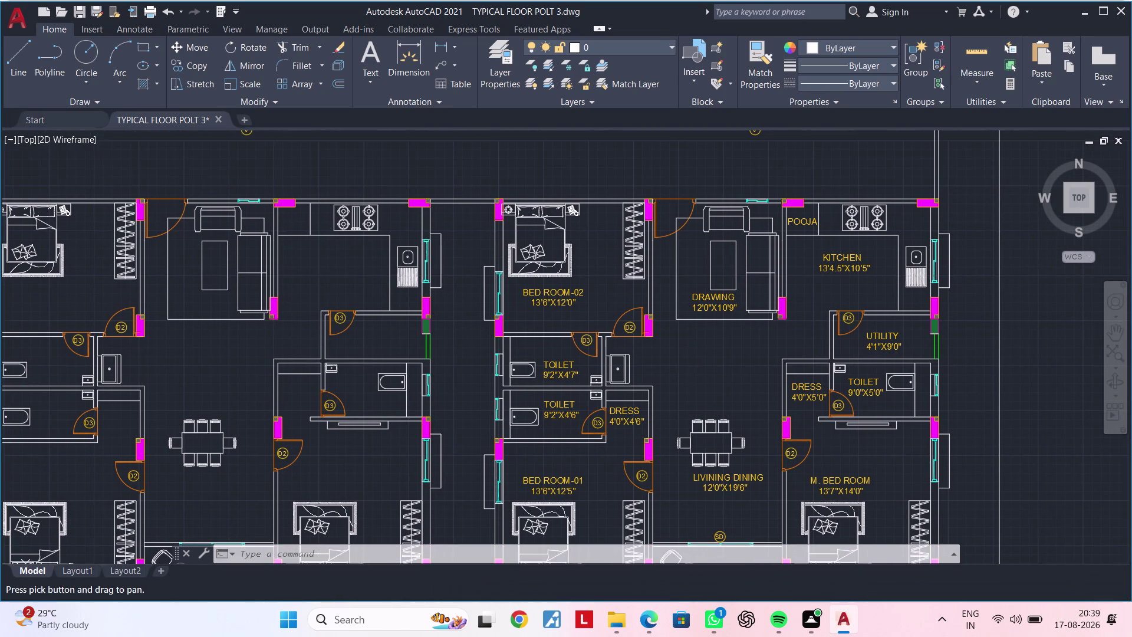
scroll(up, 3)
scroll(down, 3)
middle_drag(648, 308, 508, 309)
scroll(up, 3)
scroll(down, 3)
middle_drag(662, 333, 509, 352)
scroll(up, 3)
scroll(down, 3)
middle_drag(577, 303, 591, 165)
scroll(up, 3)
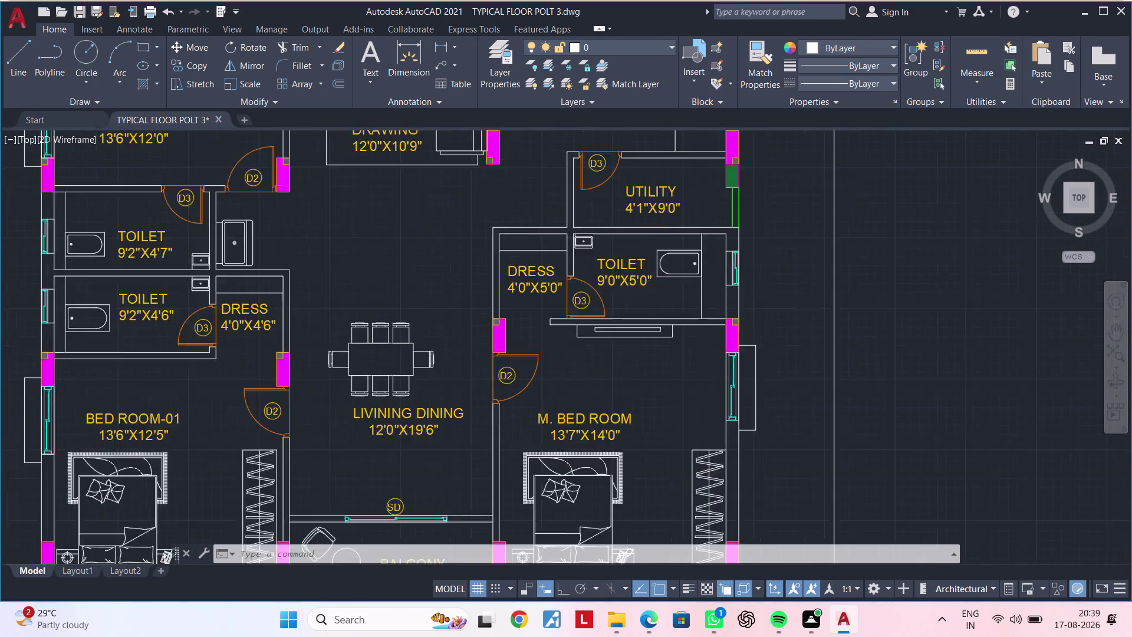
scroll(up, 3)
scroll(down, 3)
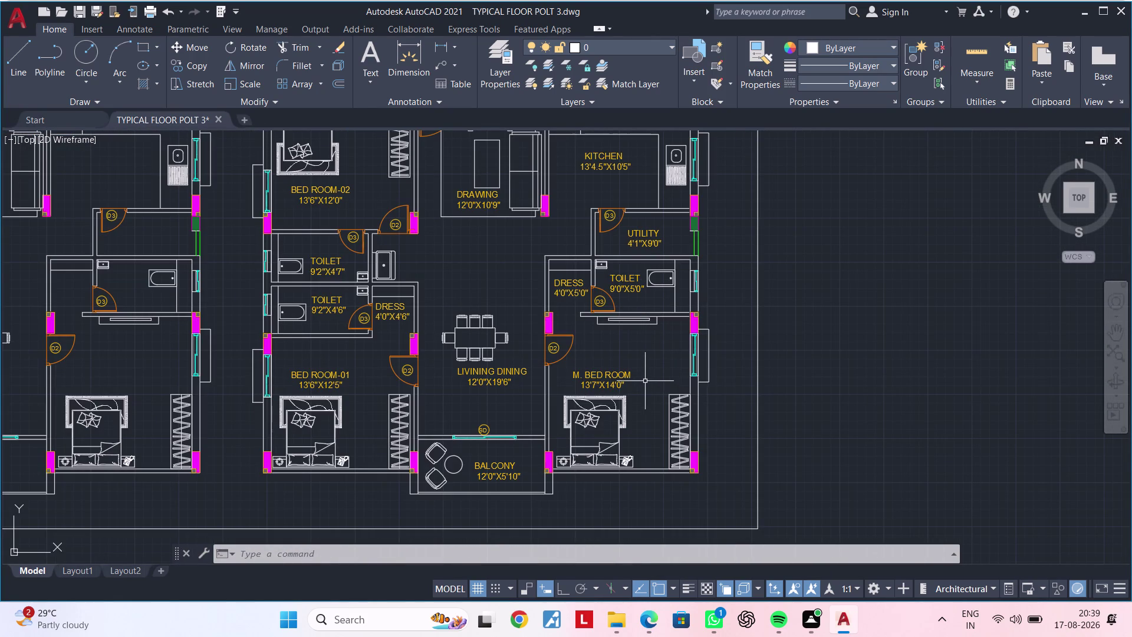
key(Escape)
key(Escape)
scroll(down, 3)
middle_drag(521, 393, 560, 394)
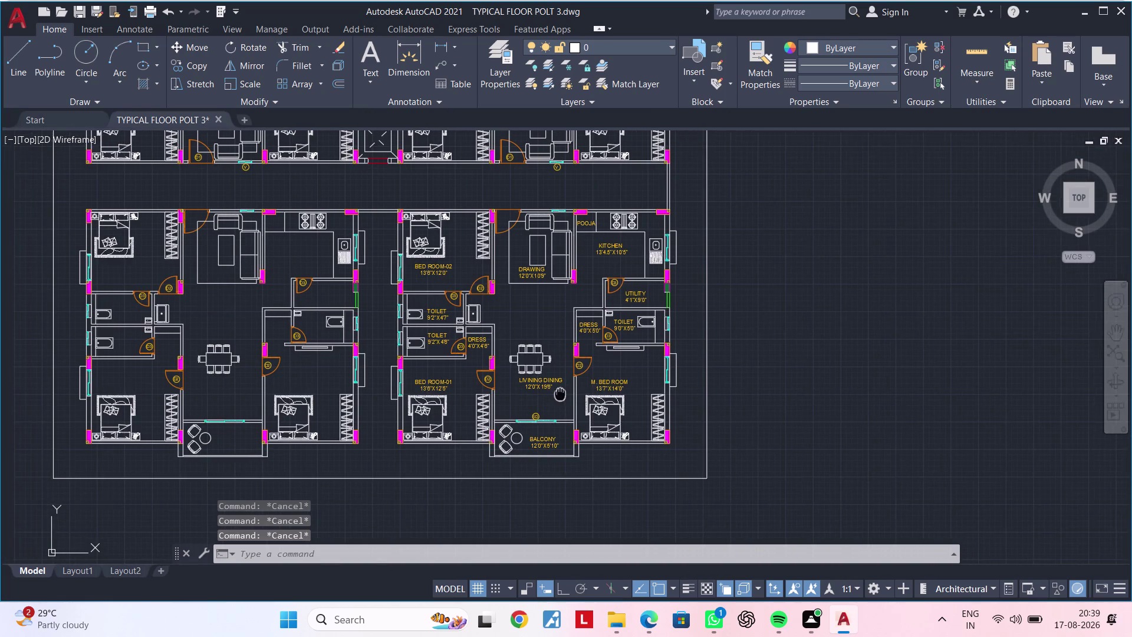
middle_drag(560, 394, 562, 394)
scroll(up, 3)
click(527, 364)
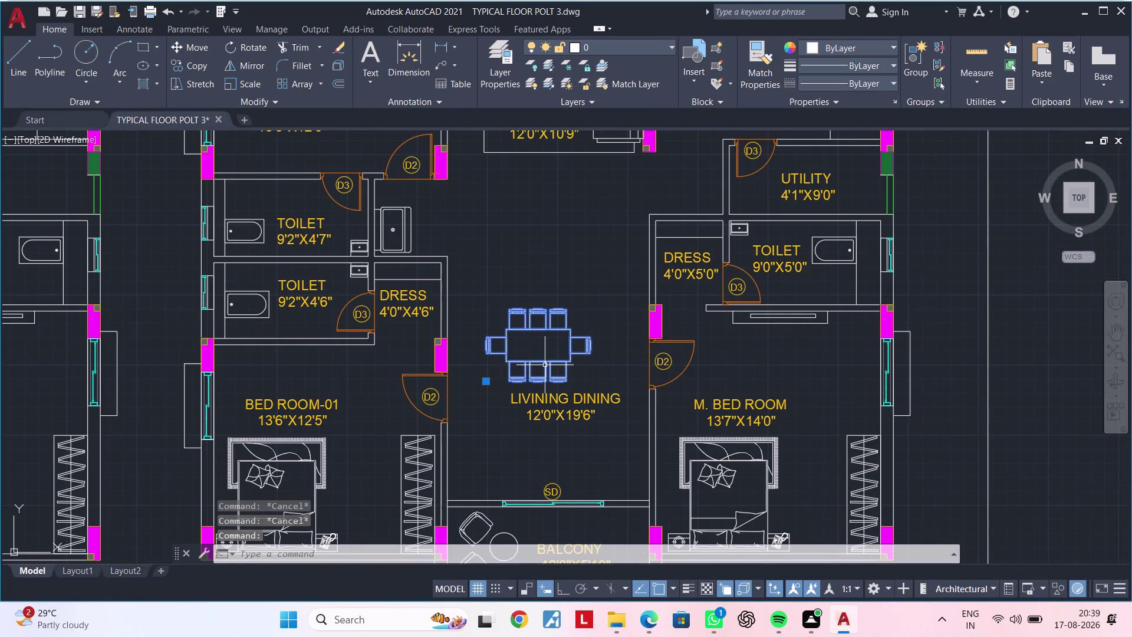
key(m)
key(space)
click(537, 349)
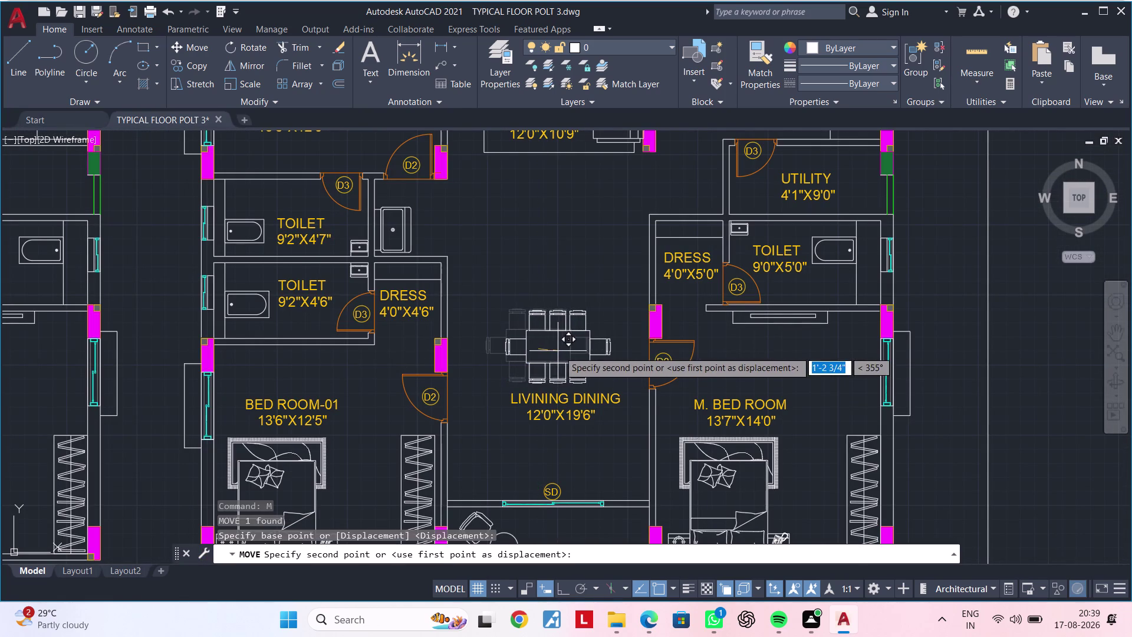
click(558, 351)
key(Escape)
scroll(down, 3)
middle_drag(578, 303, 573, 401)
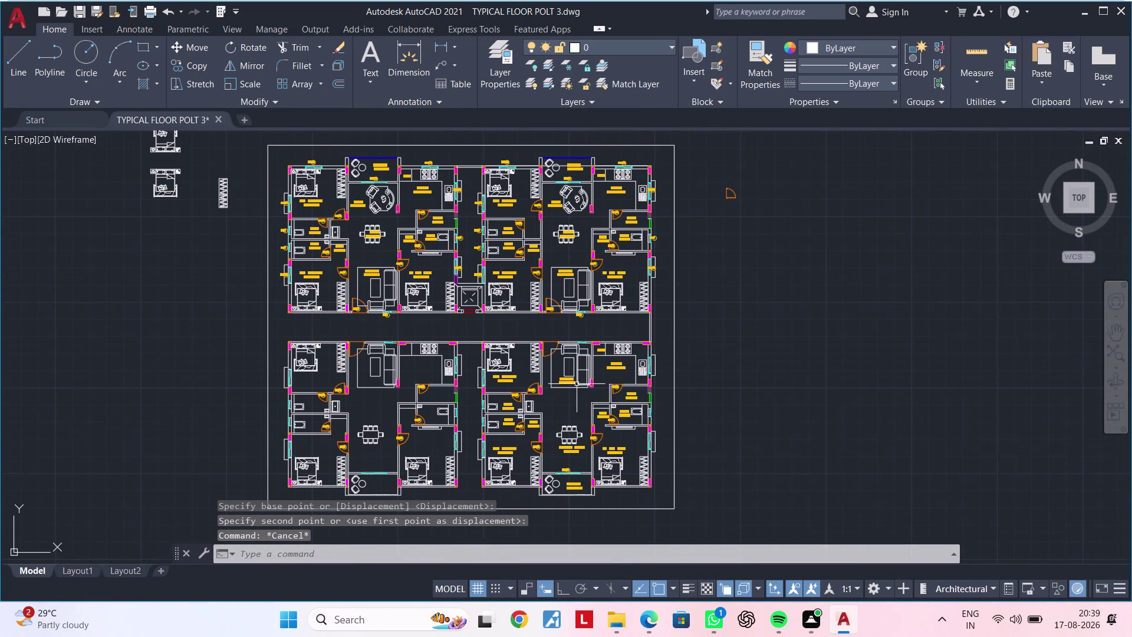
scroll(up, 3)
middle_drag(562, 410, 626, 353)
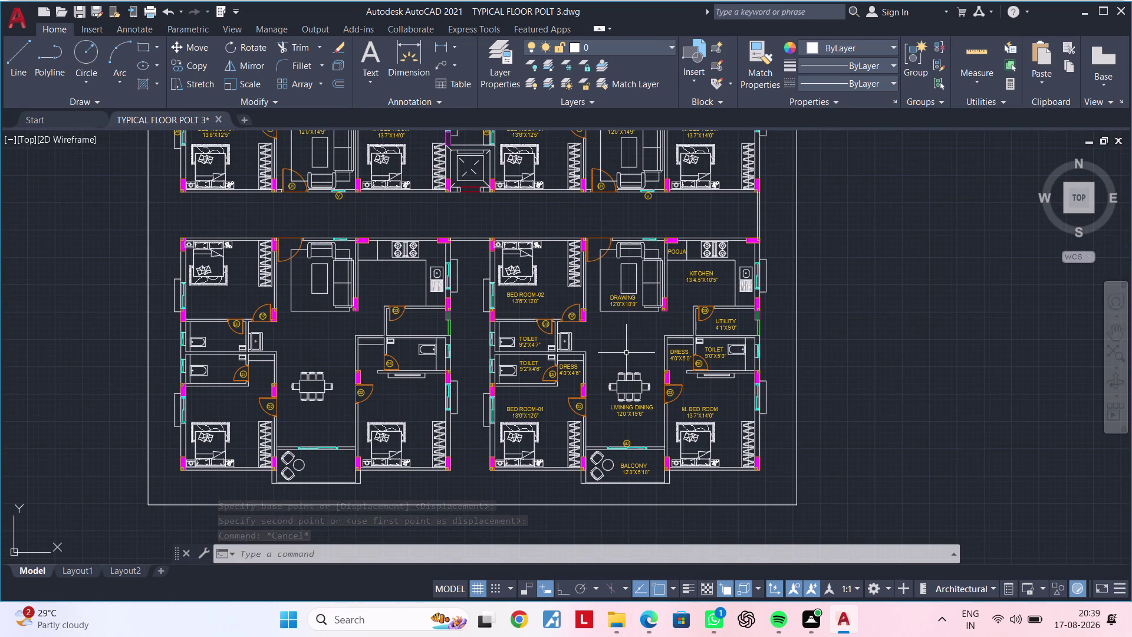
key(Escape)
key(Escape)
key(Escape)
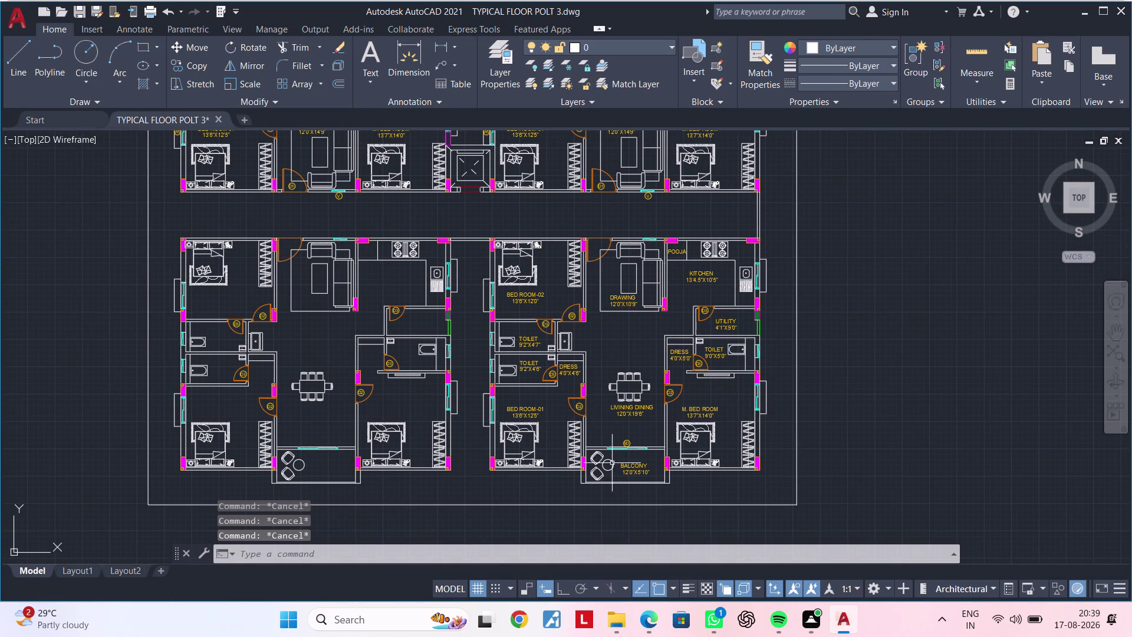
middle_drag(638, 339, 661, 466)
scroll(up, 3)
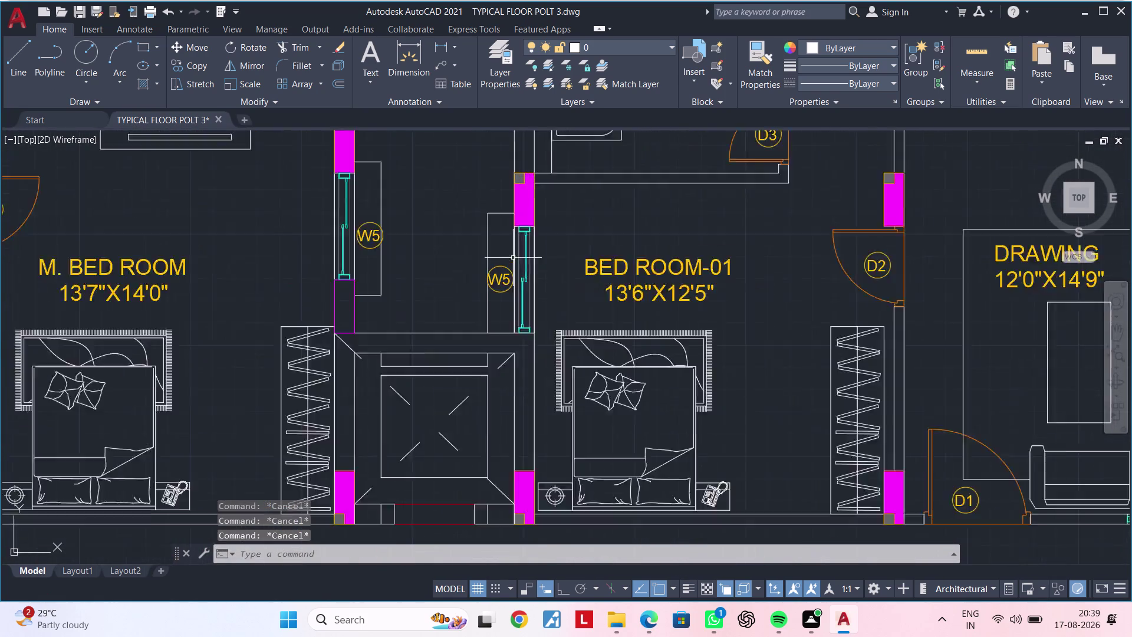
scroll(up, 3)
Begin copying the W5 tag, cancel, and return to the tag.
click(495, 287)
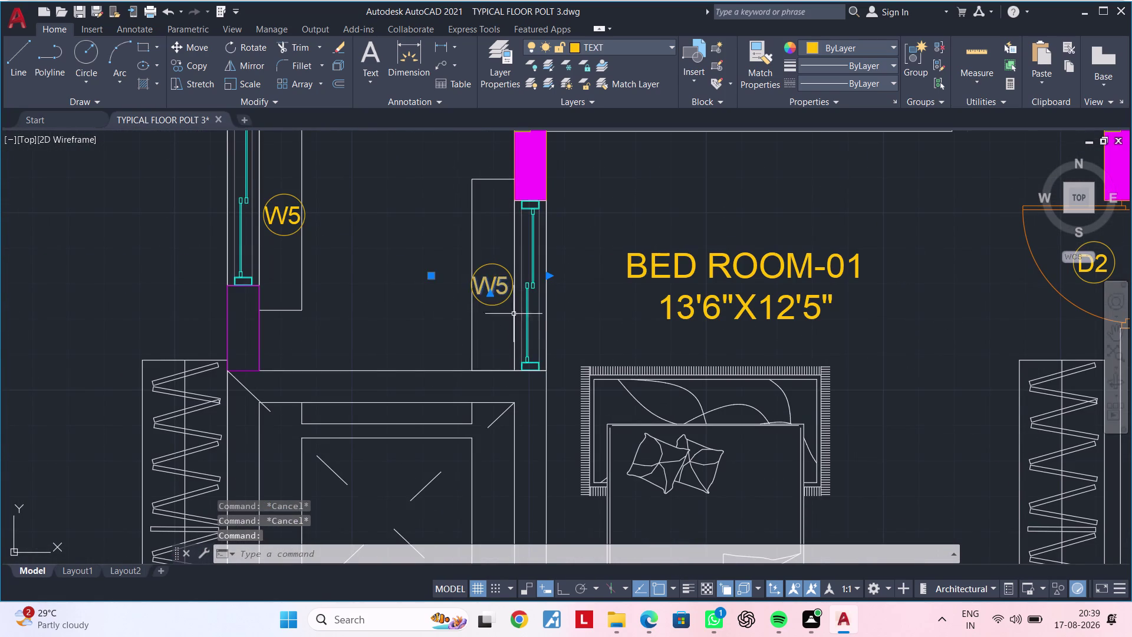
middle_drag(514, 328, 474, 234)
key(c)
key(o)
key(space)
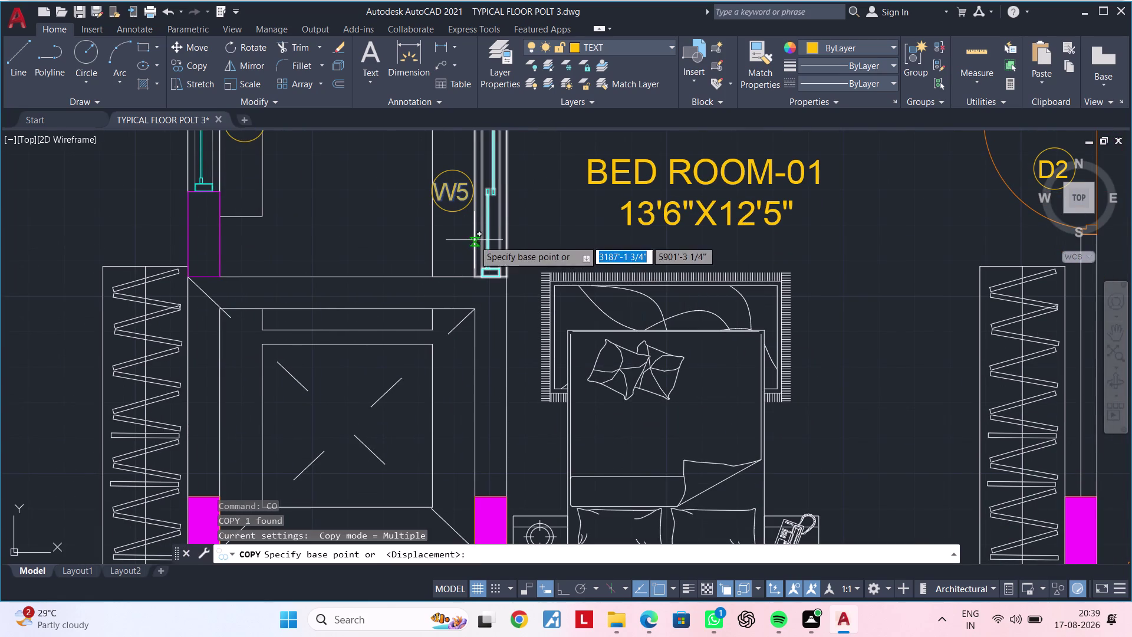
drag(450, 191, 464, 242)
scroll(down, 3)
middle_drag(497, 352, 497, 98)
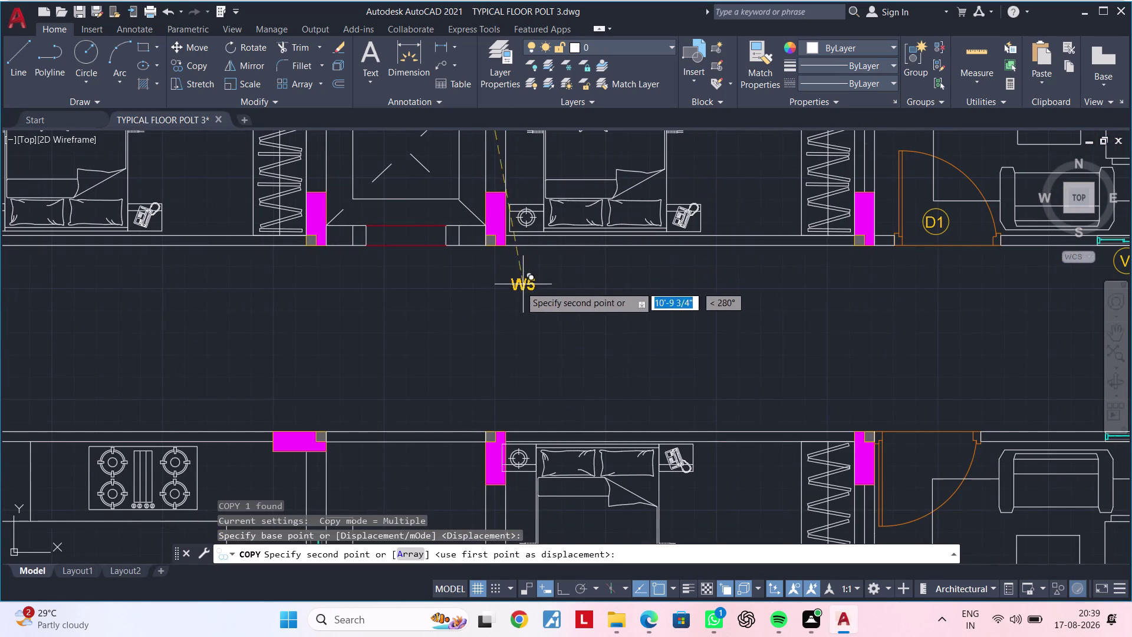
key(Escape)
middle_drag(505, 287, 513, 437)
middle_drag(451, 161, 460, 265)
scroll(up, 3)
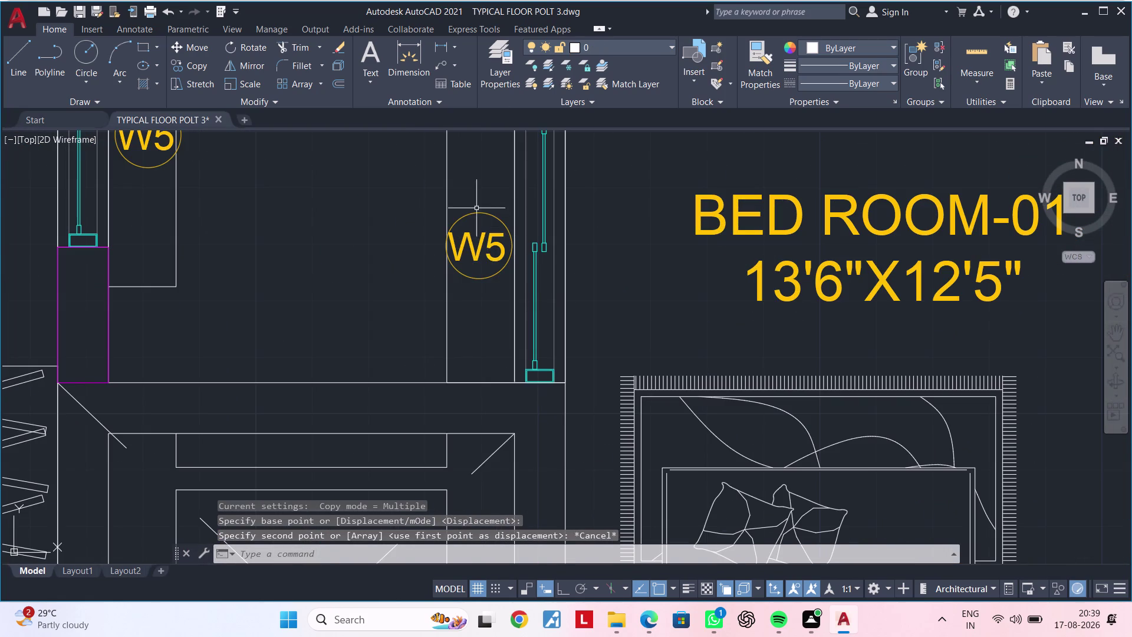
Copy the W5 tag beside the bedroom window.
drag(479, 185, 478, 190)
click(464, 277)
key(c)
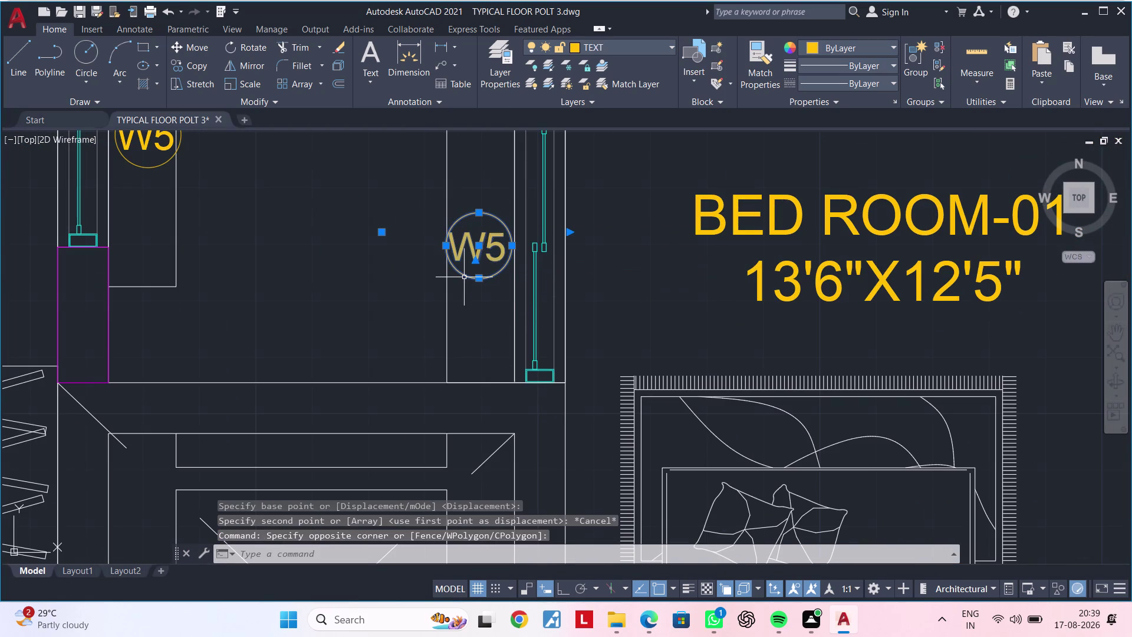
key(o)
key(space)
drag(475, 244, 481, 261)
scroll(down, 3)
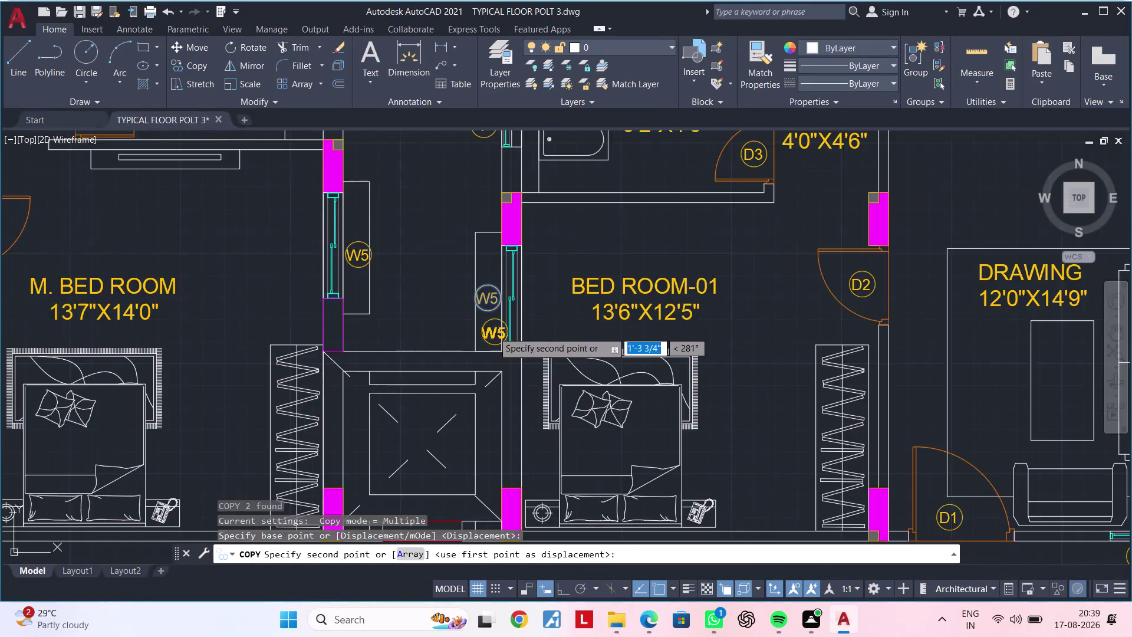
middle_drag(492, 330, 495, 51)
scroll(down, 3)
middle_drag(504, 301, 480, 0)
scroll(up, 3)
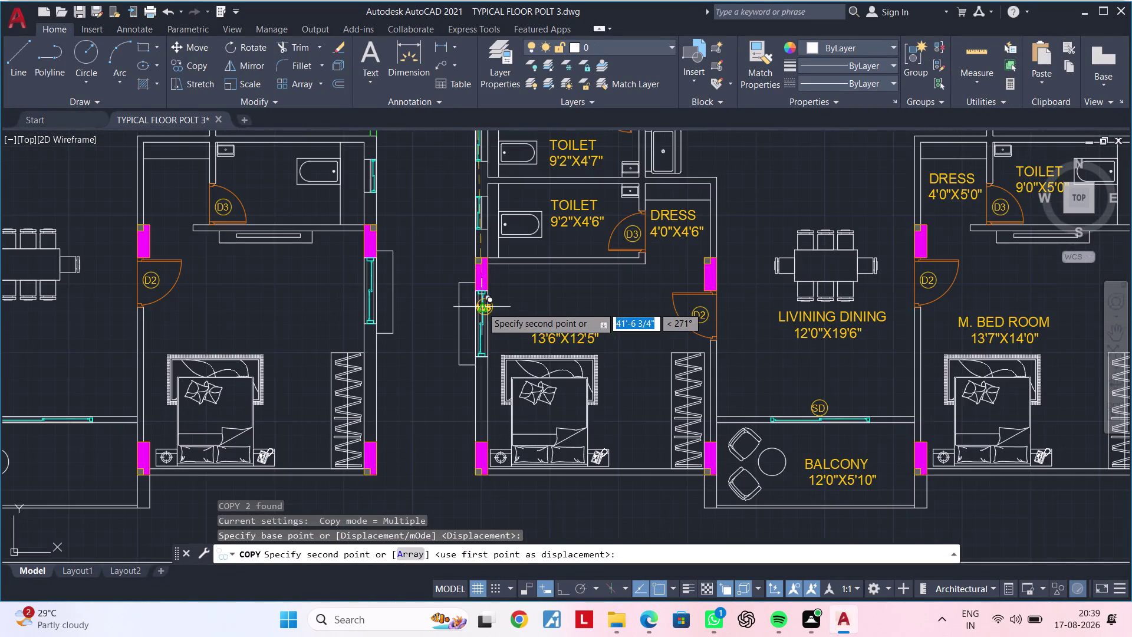
scroll(up, 3)
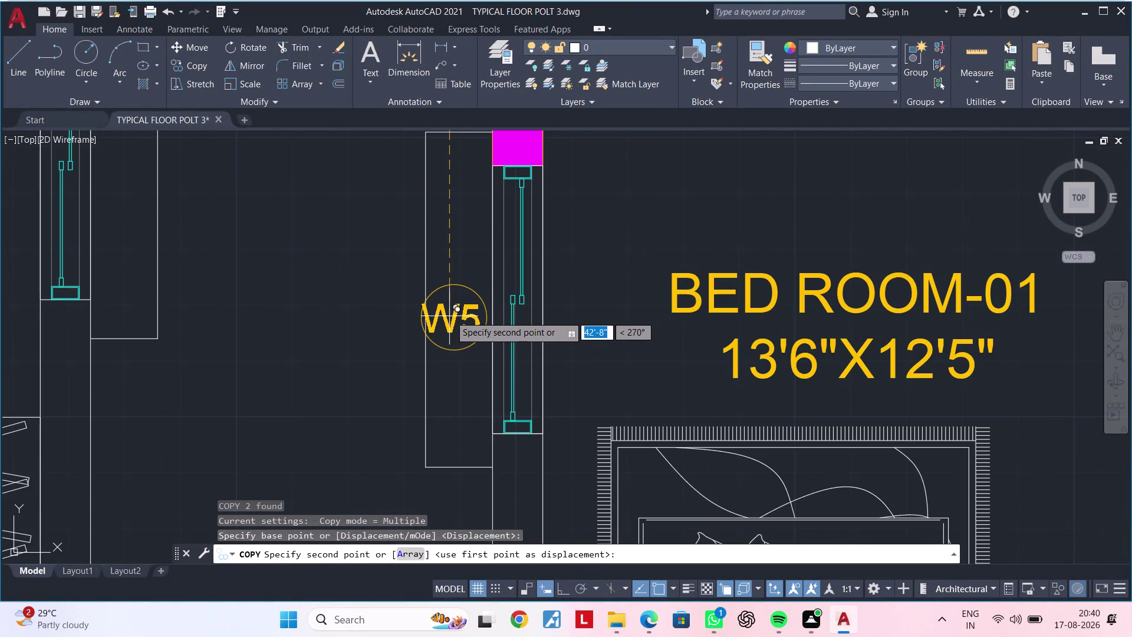
click(452, 315)
Place another W5 copy beside the master bedroom window and end the copy.
scroll(down, 3)
middle_drag(783, 298, 264, 285)
scroll(down, 3)
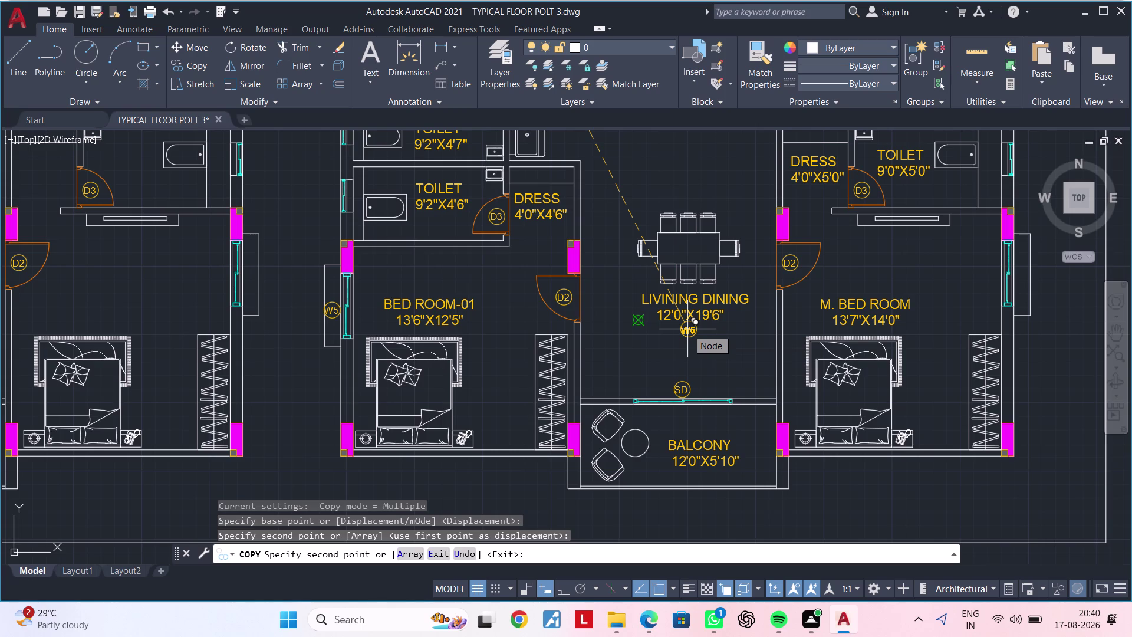
scroll(down, 3)
middle_drag(723, 368, 621, 278)
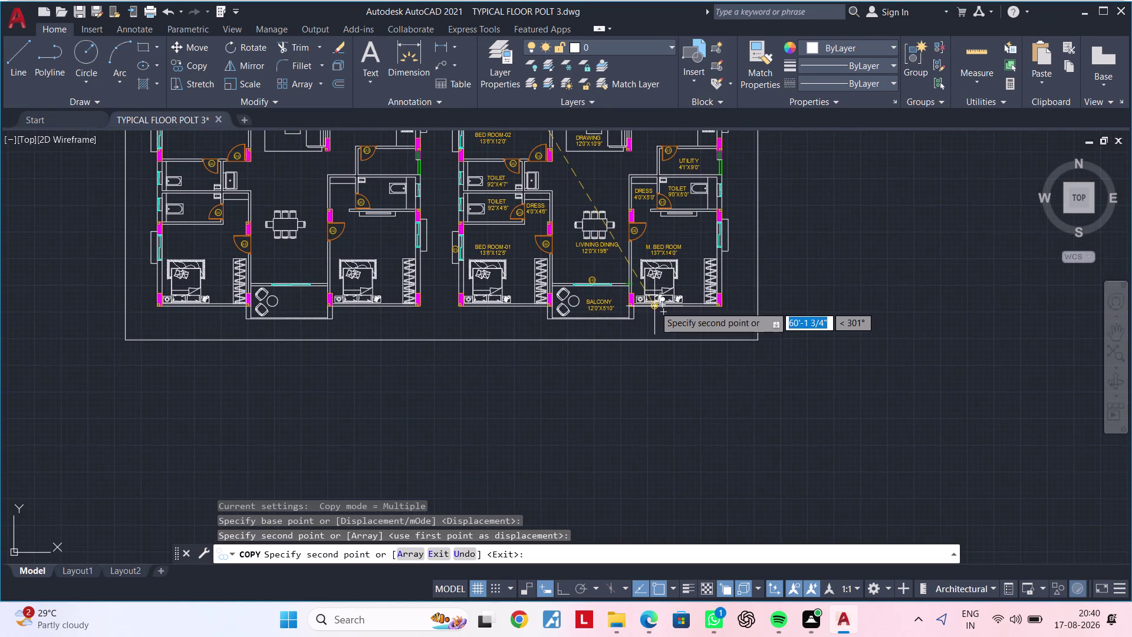
scroll(up, 3)
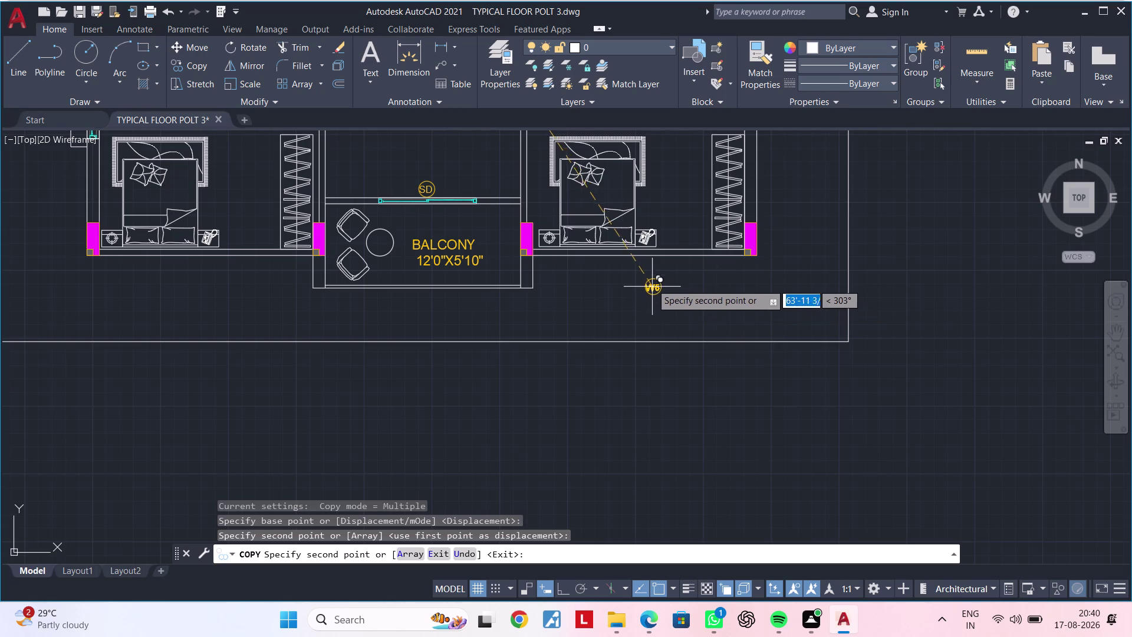
middle_drag(654, 282, 614, 394)
scroll(up, 3)
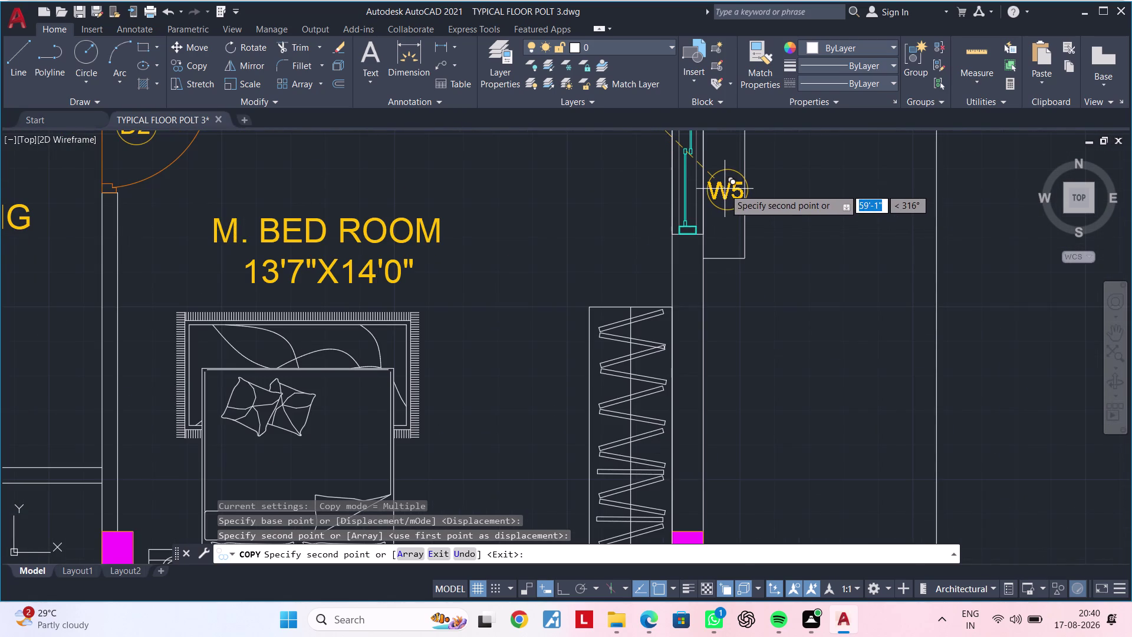
click(724, 189)
scroll(down, 3)
key(grave)
middle_drag(756, 318, 781, 266)
key(Escape)
key(Escape)
key(Escape)
middle_drag(783, 314, 841, 174)
key(Escape)
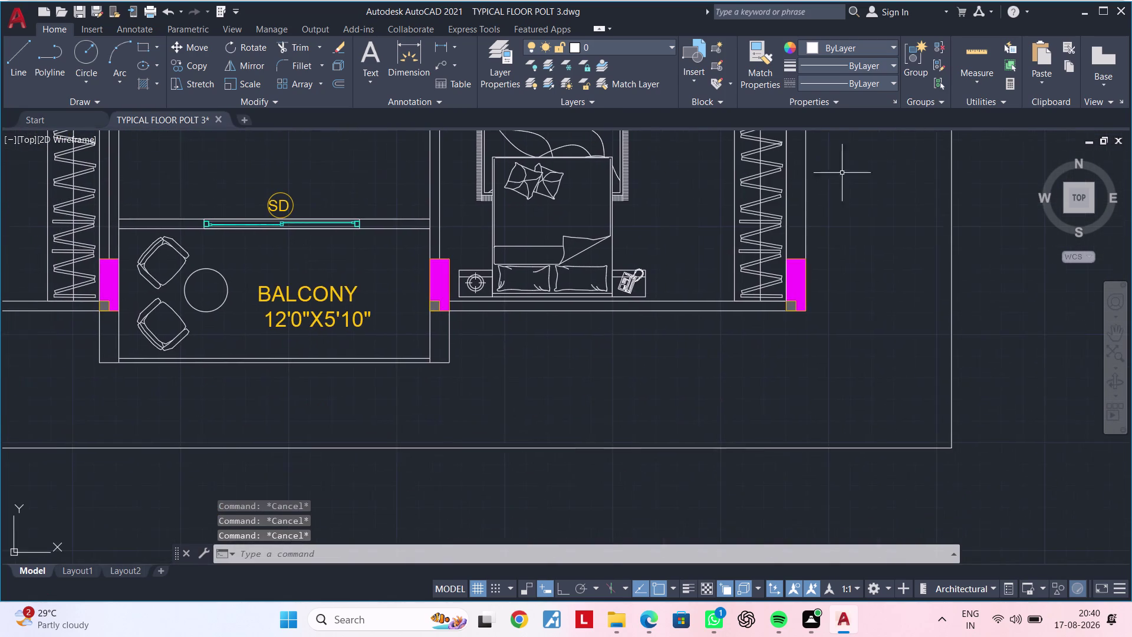
key(Escape)
key(Escape)
middle_drag(545, 342, 630, 304)
key(Escape)
key(Escape)
key(Escape)
key(Escape)
key(Escape)
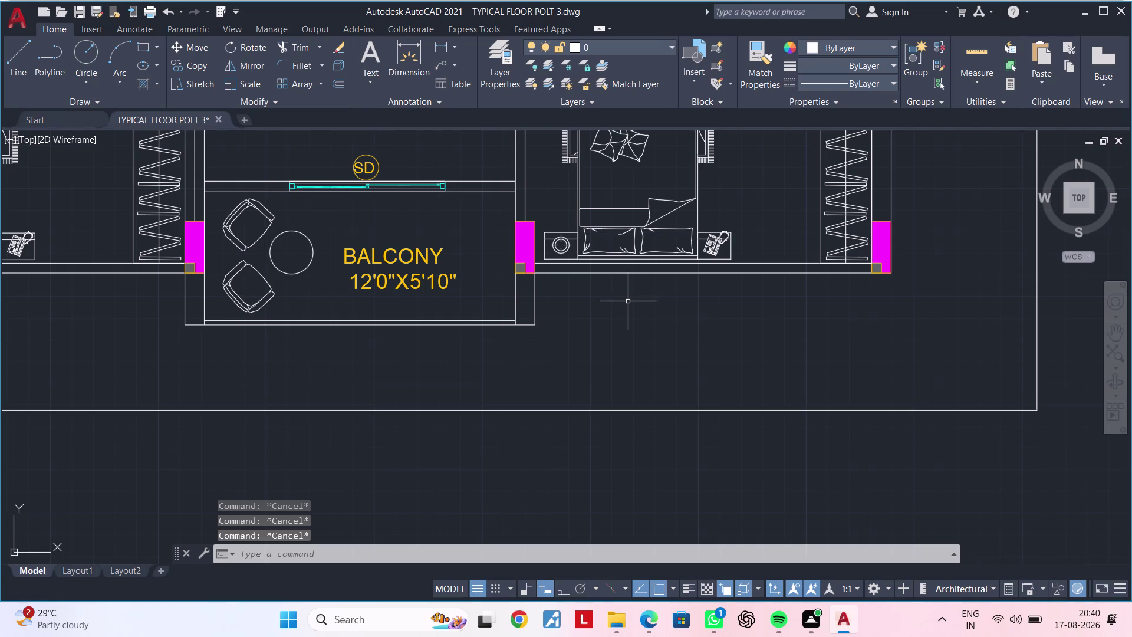
middle_drag(628, 300, 653, 279)
key(Escape)
key(Escape)
key(Escape)
key(Escape)
middle_drag(684, 277, 622, 299)
key(Escape)
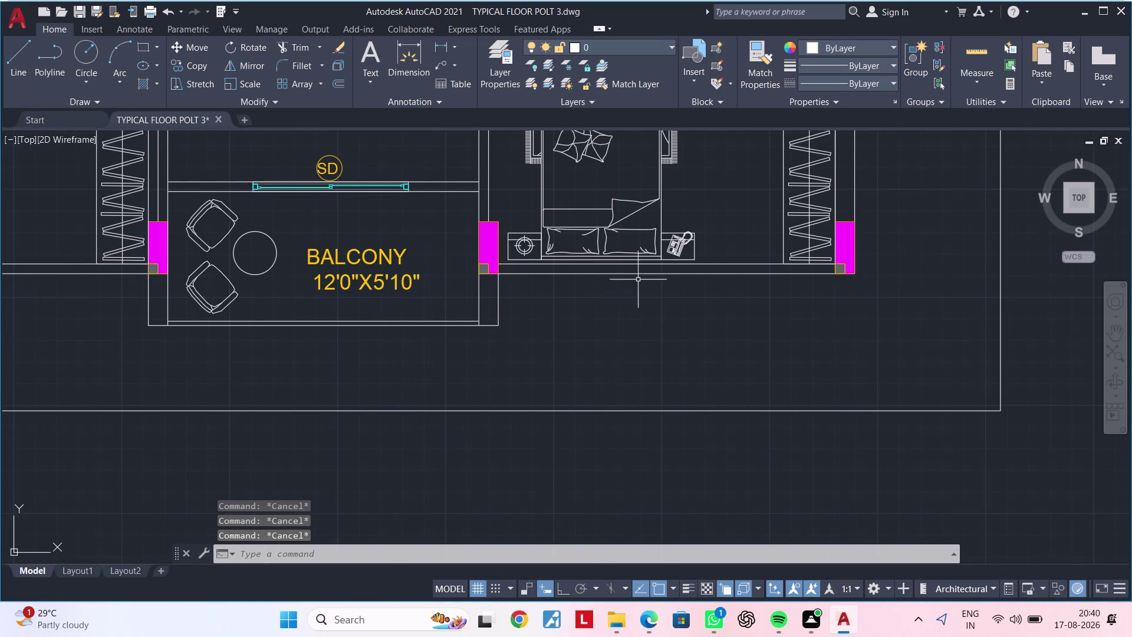
click(641, 274)
key(Escape)
key(Escape)
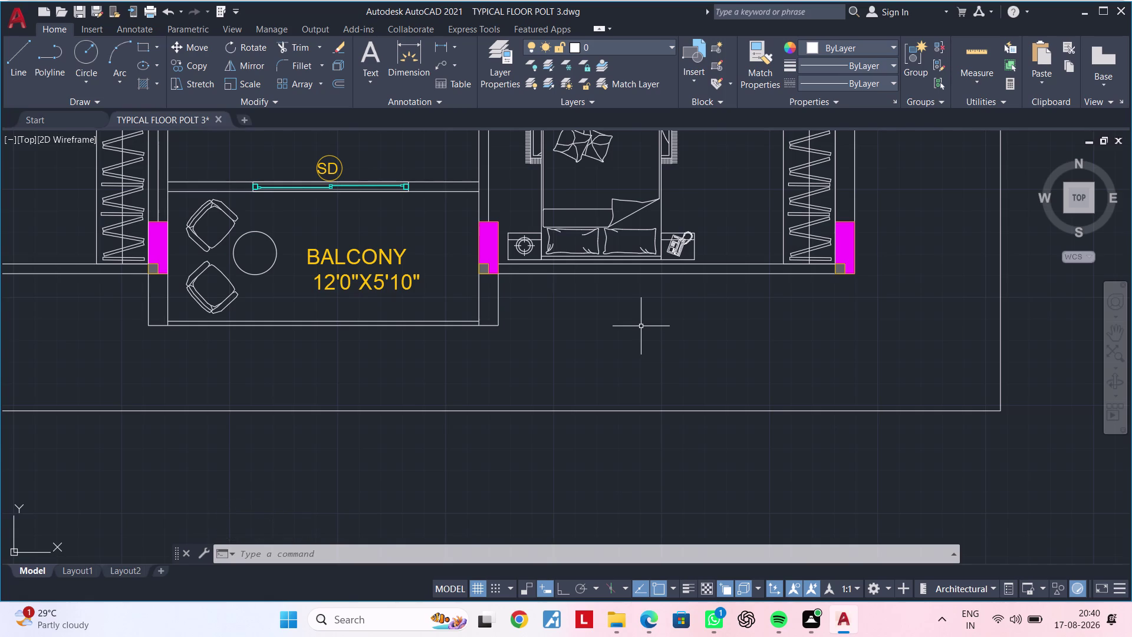
key(Escape)
key(Escape)
key(Escape)
key(Escape)
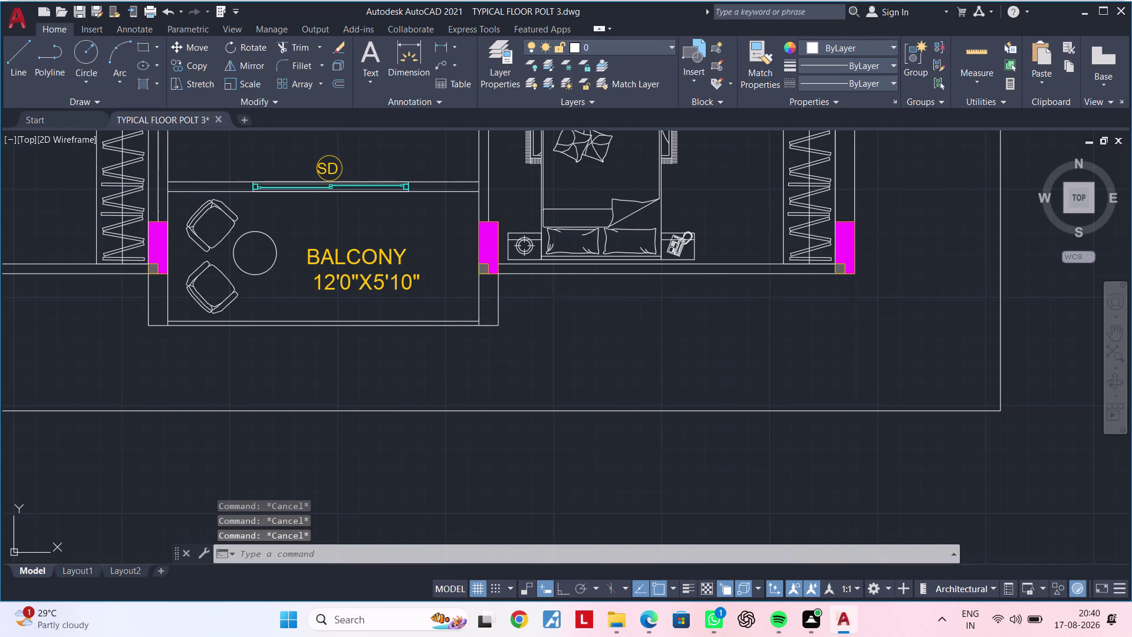
key(Escape)
key(Escape)
Offset the wall line right of the balcony 4.5" downward.
text(OF)
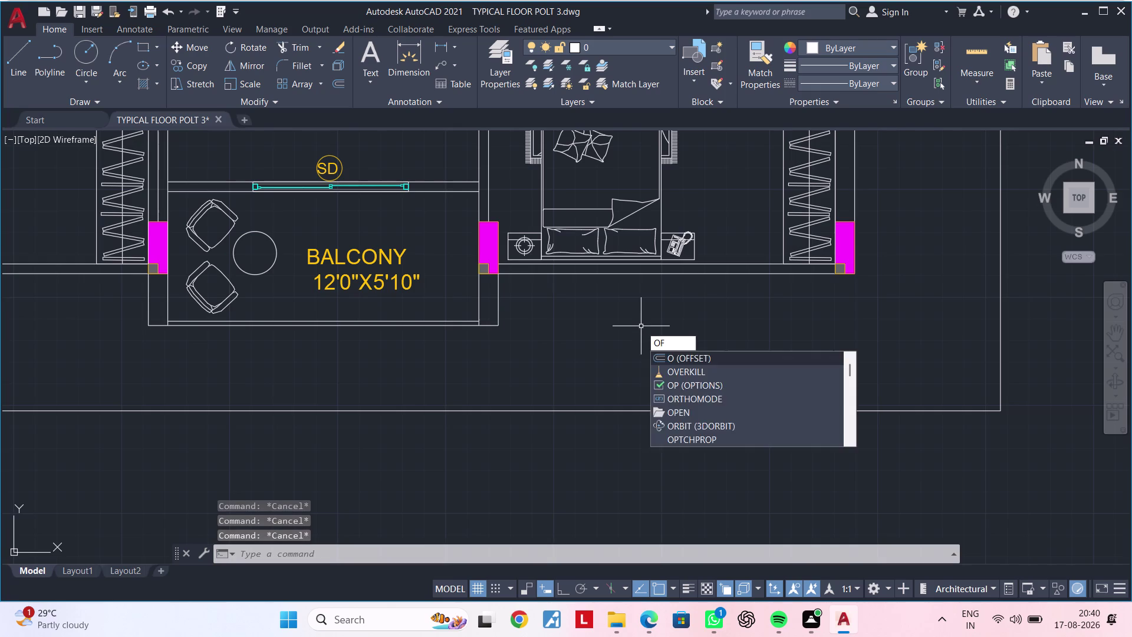
key(space)
key(4)
text(.5)
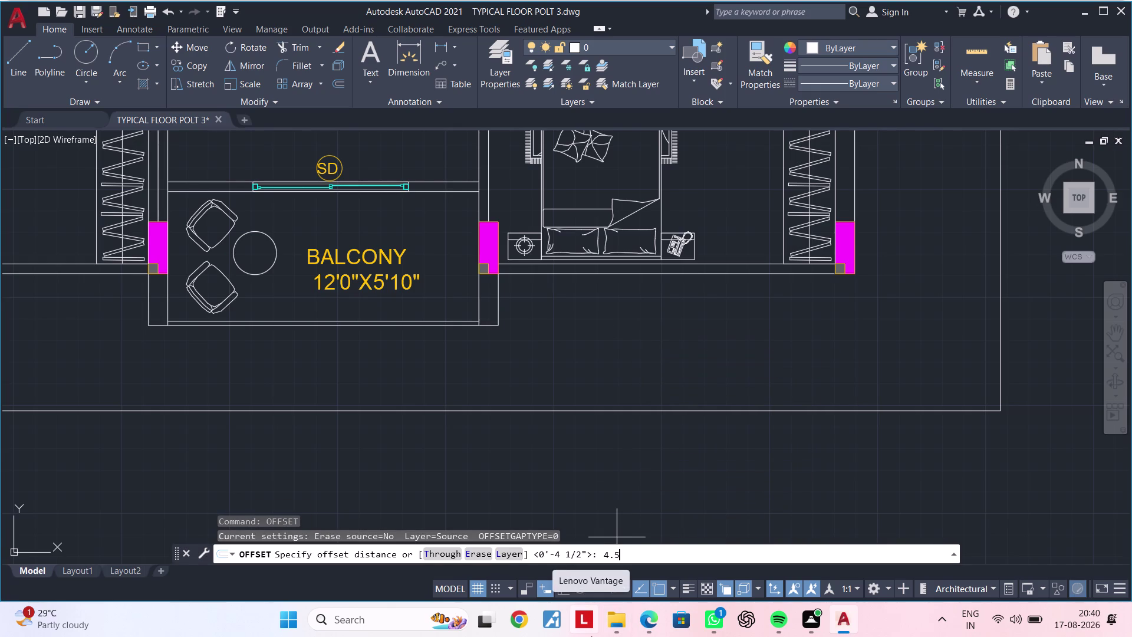
text(")
key(Return)
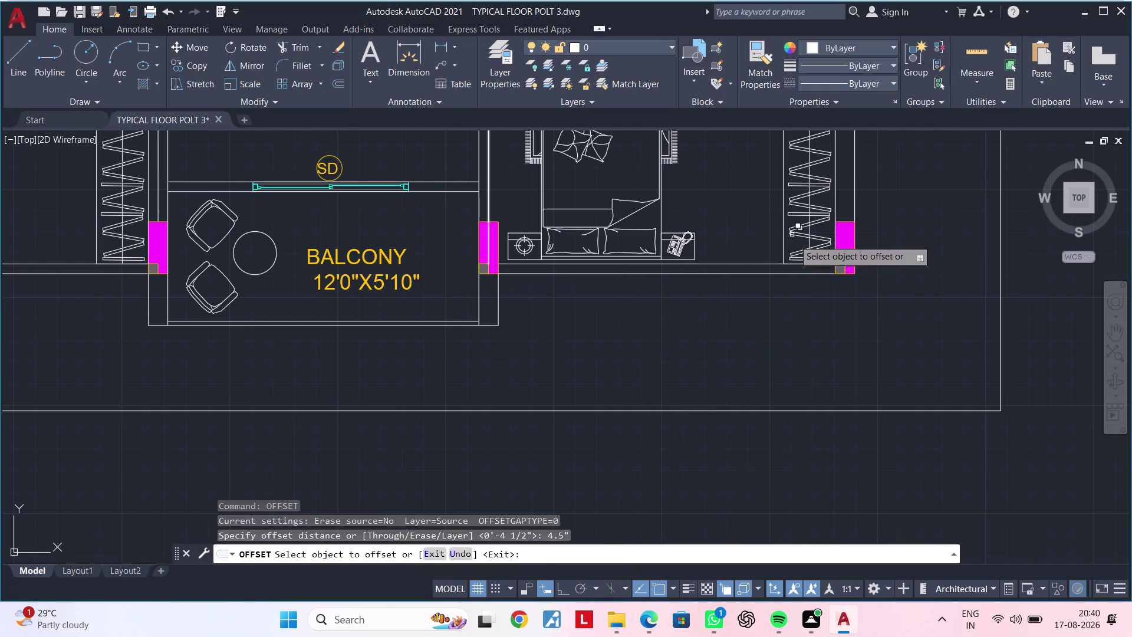
click(744, 273)
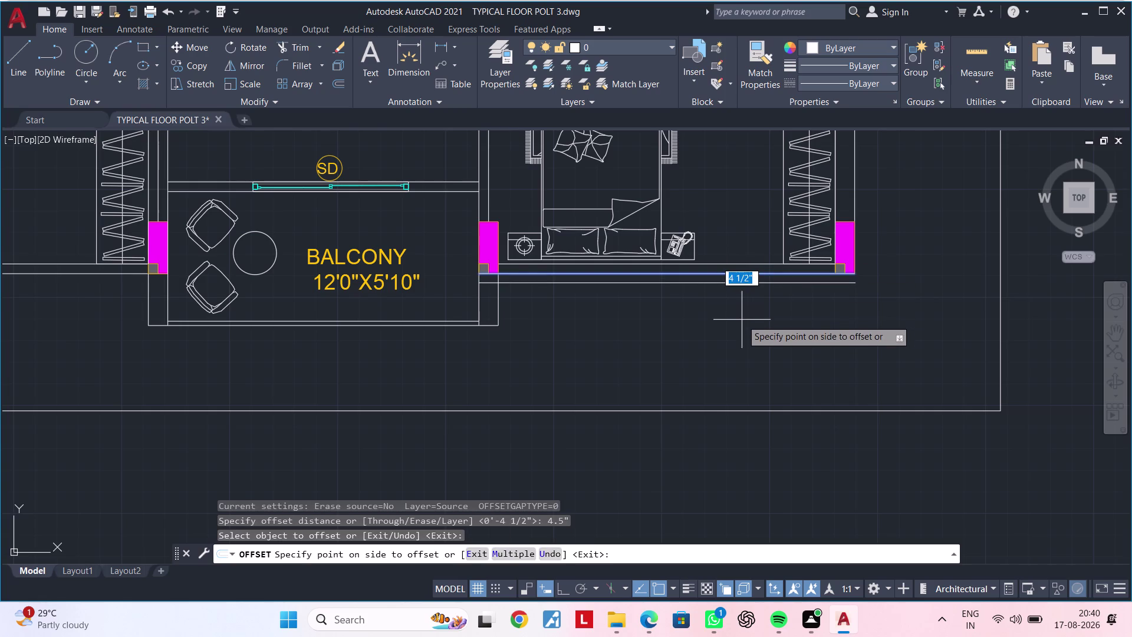
click(742, 322)
Offset the wall line left of the balcony 4.5" downward as well.
middle_drag(654, 322, 1018, 295)
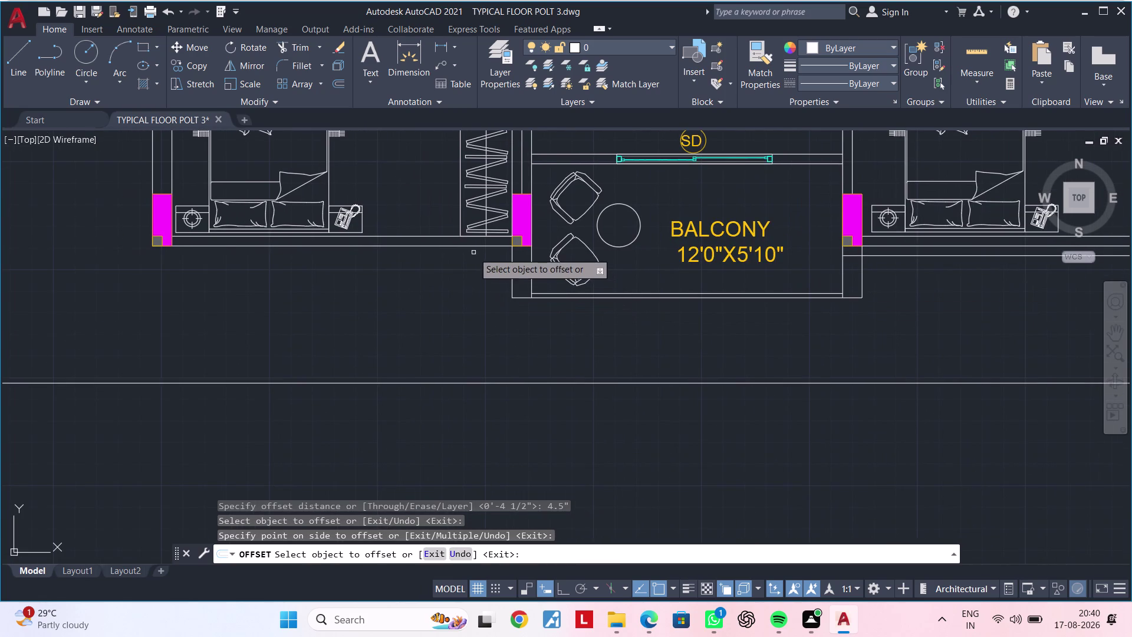
click(473, 243)
click(464, 247)
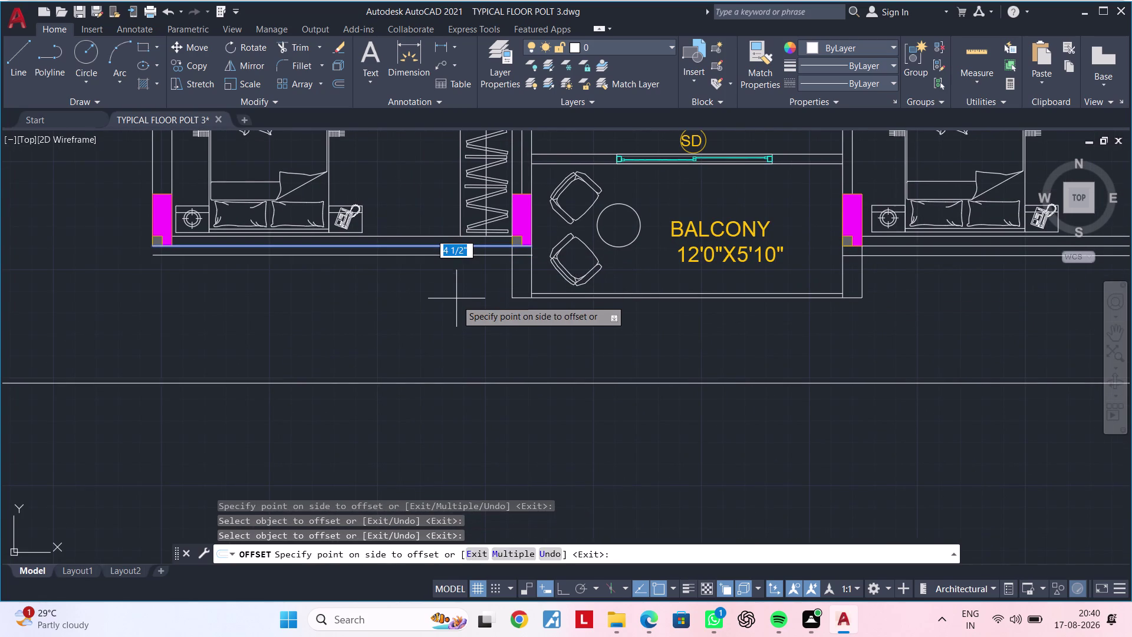
click(457, 302)
key(Escape)
key(Escape)
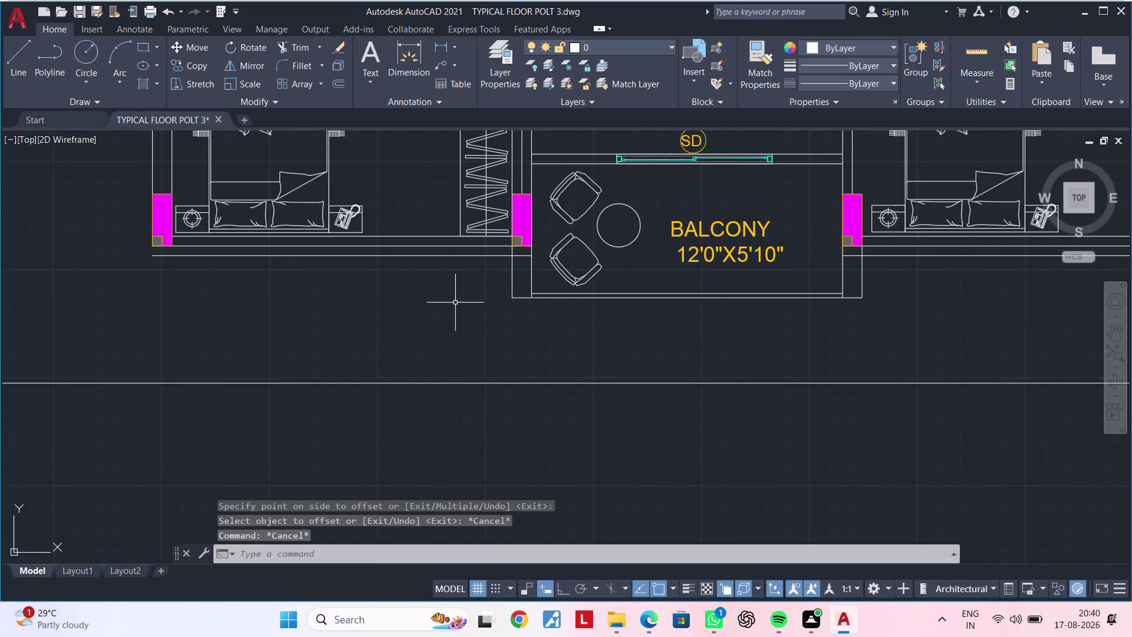
middle_drag(417, 303, 519, 331)
key(Escape)
Window-select the first magenta column hatches along the balcony wall.
key(Escape)
click(239, 215)
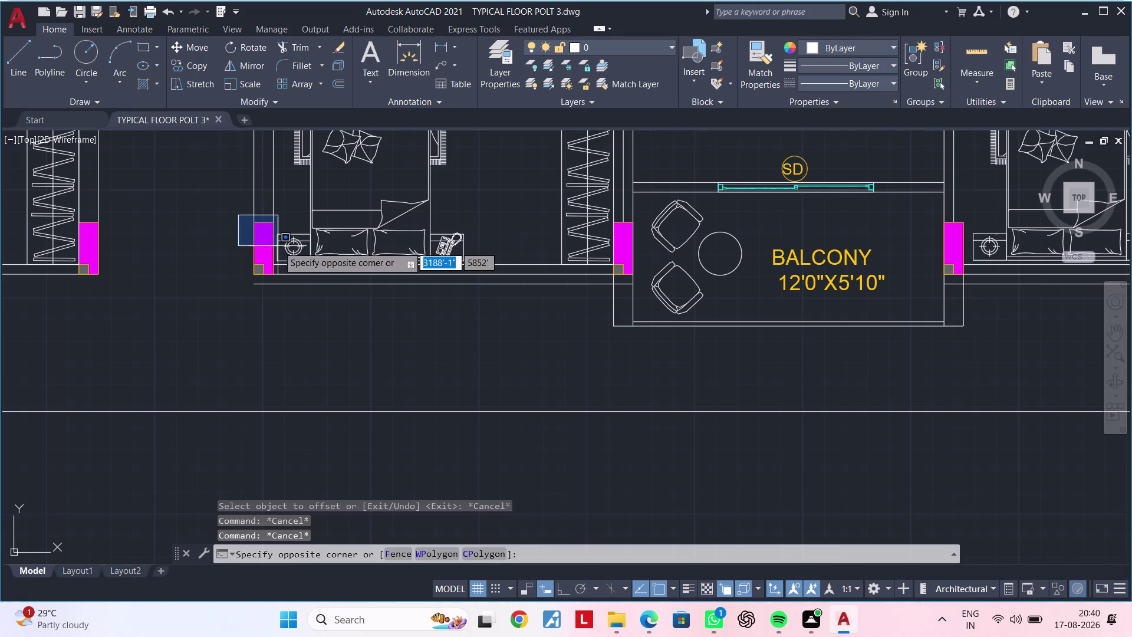
click(281, 277)
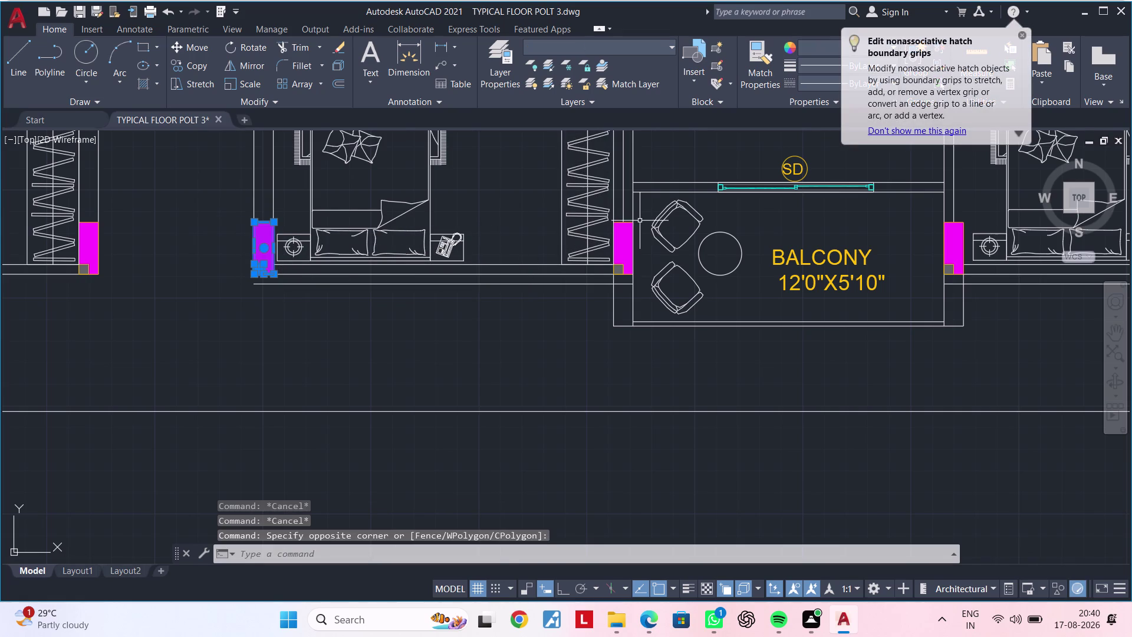
scroll(up, 3)
scroll(up, 3)
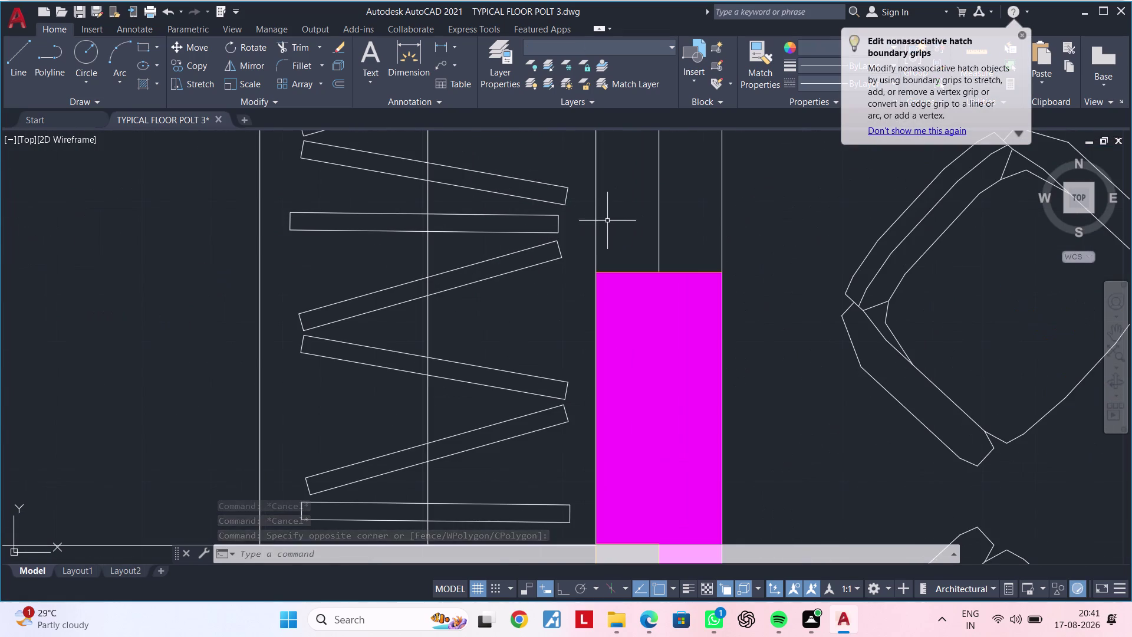
drag(576, 230, 583, 233)
scroll(down, 3)
middle_drag(675, 354, 611, 243)
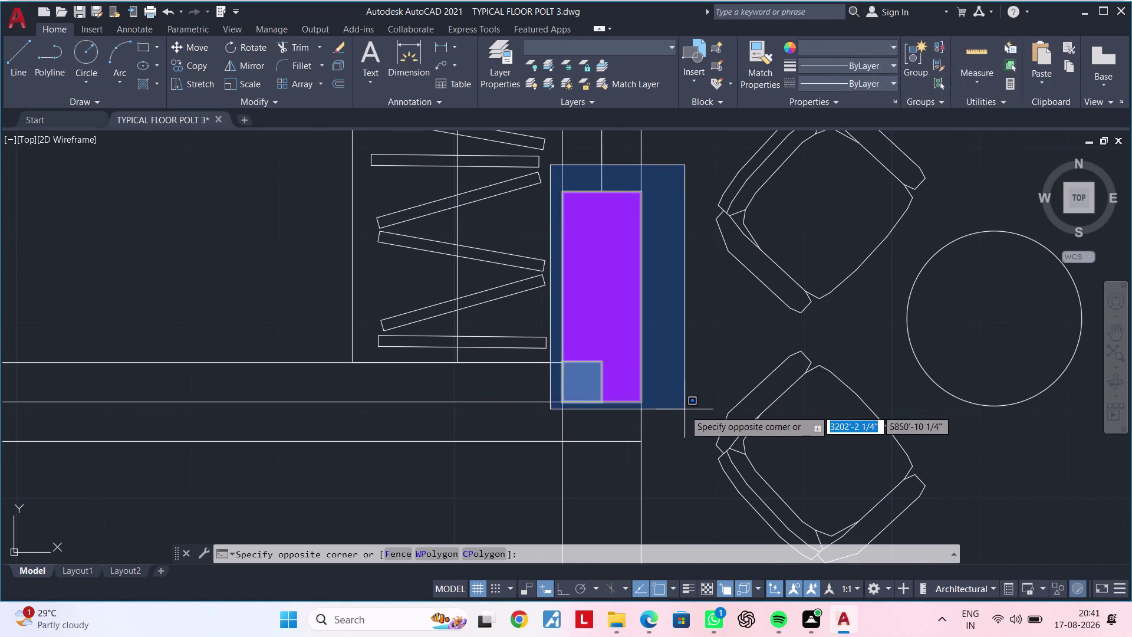
click(684, 410)
scroll(down, 3)
middle_drag(725, 377, 399, 364)
scroll(up, 3)
click(688, 317)
drag(692, 317, 701, 319)
Add the remaining magenta columns, including the one right of the bedroom, to the selection.
middle_drag(780, 344, 564, 270)
click(510, 232)
drag(510, 232, 515, 239)
scroll(down, 3)
middle_drag(694, 406, 663, 252)
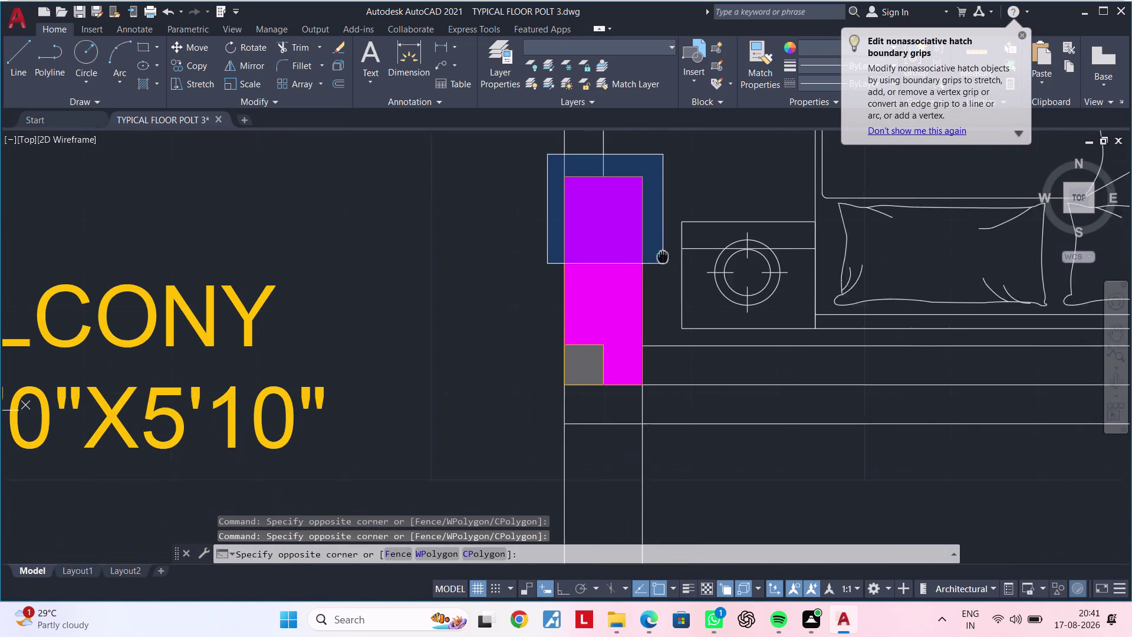
middle_drag(662, 252, 662, 251)
click(657, 381)
scroll(down, 3)
middle_drag(793, 409, 449, 379)
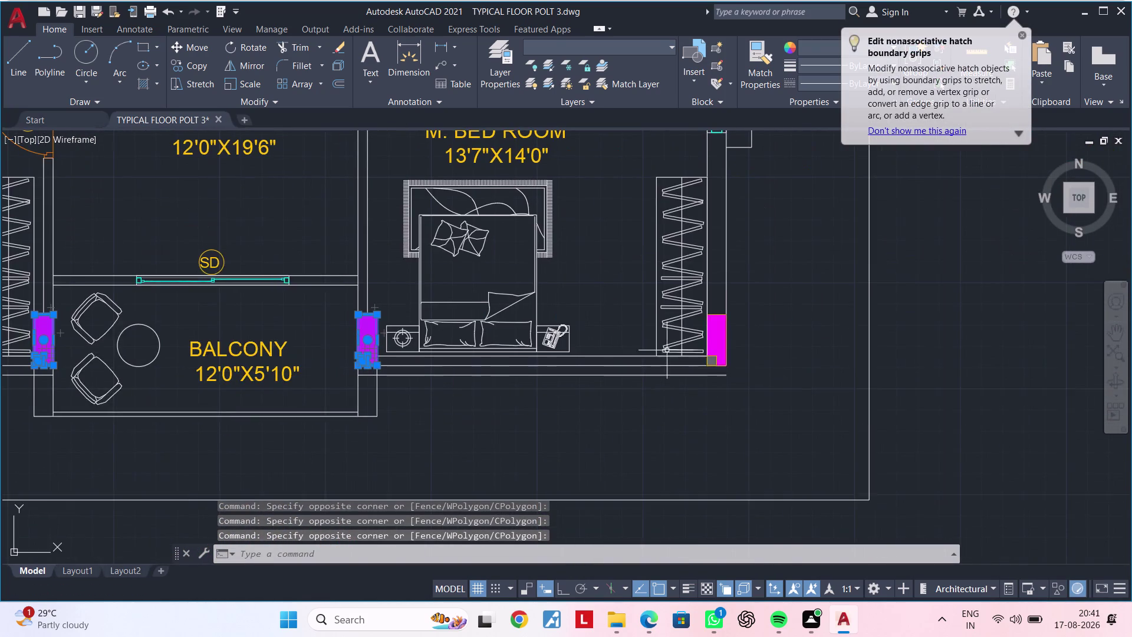
scroll(up, 3)
click(785, 217)
middle_drag(936, 423, 852, 341)
click(820, 398)
scroll(down, 3)
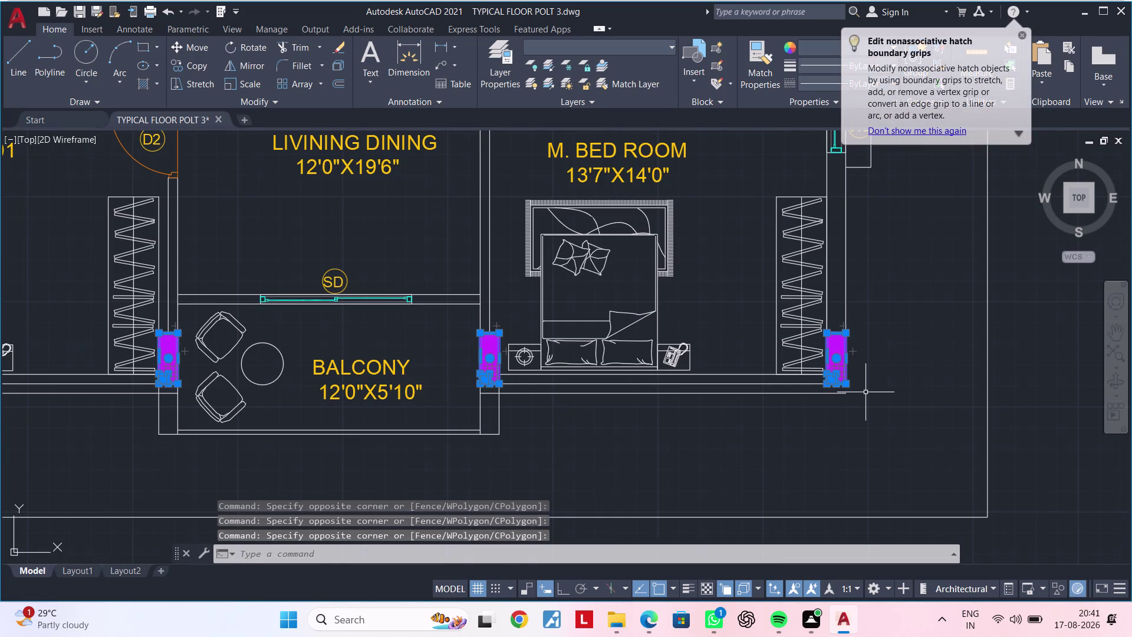
Move the four selected columns to empty space below the plan.
text(M)
key(space)
drag(853, 400, 893, 401)
scroll(down, 3)
middle_drag(956, 398, 754, 389)
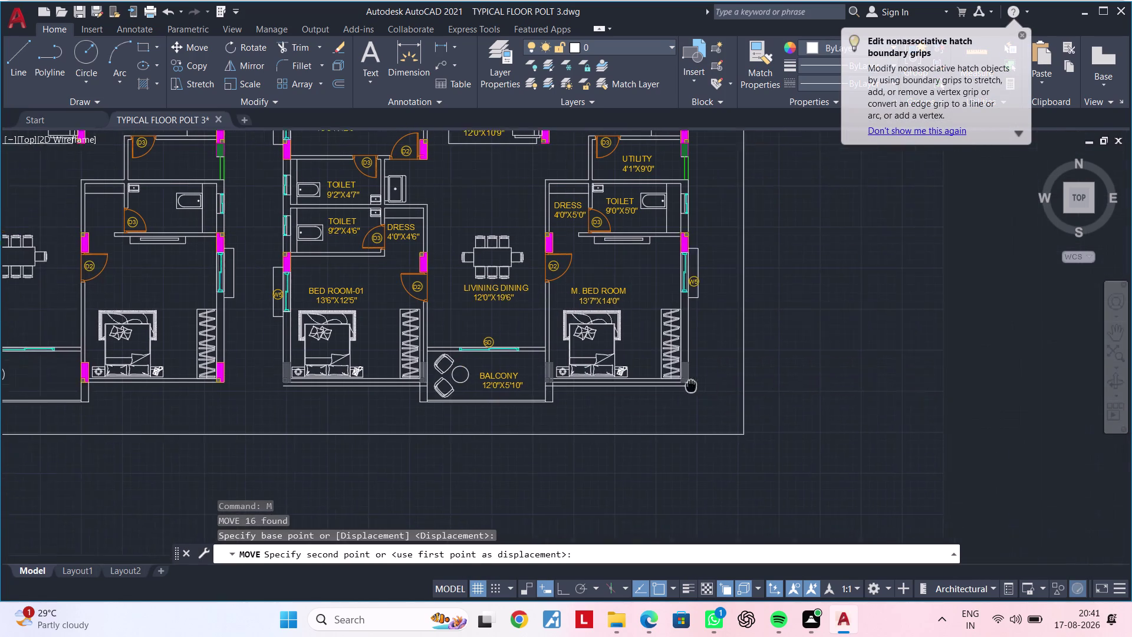
middle_drag(754, 389, 627, 385)
middle_drag(583, 476, 754, 422)
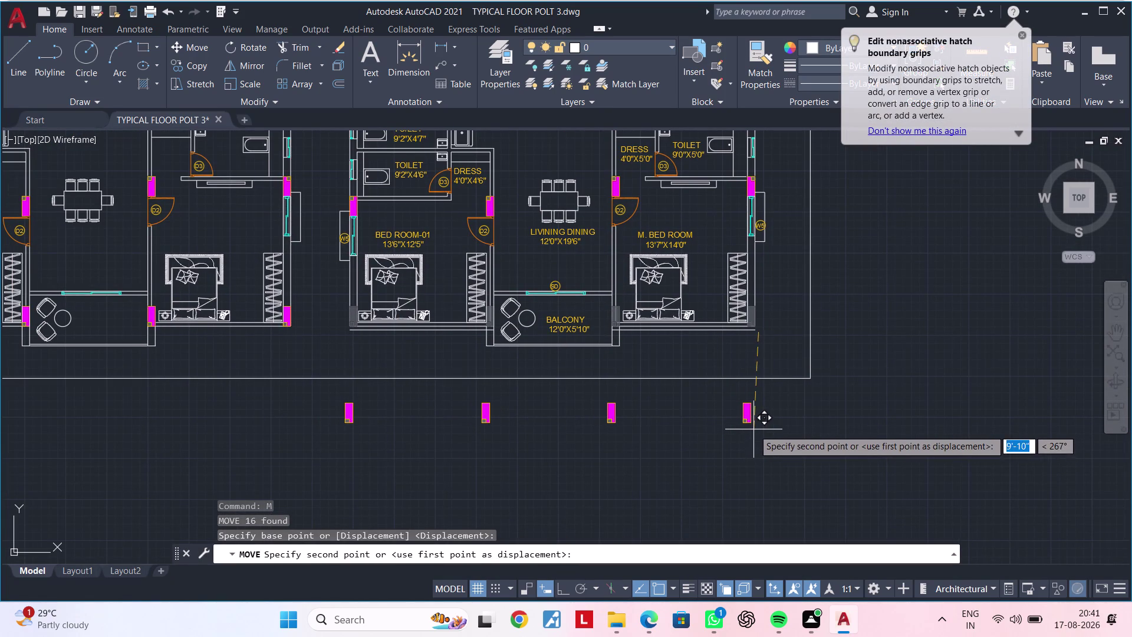
click(757, 430)
key(Escape)
key(Escape)
key(Escape)
key(Escape)
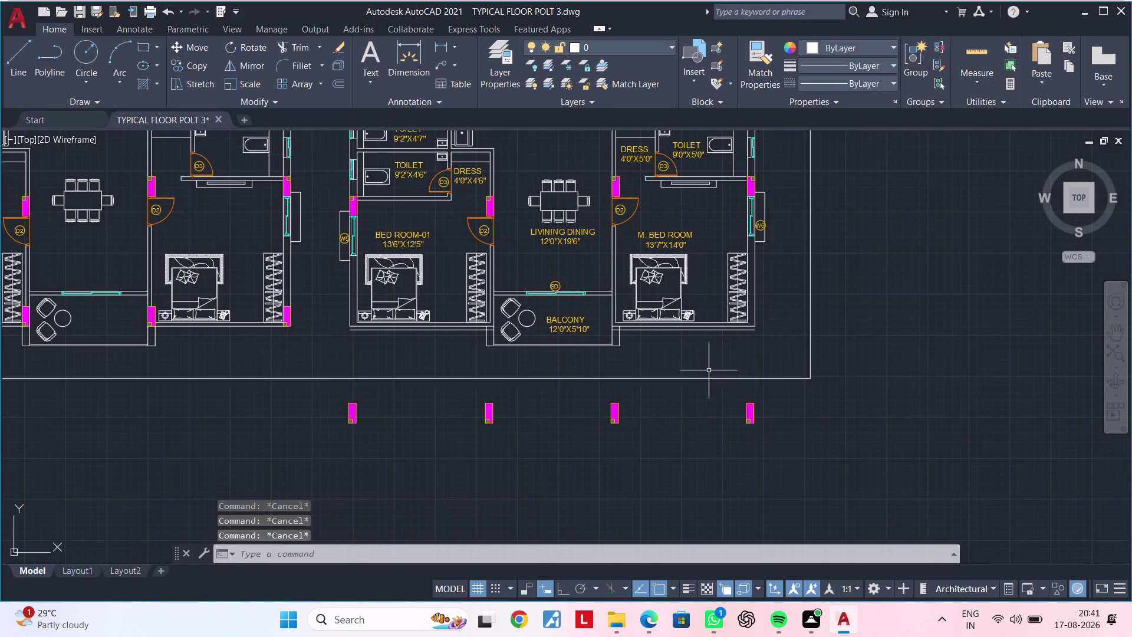
scroll(down, 3)
scroll(up, 3)
Delete the redundant wall line near the bedroom.
scroll(up, 3)
middle_drag(736, 363, 721, 391)
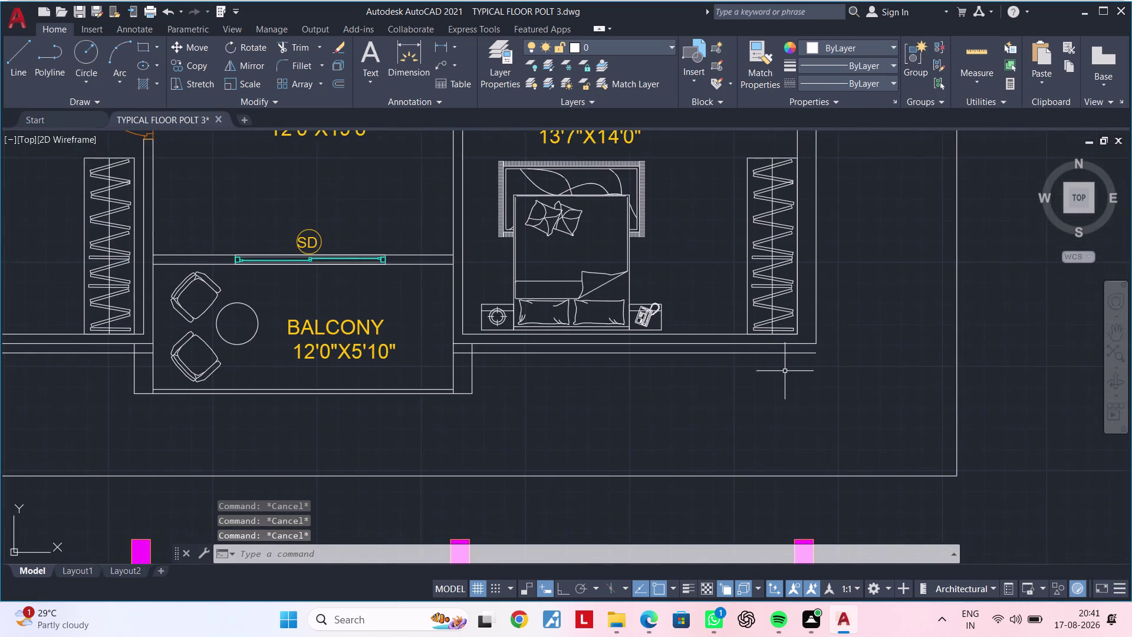
scroll(up, 3)
middle_drag(762, 373, 881, 387)
key(Escape)
key(Escape)
key(Escape)
key(Escape)
key(Escape)
key(Escape)
key(Escape)
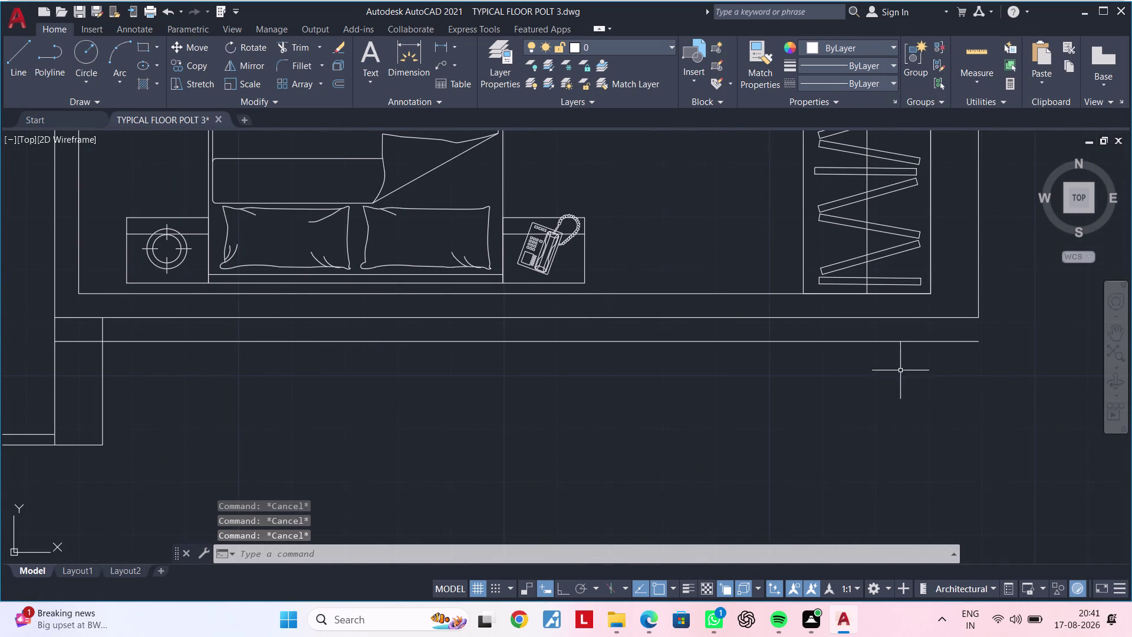
key(Escape)
text(TR)
key(space)
key(Escape)
key(Escape)
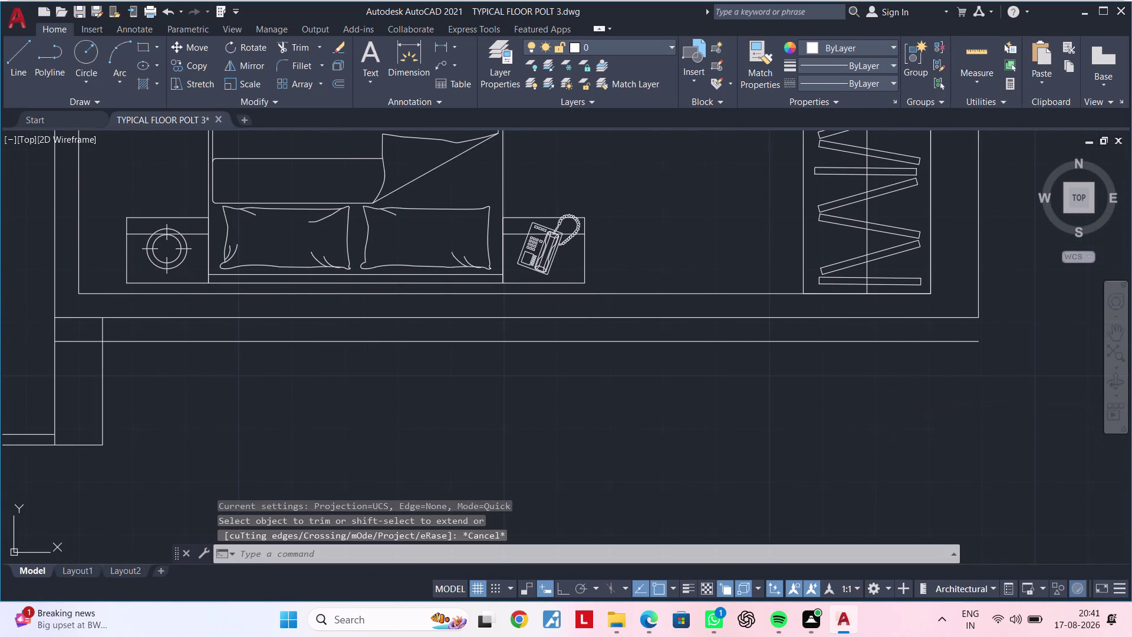
click(899, 317)
key(Delete)
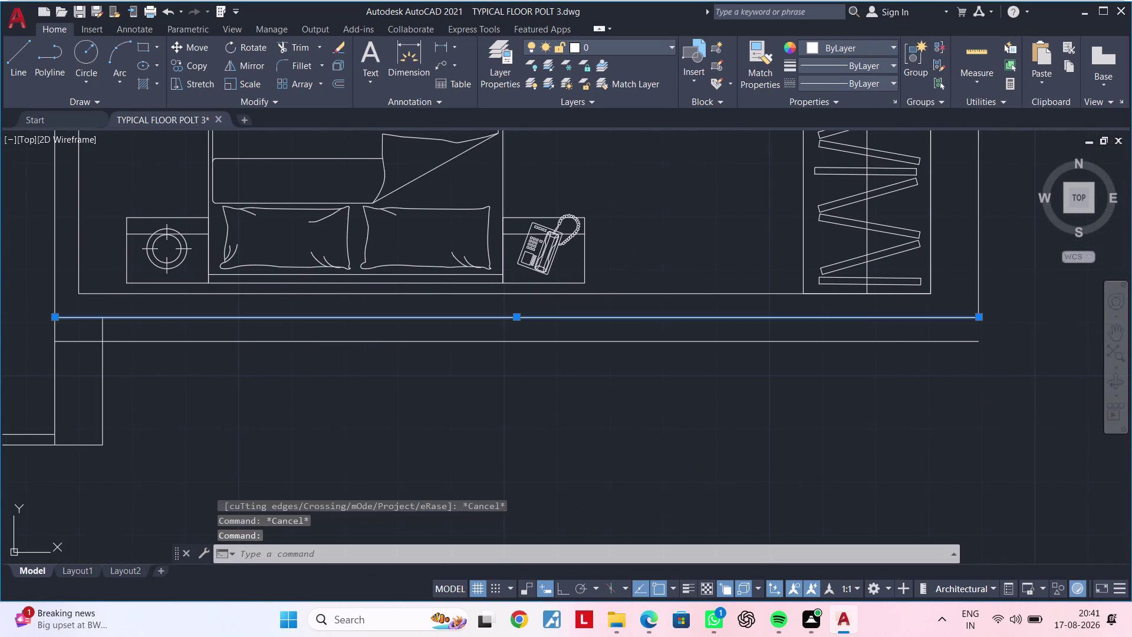
Delete a second extra line in the balcony area.
scroll(down, 3)
middle_drag(731, 383, 1042, 361)
scroll(down, 3)
middle_drag(877, 400, 1056, 381)
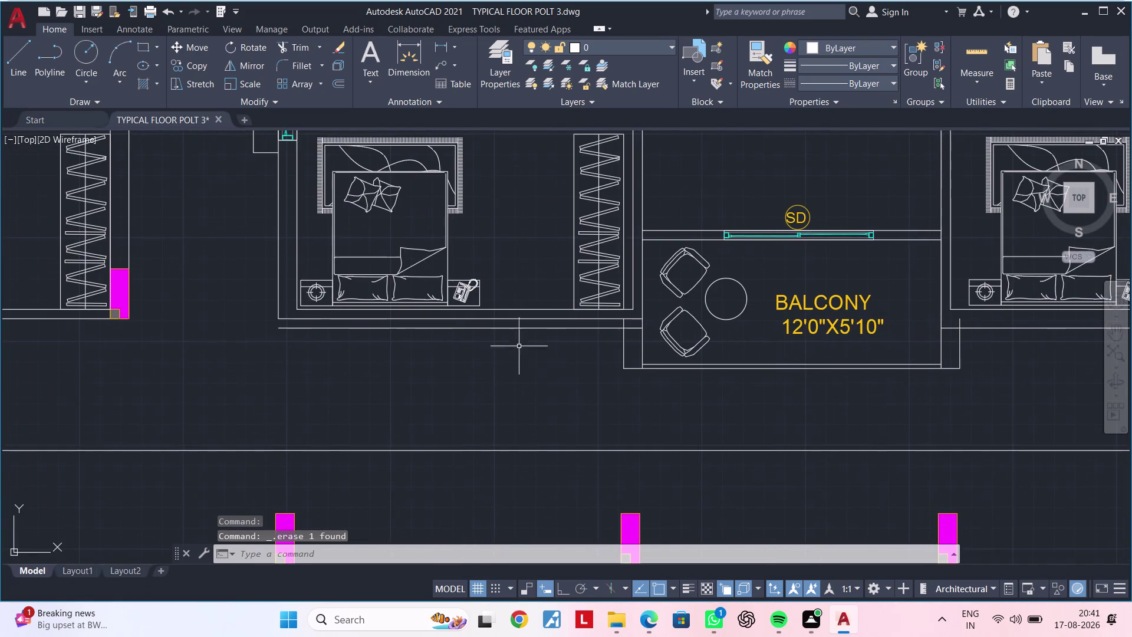
scroll(up, 3)
click(602, 293)
key(Delete)
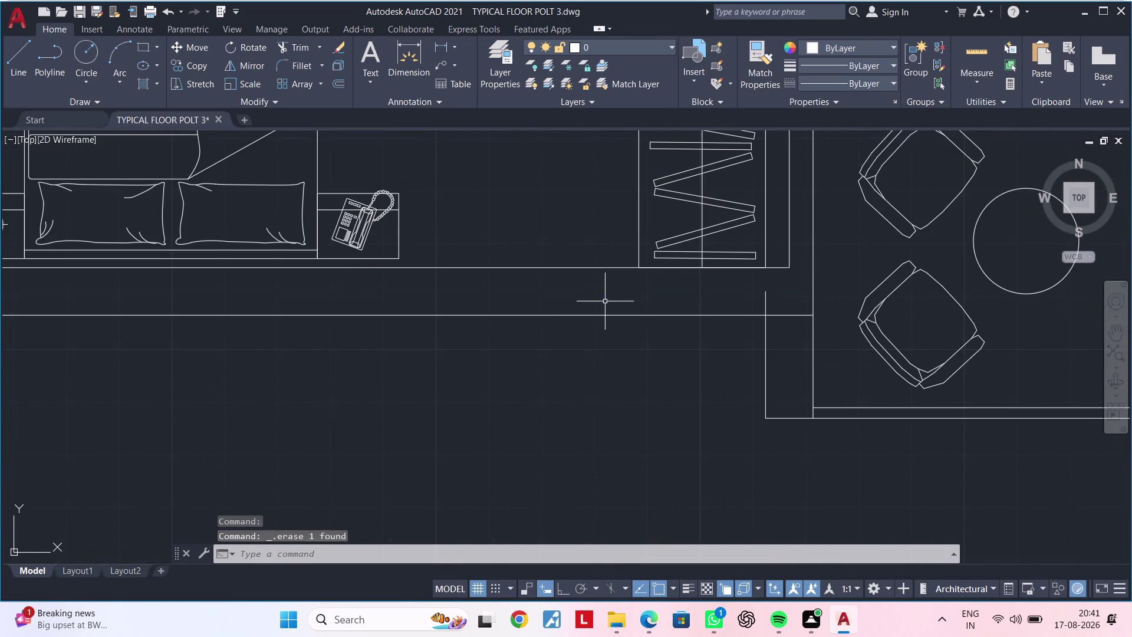
scroll(down, 3)
middle_drag(616, 319, 653, 306)
middle_drag(580, 335, 563, 345)
key(Escape)
key(Escape)
Extend the offset wall lines on both sides to reach the balcony walls.
text(E)
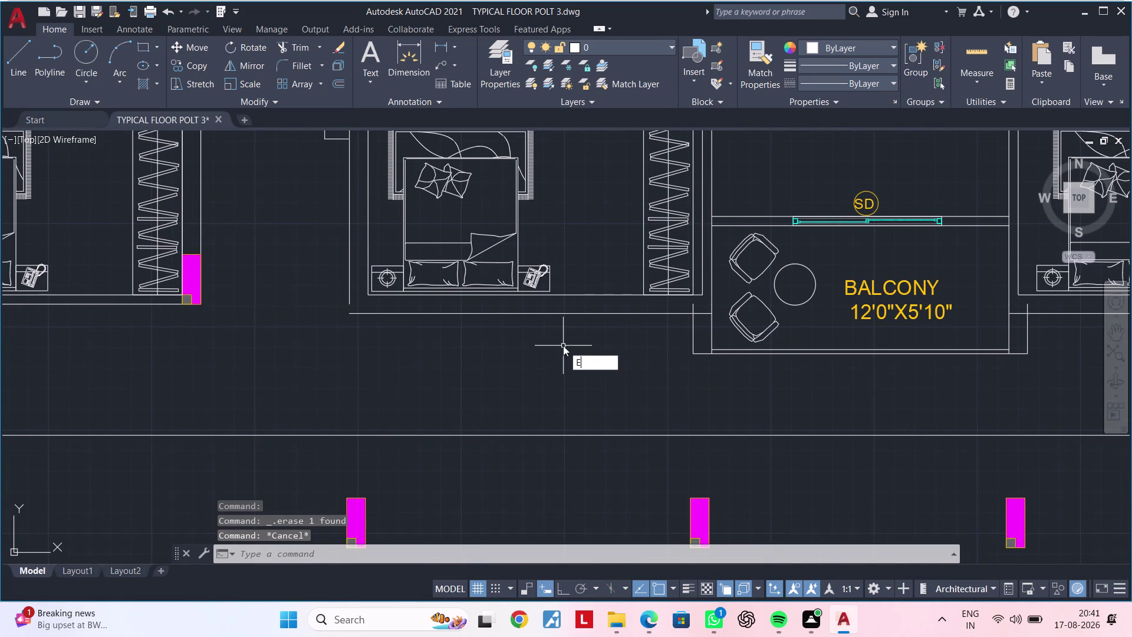
text(X)
key(space)
click(350, 296)
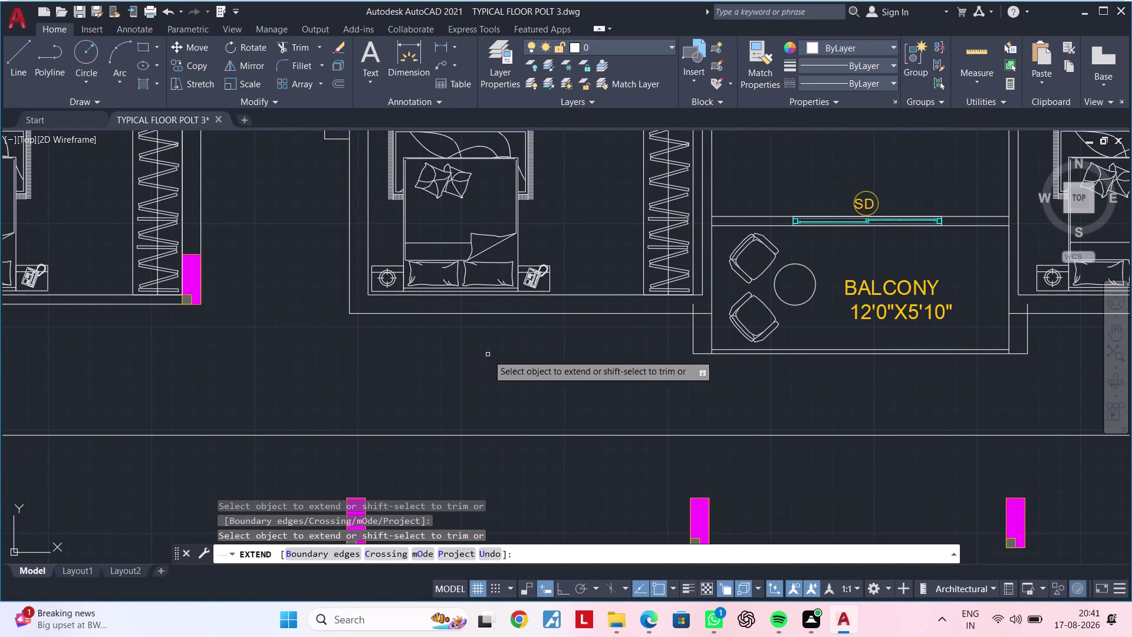
middle_drag(527, 356, 373, 357)
middle_drag(514, 337, 315, 340)
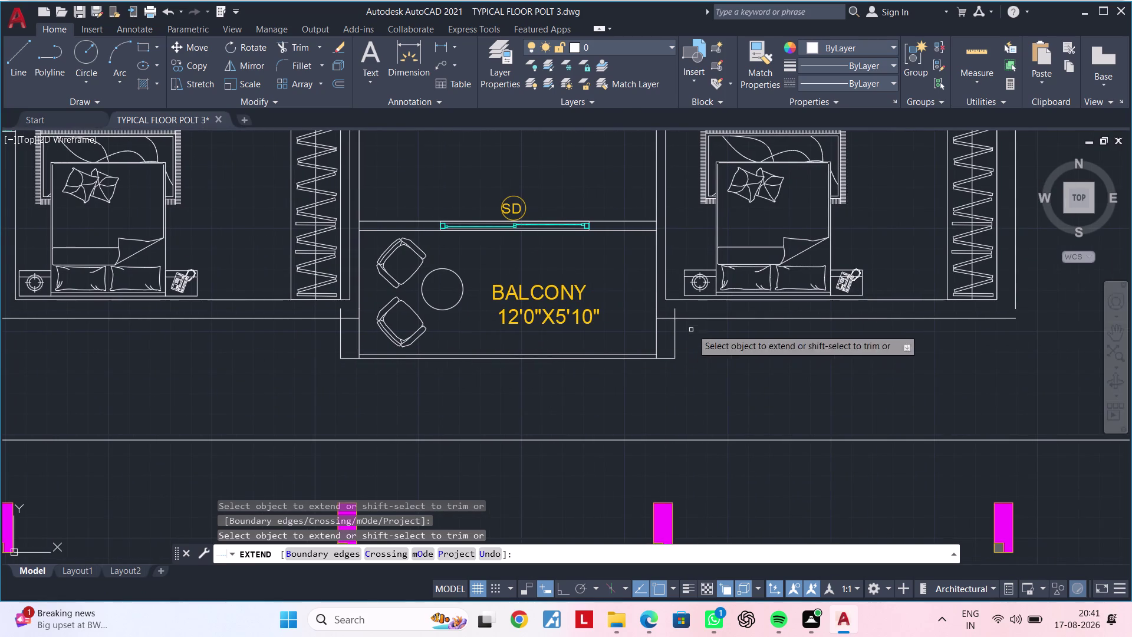
click(1016, 300)
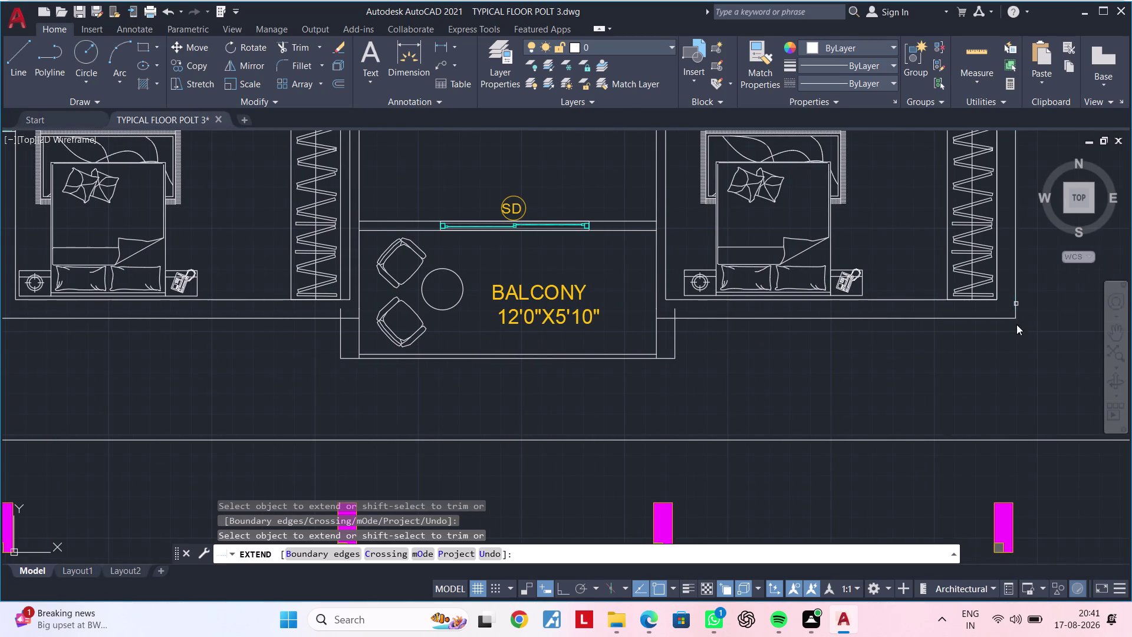
key(Escape)
key(Escape)
middle_drag(951, 372, 1004, 367)
key(Escape)
key(Escape)
Trim the overshooting wall line ends on both sides of the balcony.
text(TR)
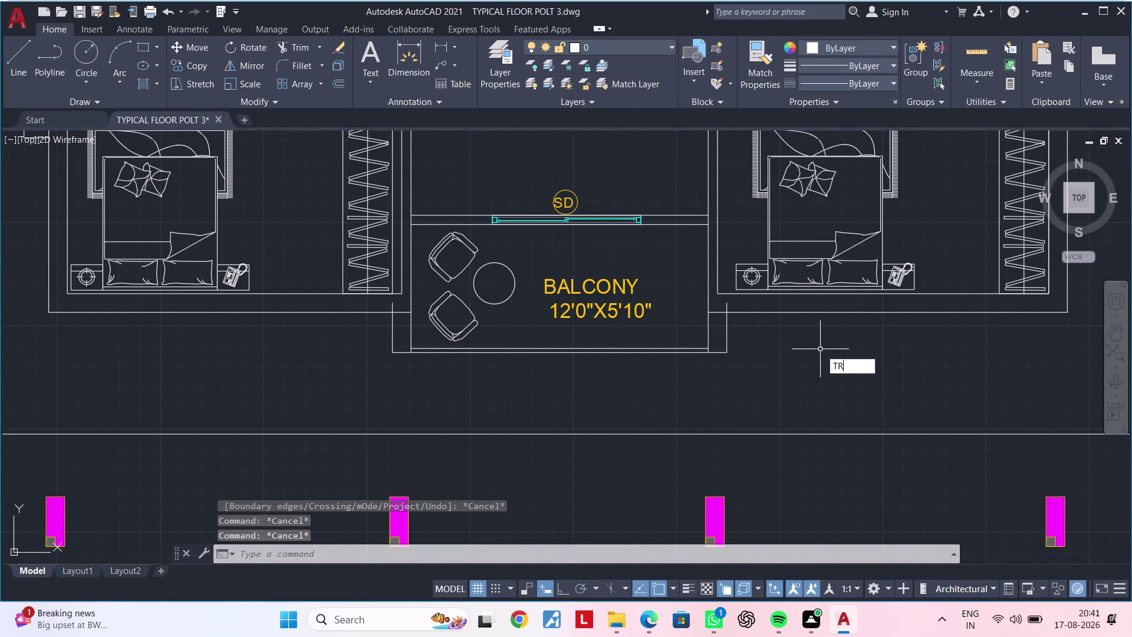
key(space)
scroll(up, 3)
click(718, 308)
click(703, 314)
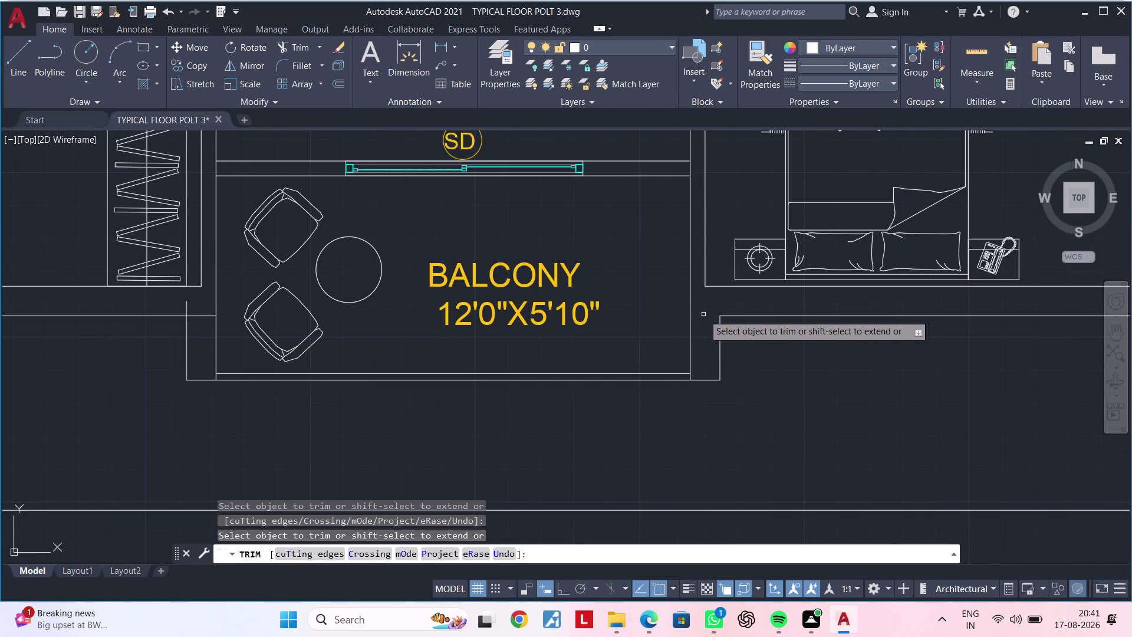
middle_drag(704, 316, 872, 284)
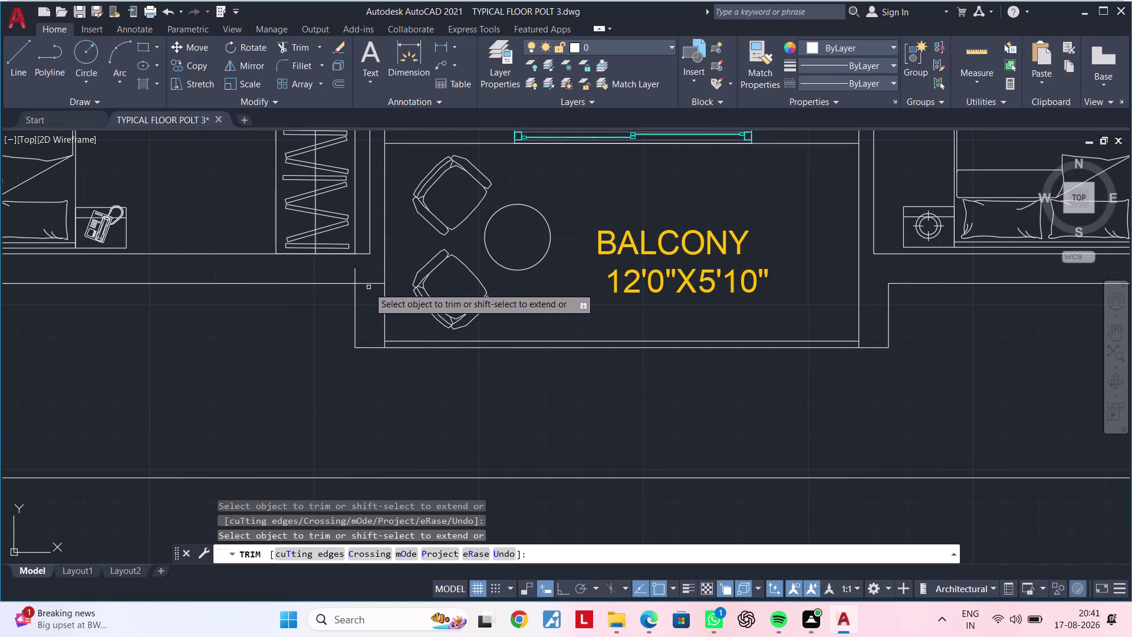
click(370, 283)
click(355, 276)
key(Escape)
key(Escape)
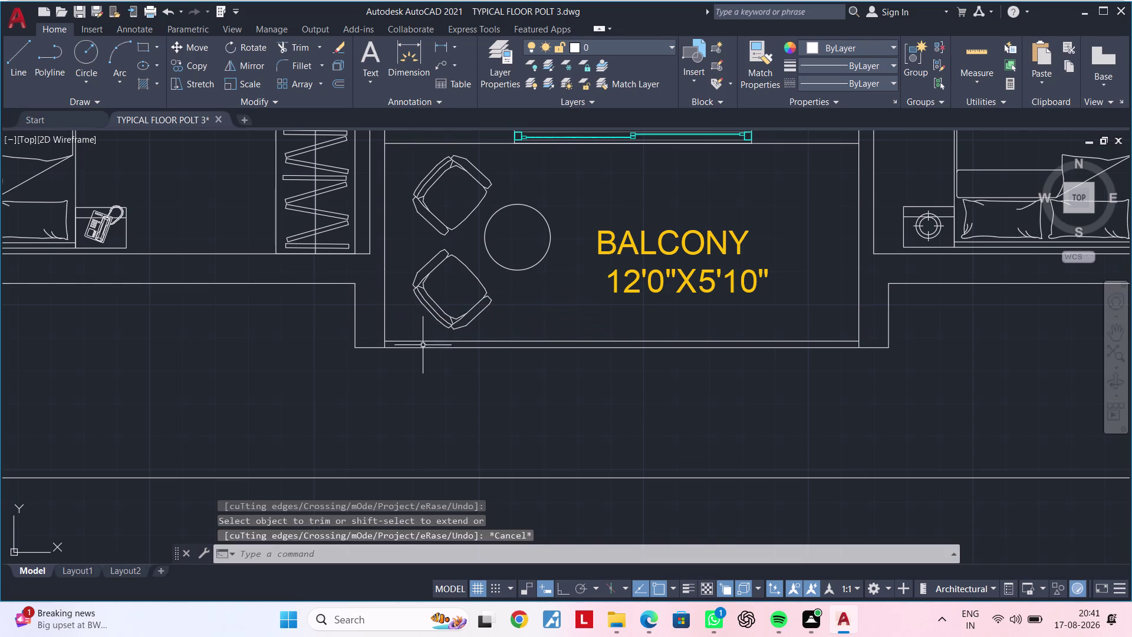
middle_drag(436, 358, 430, 375)
scroll(down, 3)
key(Escape)
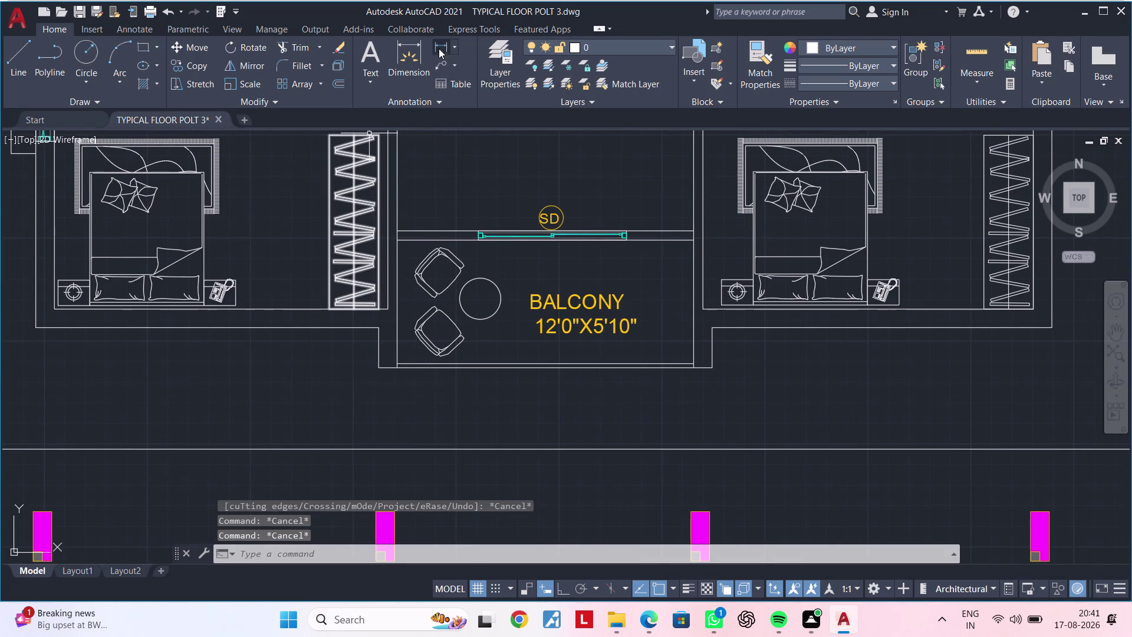
click(439, 47)
scroll(up, 3)
Abandon the unfinished linear dimension and centre the view on the lower balcony.
click(363, 316)
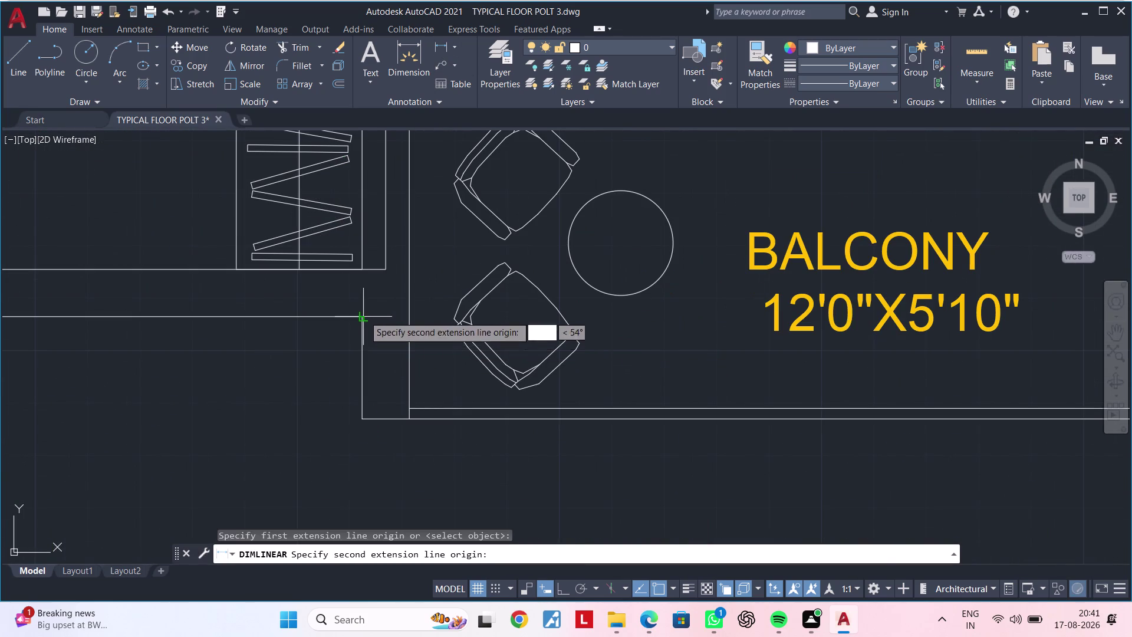
click(363, 419)
scroll(down, 3)
middle_drag(336, 419, 320, 418)
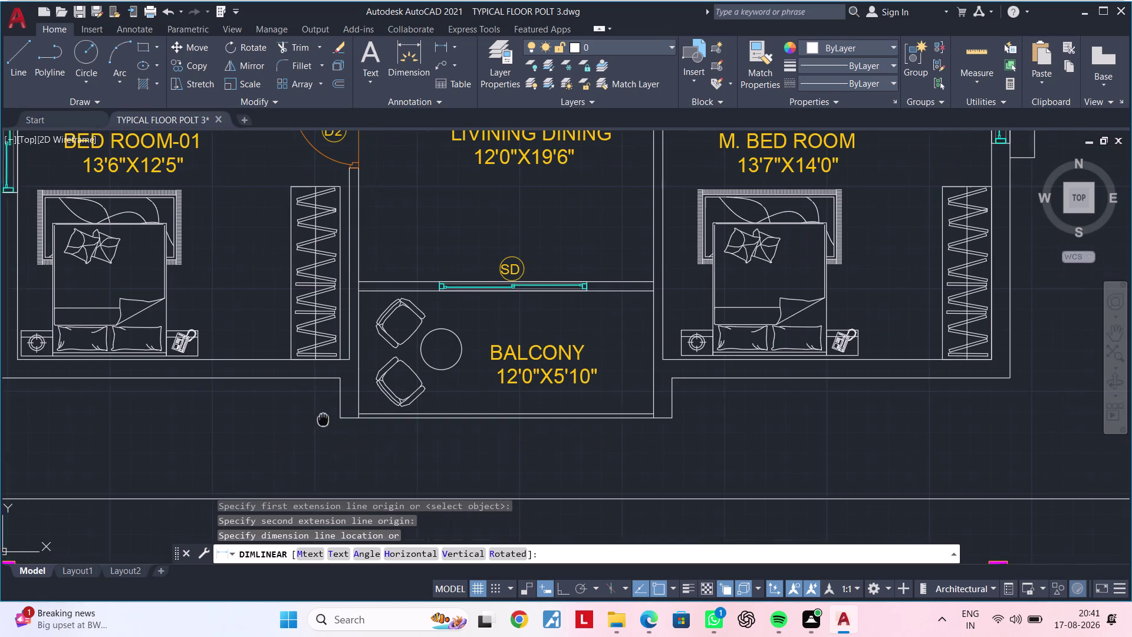
middle_drag(321, 418, 297, 418)
key(Escape)
key(Escape)
key(Escape)
middle_drag(321, 431, 265, 384)
key(Escape)
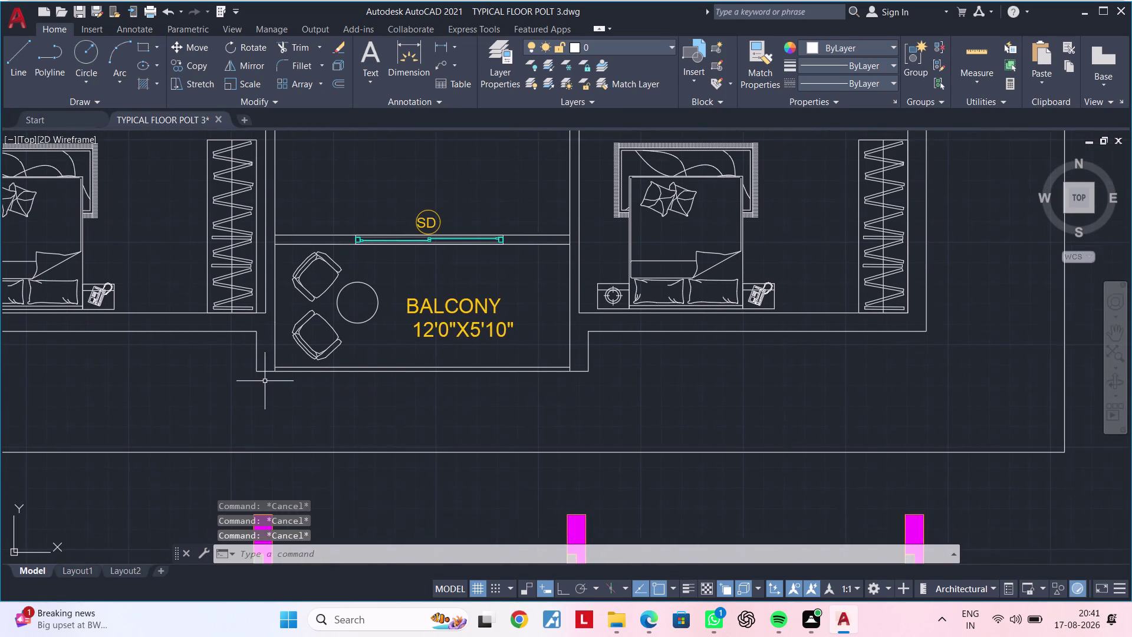
middle_drag(261, 383, 360, 383)
key(Escape)
scroll(up, 3)
middle_drag(438, 415, 340, 401)
key(Escape)
key(Escape)
scroll(down, 3)
middle_drag(359, 418, 356, 424)
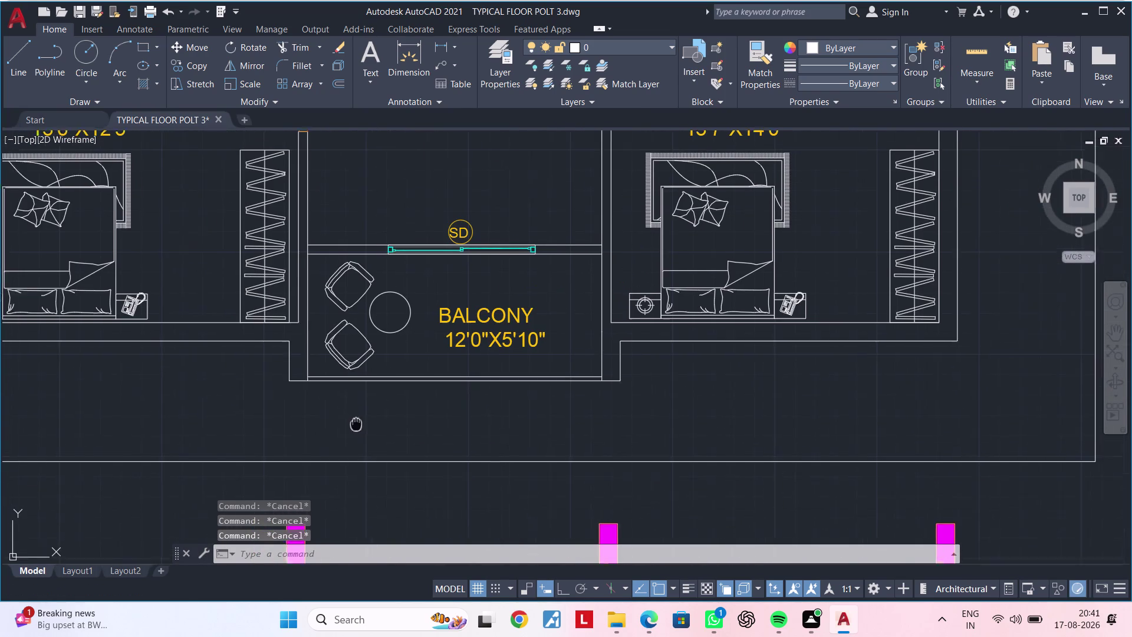
middle_drag(356, 424, 333, 447)
key(Escape)
key(Escape)
Delete the balcony's old bottom wall line.
drag(394, 390, 394, 404)
click(384, 440)
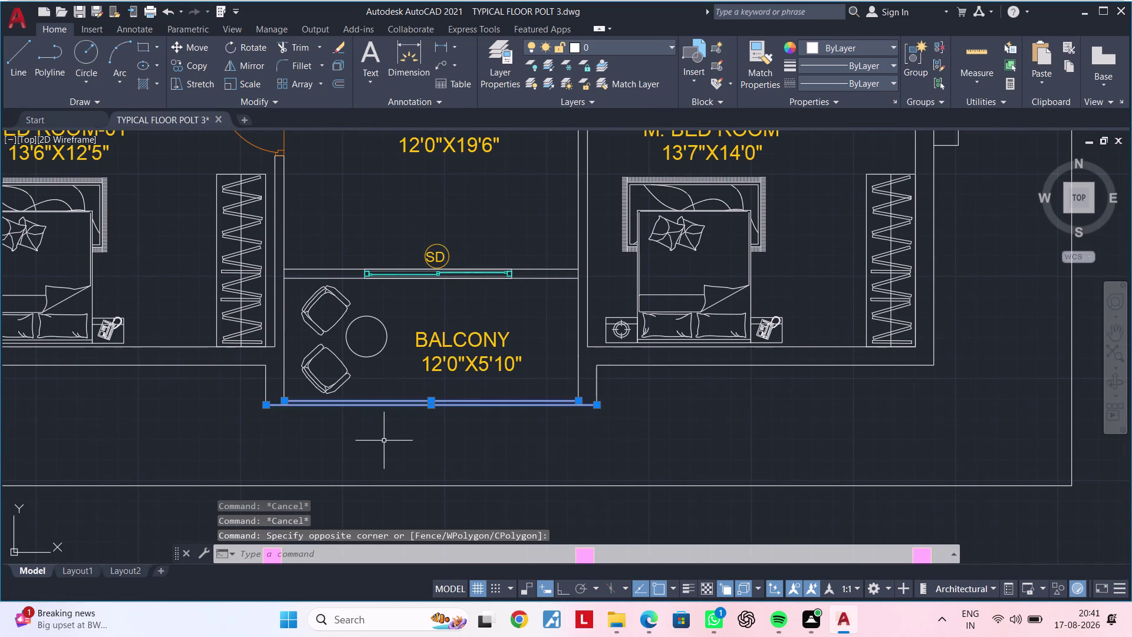
key(Delete)
middle_drag(347, 431, 391, 372)
key(Escape)
key(Escape)
key(Escape)
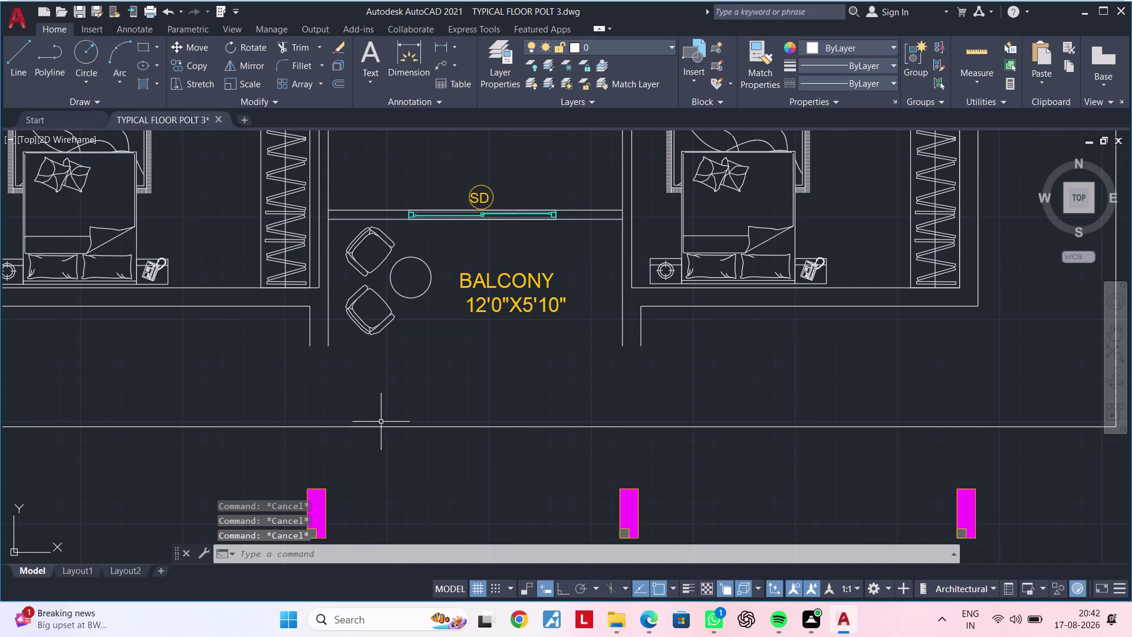
Offset the right flat's outer wall line 2' downward.
text(OF 2')
key(Return)
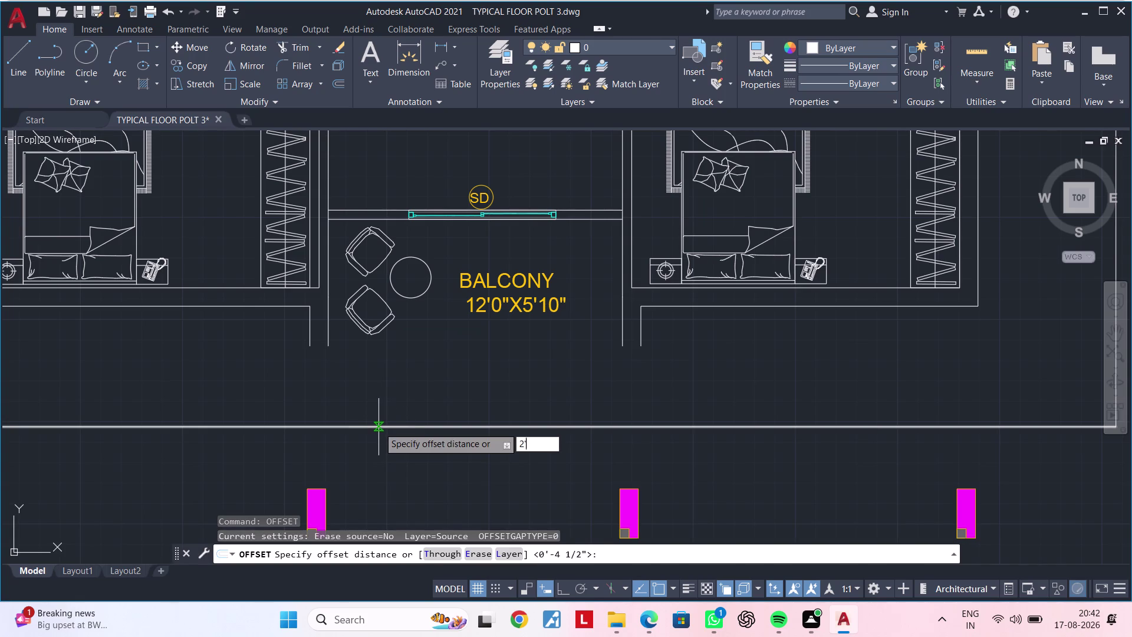
click(679, 307)
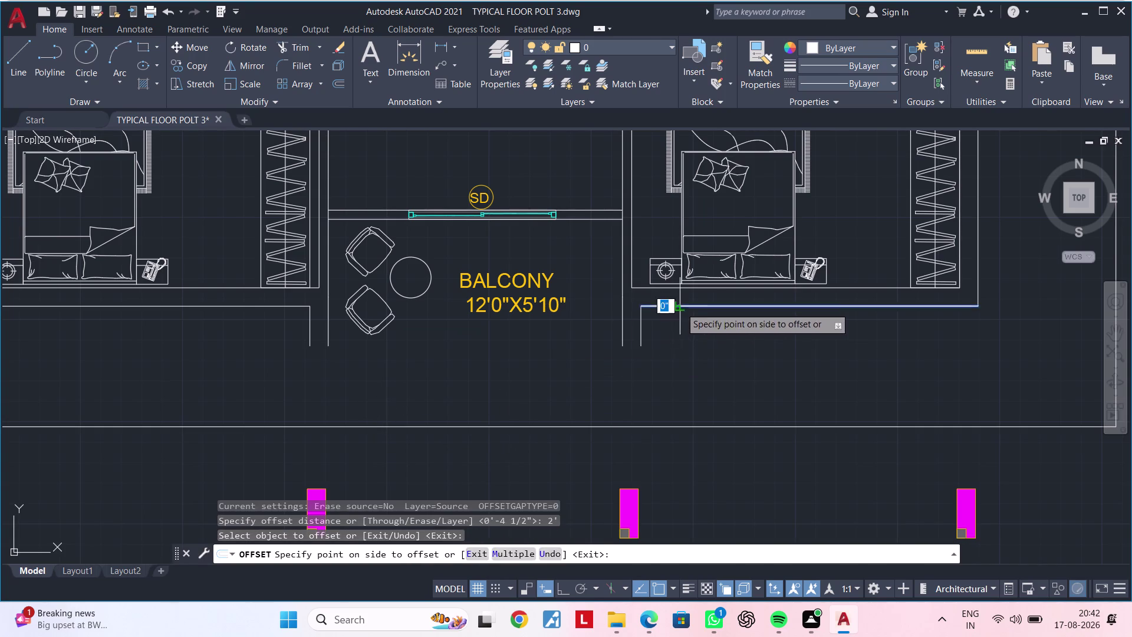
click(678, 390)
key(Escape)
key(Escape)
Stretch the new offset line's left end past the balcony.
key(e)
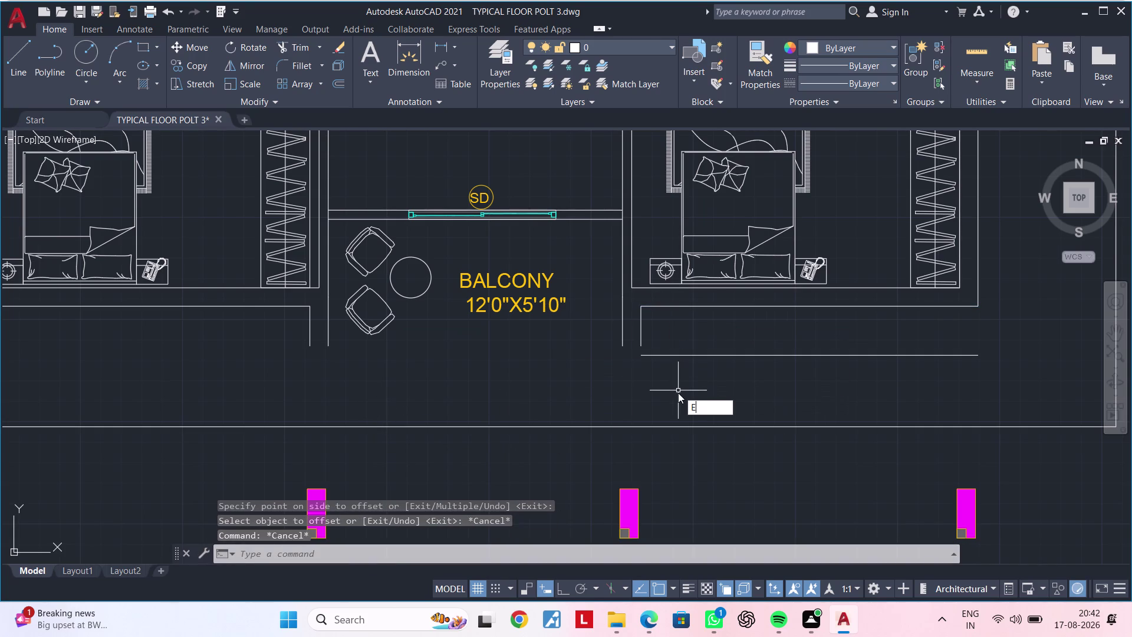
text(X)
key(space)
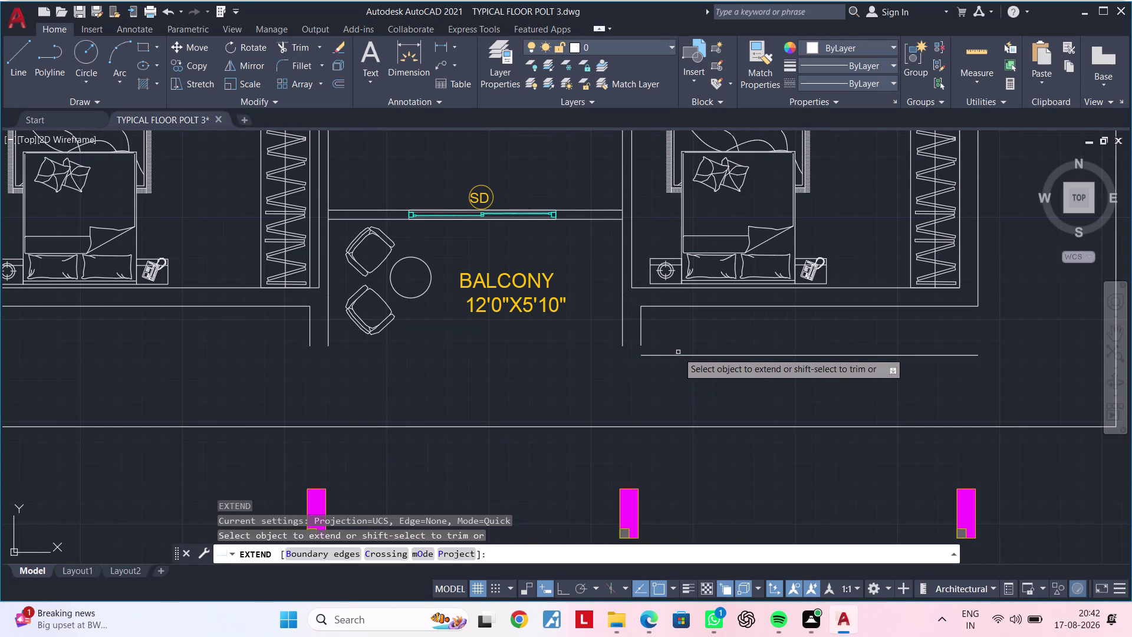
key(Escape)
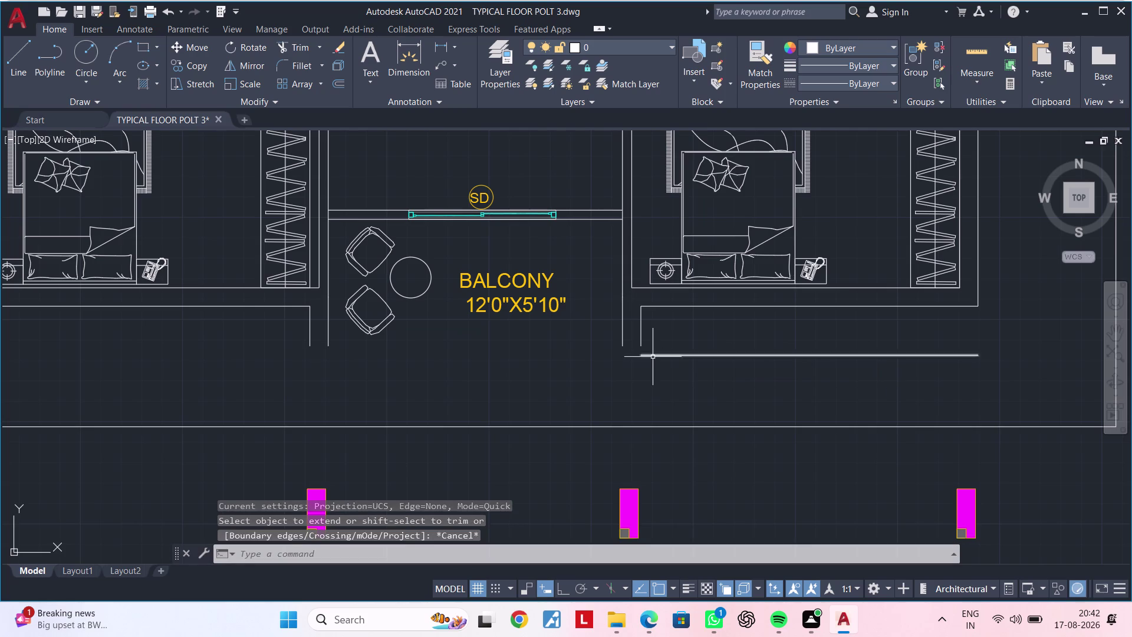
key(Escape)
click(646, 357)
click(644, 357)
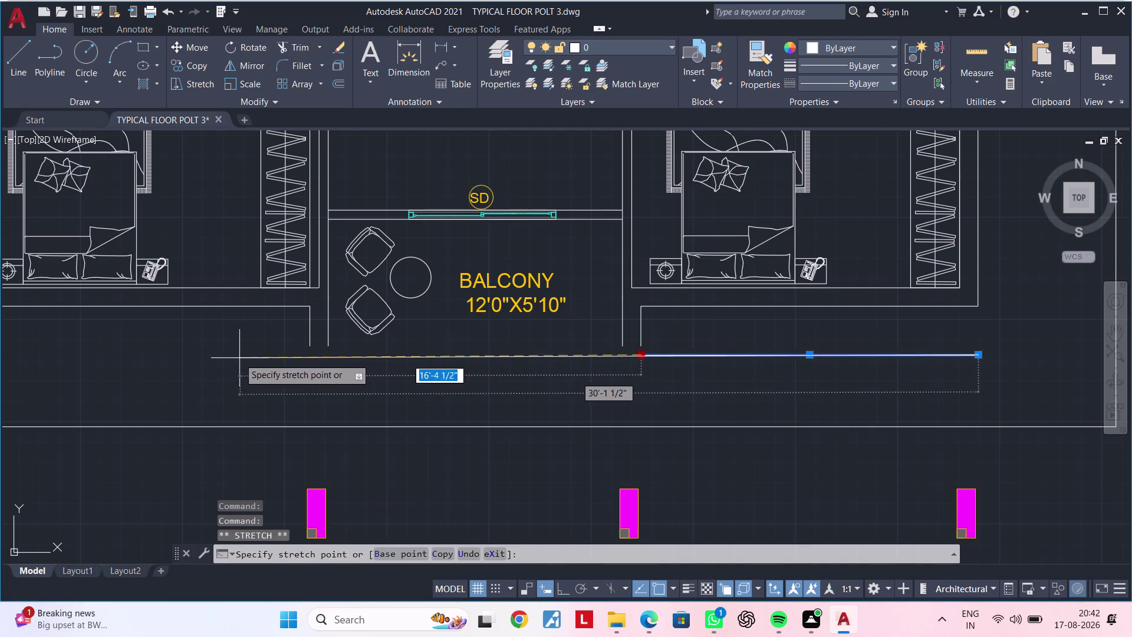
click(239, 357)
key(Escape)
key(Escape)
Extend the balcony's left and right side walls to the new edge line.
key(e)
key(x)
key(space)
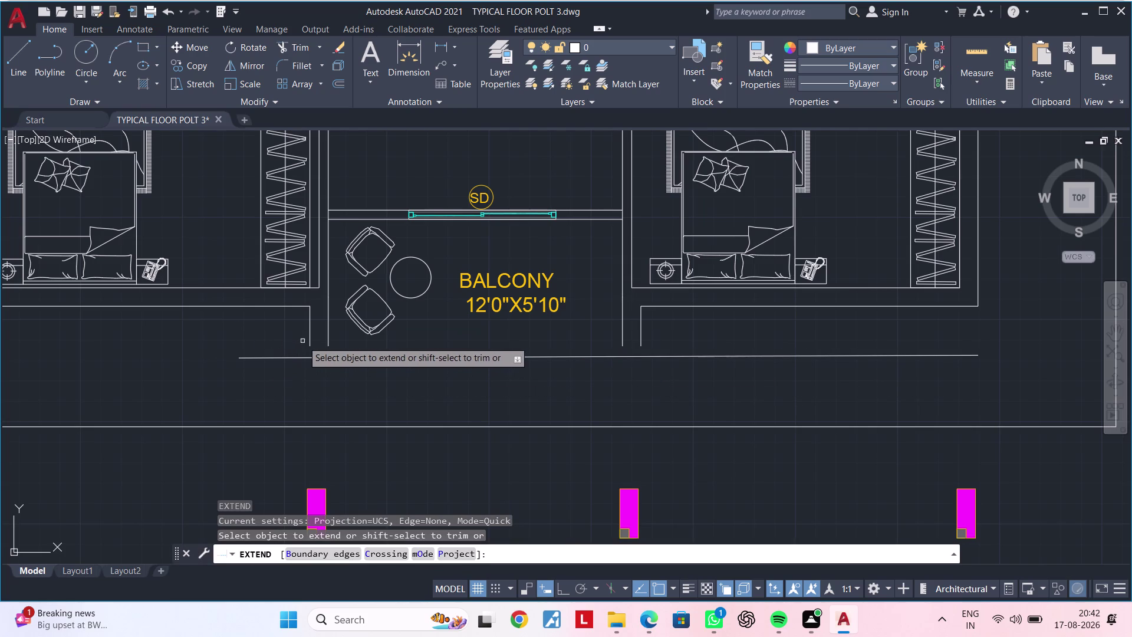
click(310, 339)
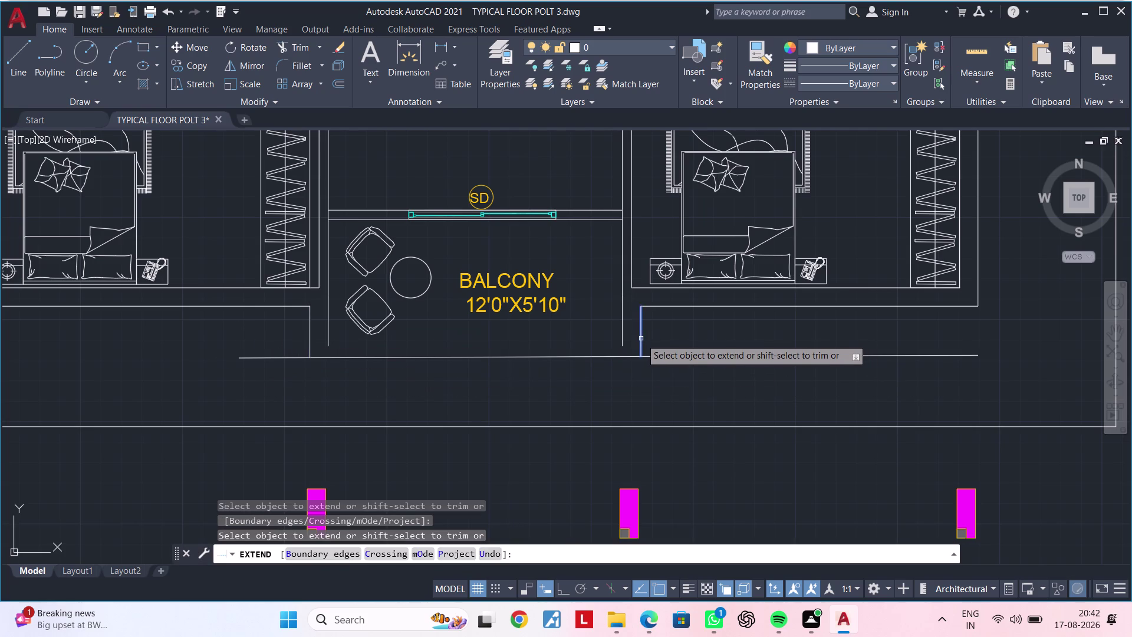
click(642, 338)
key(Escape)
key(Escape)
Trim the edge line's overhangs on both sides of the balcony.
text(TR)
key(space)
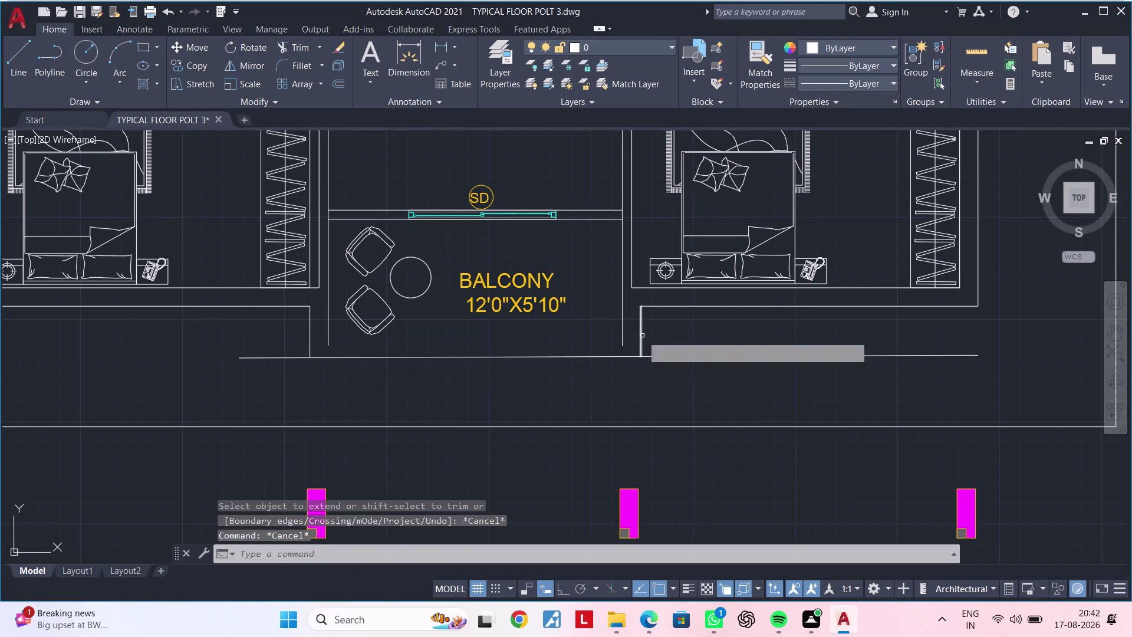
click(289, 358)
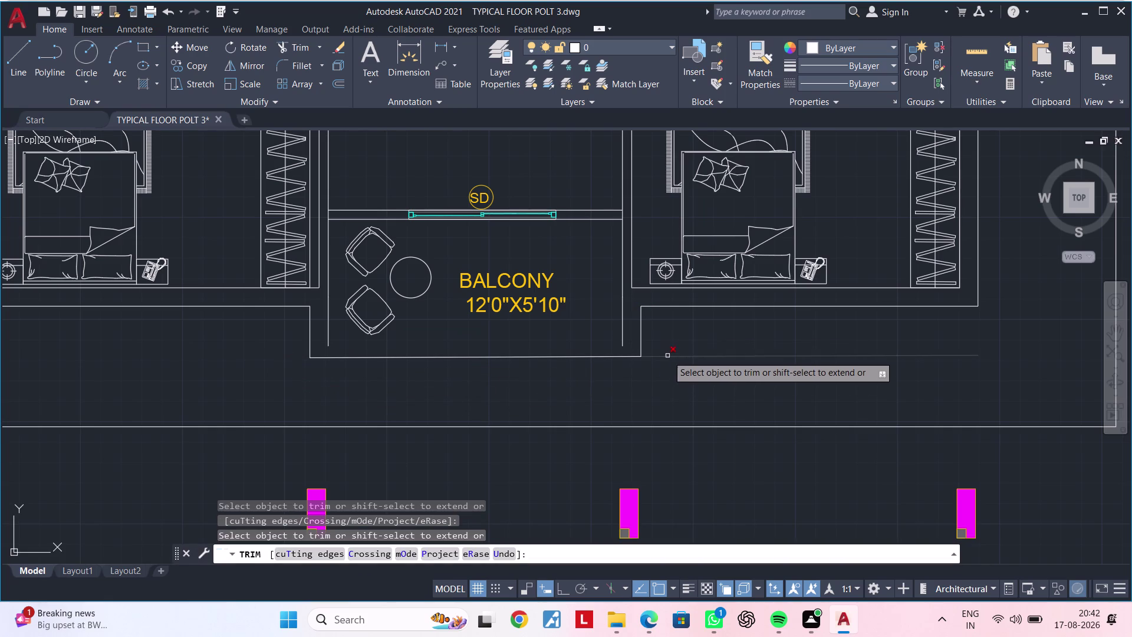
click(667, 355)
key(Escape)
key(Escape)
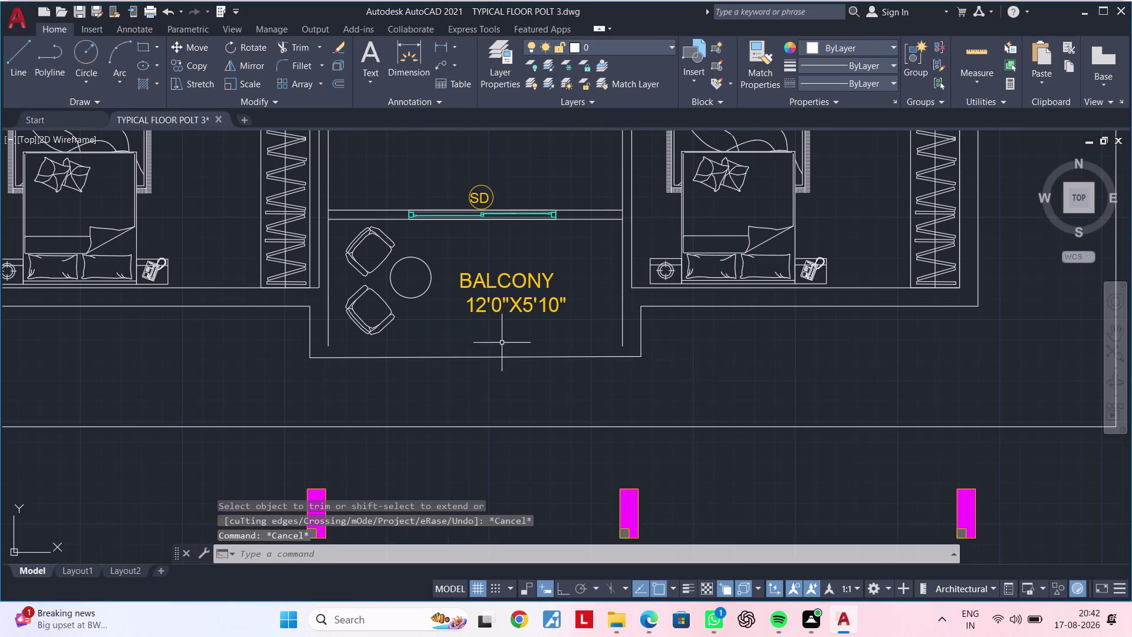
scroll(up, 3)
middle_drag(499, 346, 530, 318)
key(Escape)
Offset the balcony's outer edge line 2" inward.
key(Escape)
text(OF)
key(space)
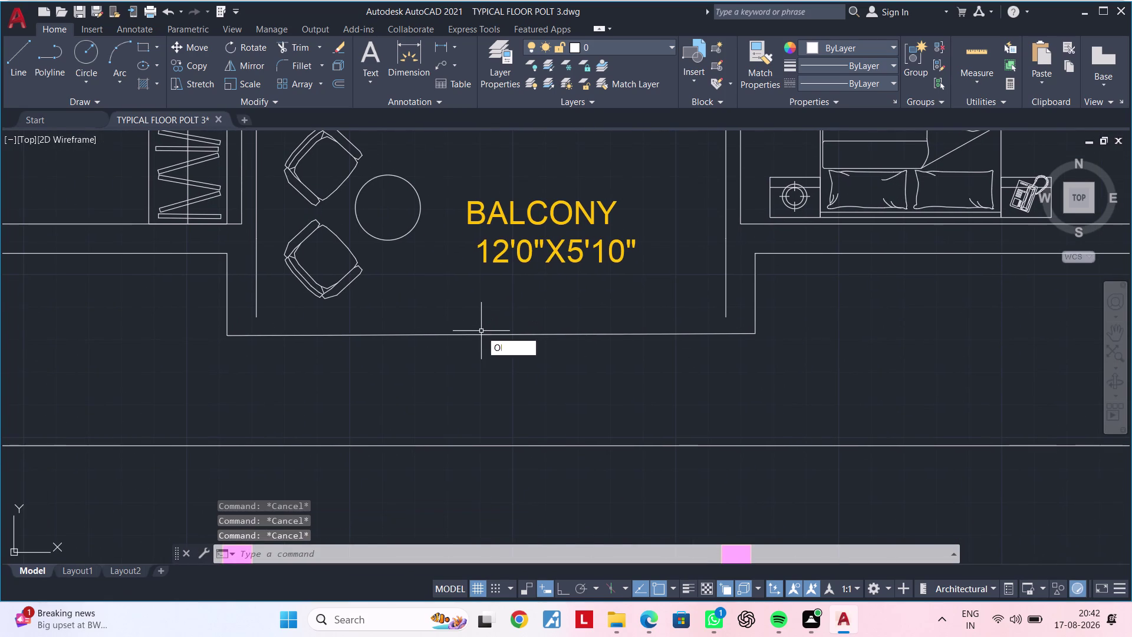
text(2")
key(Return)
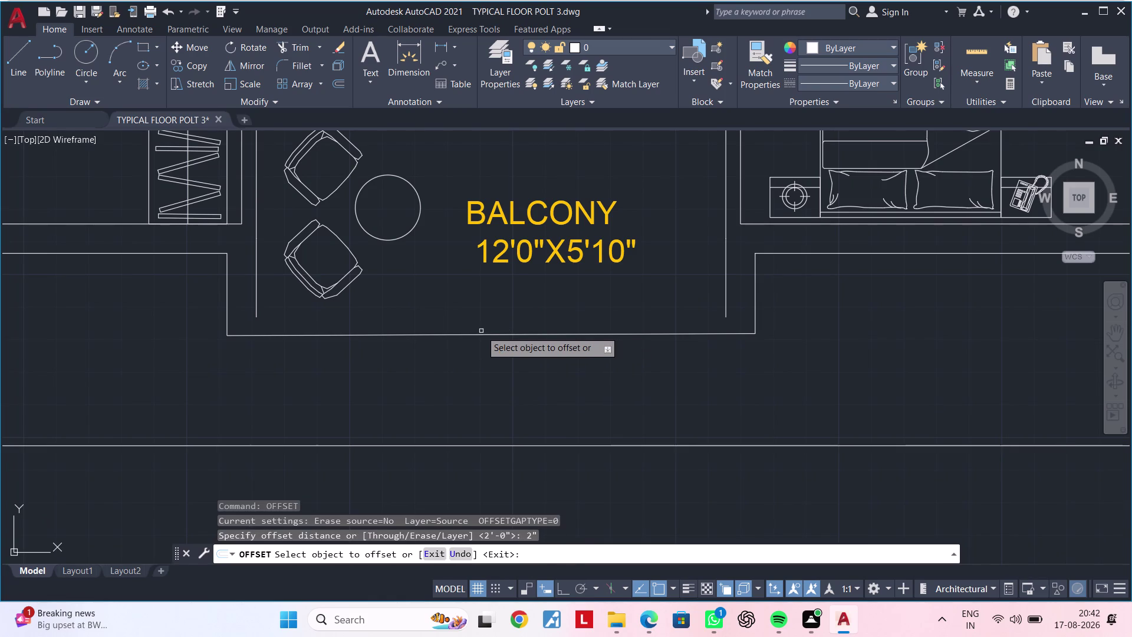
click(485, 334)
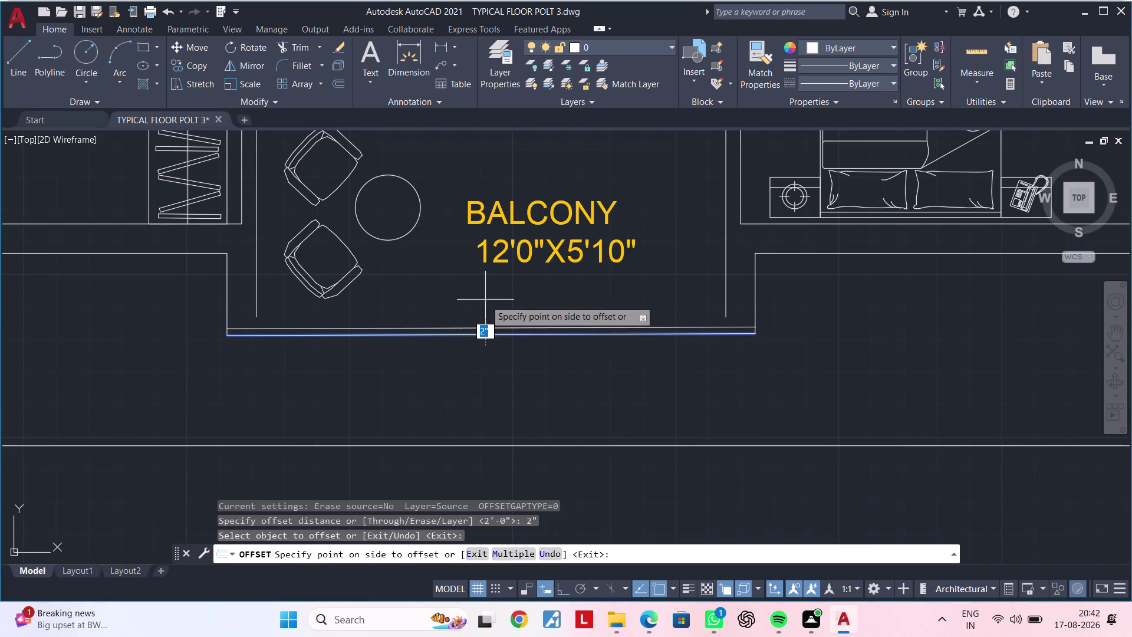
click(485, 300)
key(Escape)
key(Escape)
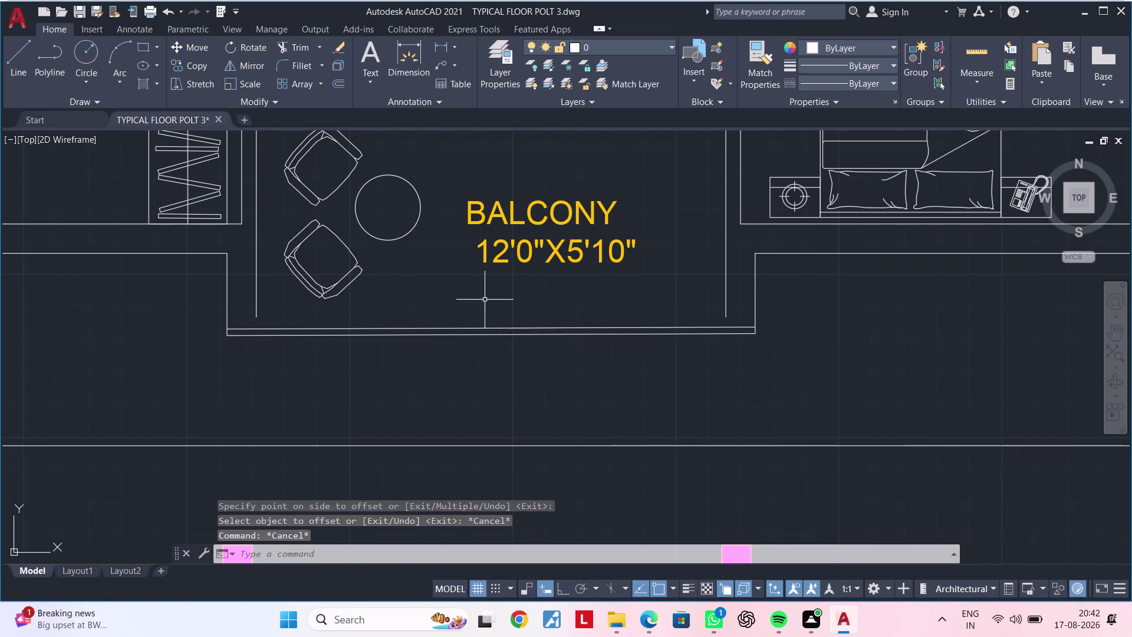
Extend the left and right inner side walls down to the new 2" line.
key(e)
key(x)
key(space)
click(255, 303)
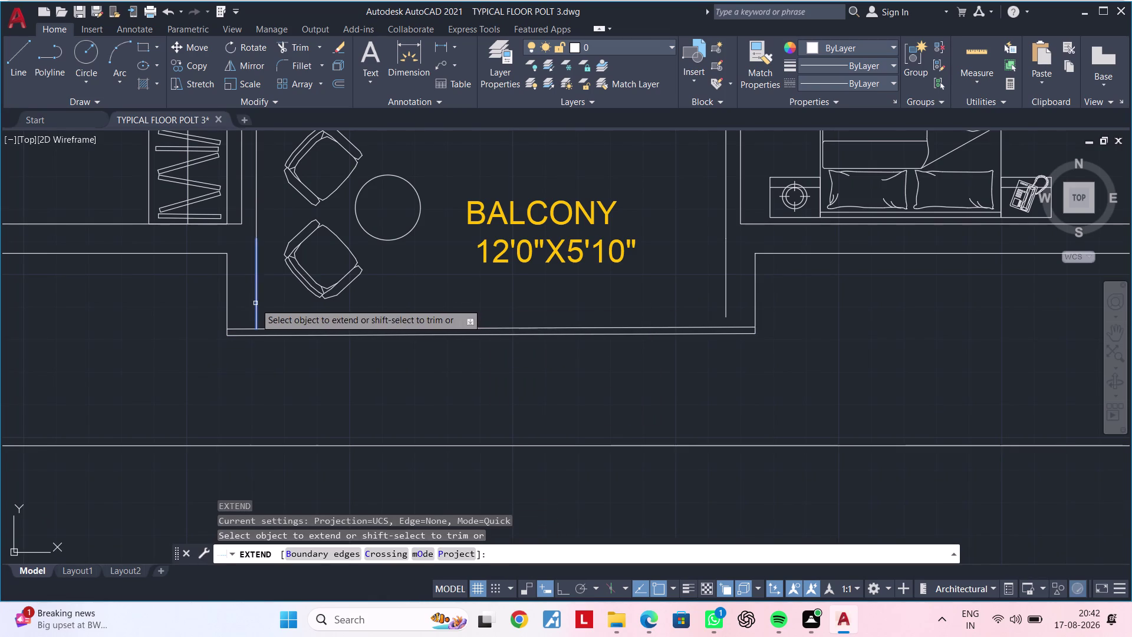
click(724, 299)
key(Escape)
key(Escape)
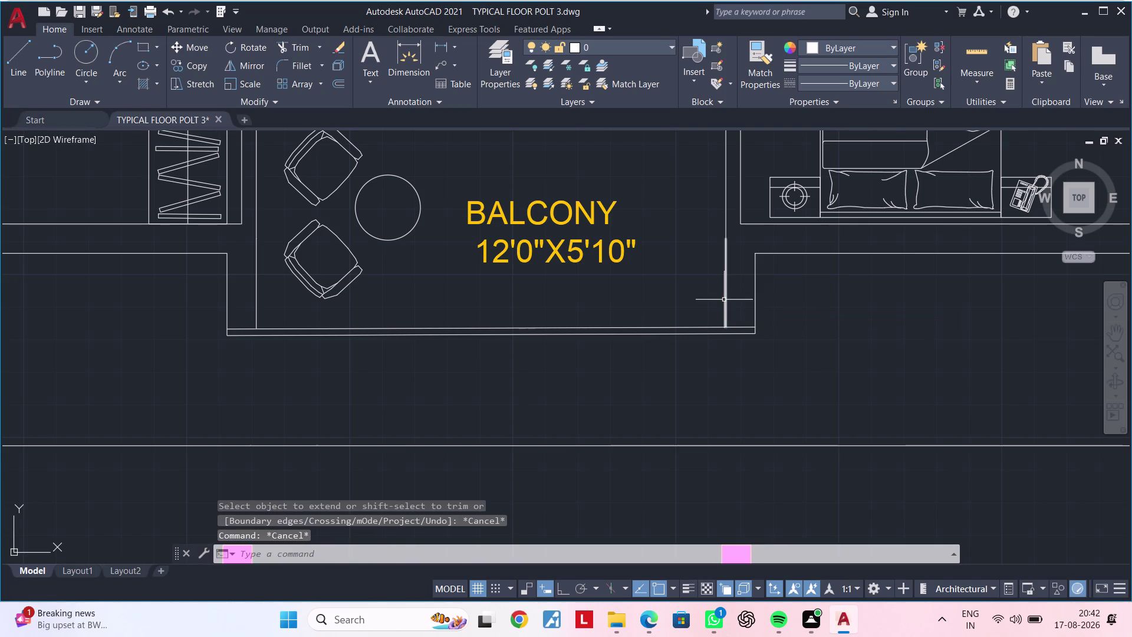
Trim the inner line's overhangs at both ends.
text(TR)
key(space)
click(740, 329)
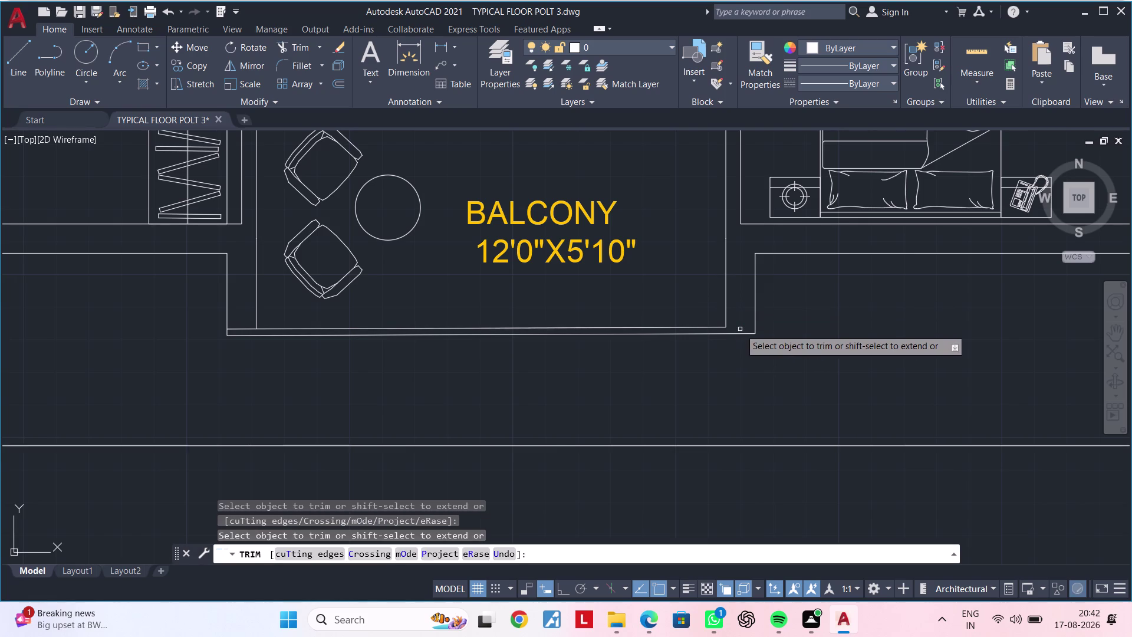
click(246, 327)
key(Escape)
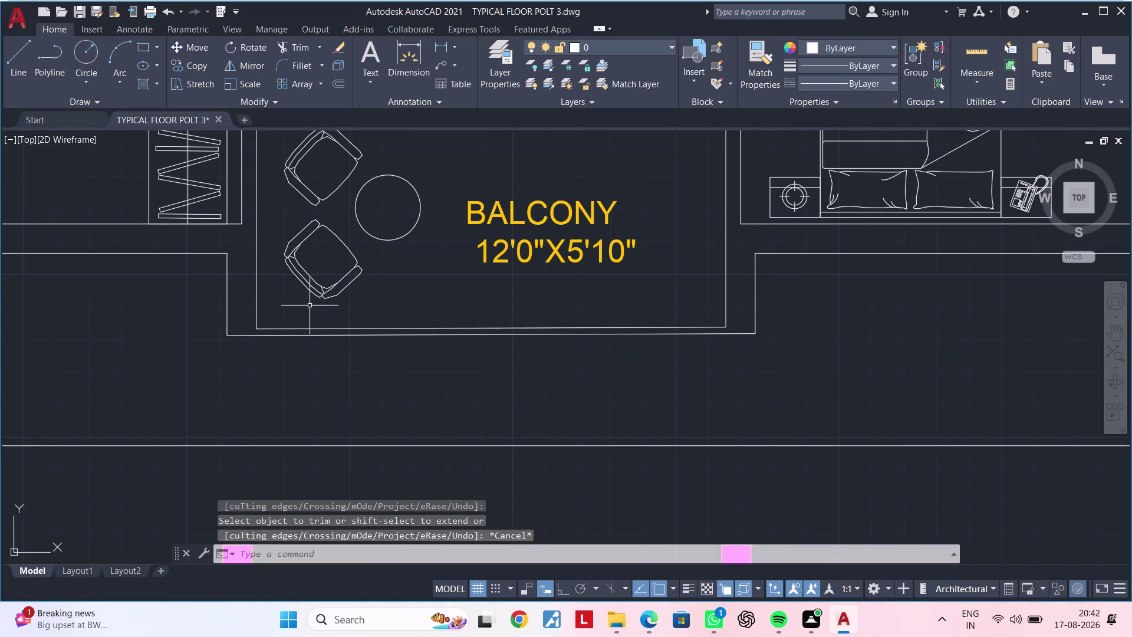
key(Escape)
scroll(down, 3)
middle_drag(432, 302, 418, 323)
Window-select the sliding door and wall lines above the balcony.
key(Escape)
scroll(up, 3)
middle_drag(524, 261, 512, 279)
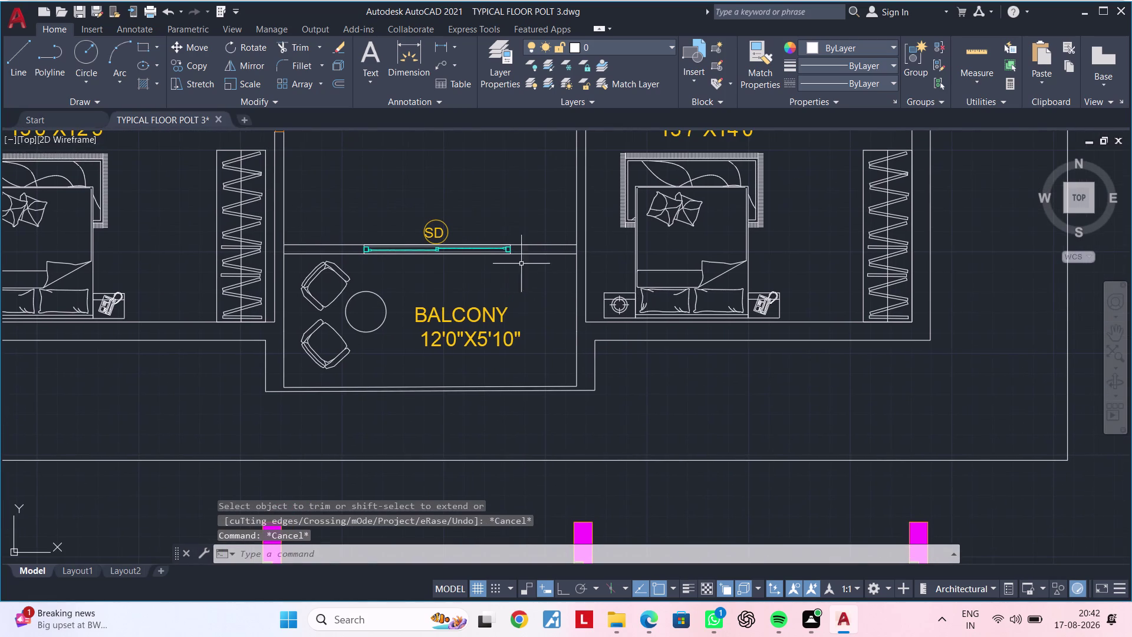
click(539, 225)
click(512, 271)
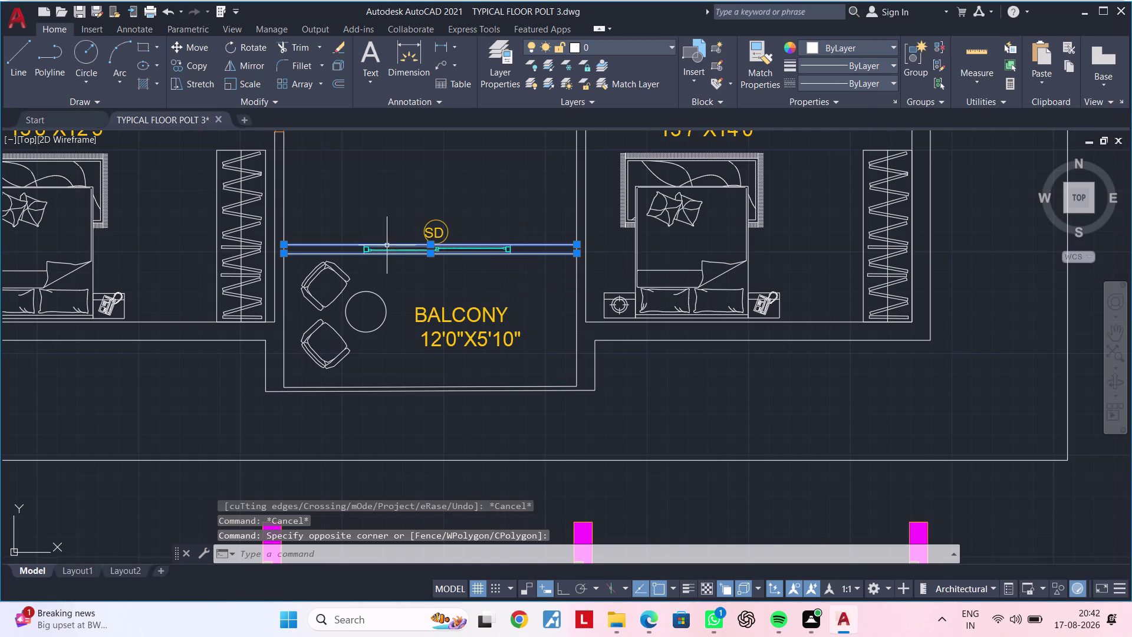
scroll(up, 3)
click(276, 222)
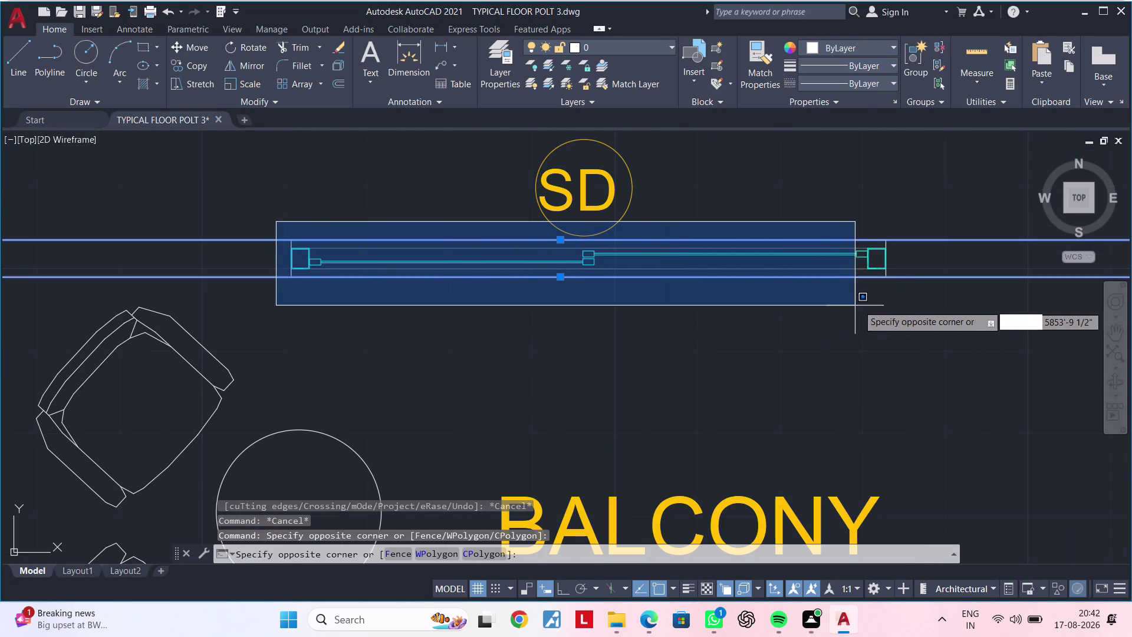
click(913, 305)
scroll(down, 3)
middle_drag(916, 322, 688, 242)
scroll(down, 3)
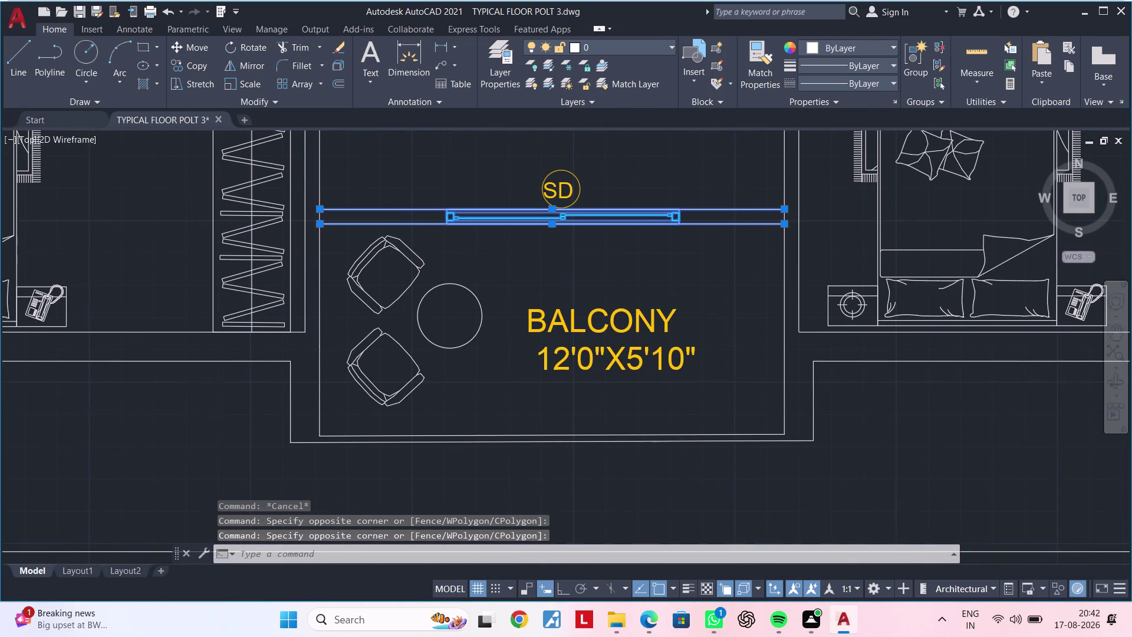
middle_drag(730, 314, 707, 336)
Dimension the balcony's right side from outer corner to upper wall (5'-5 1/4").
click(441, 47)
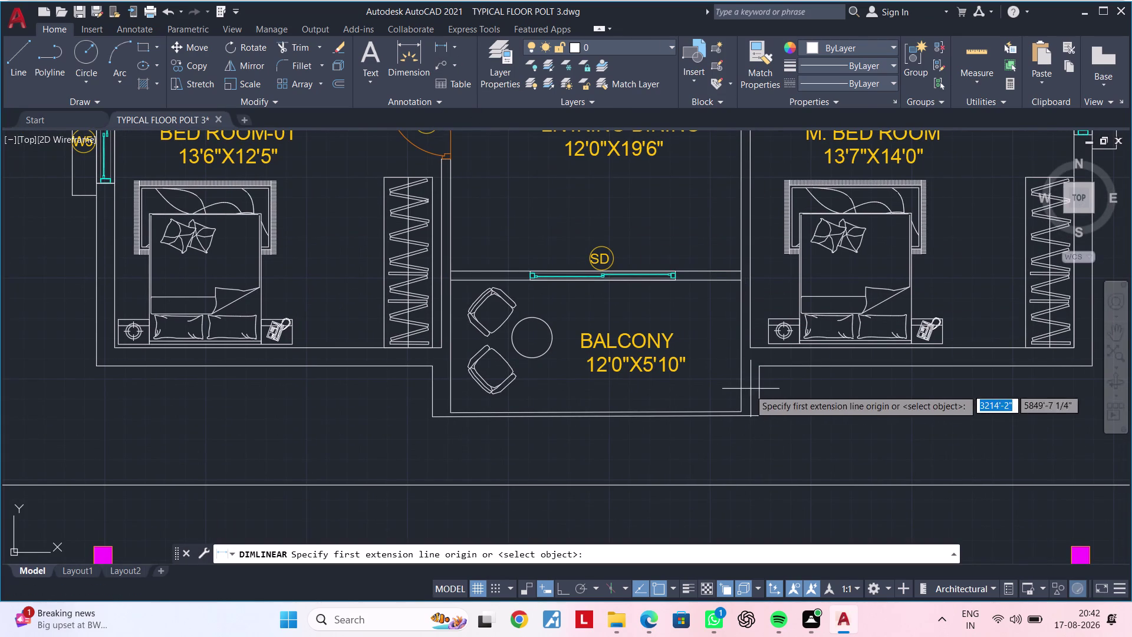
click(741, 410)
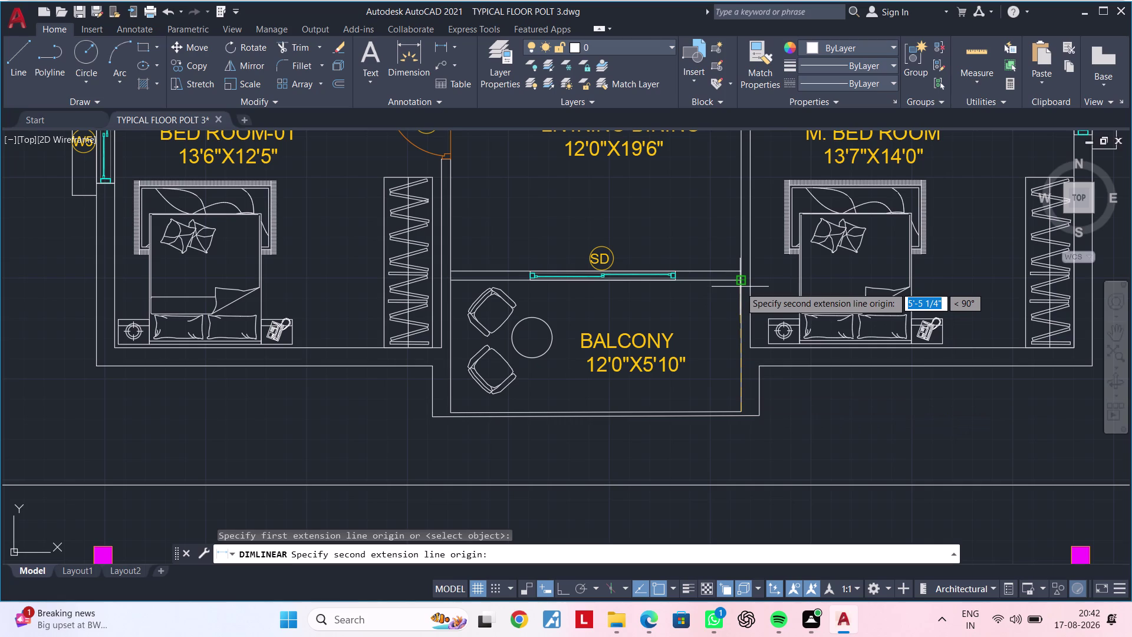
click(740, 287)
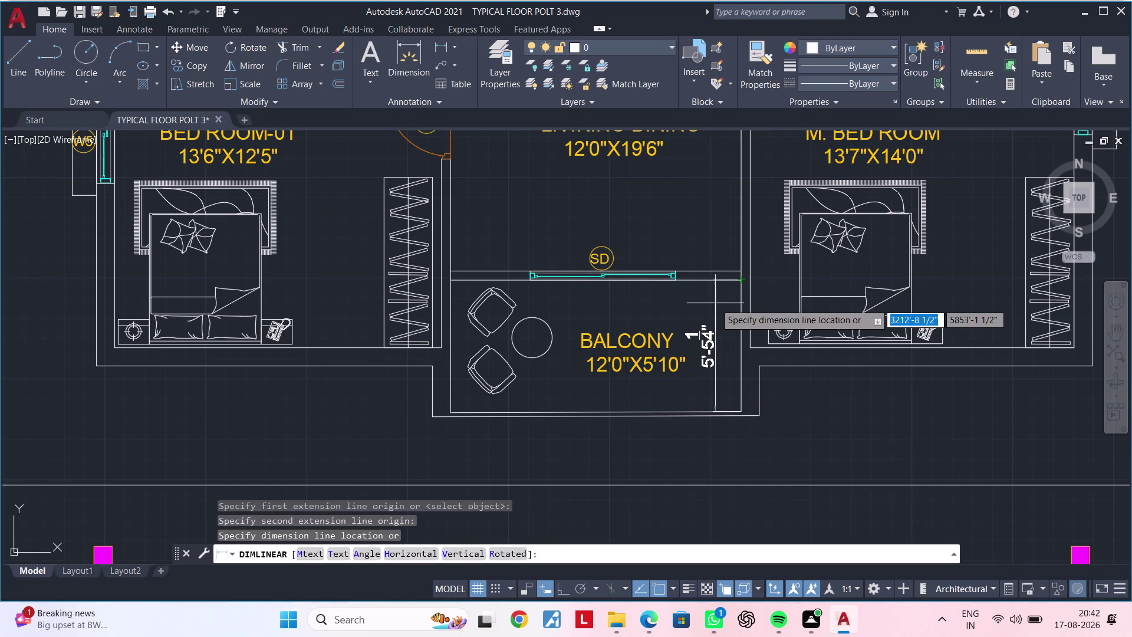
scroll(up, 3)
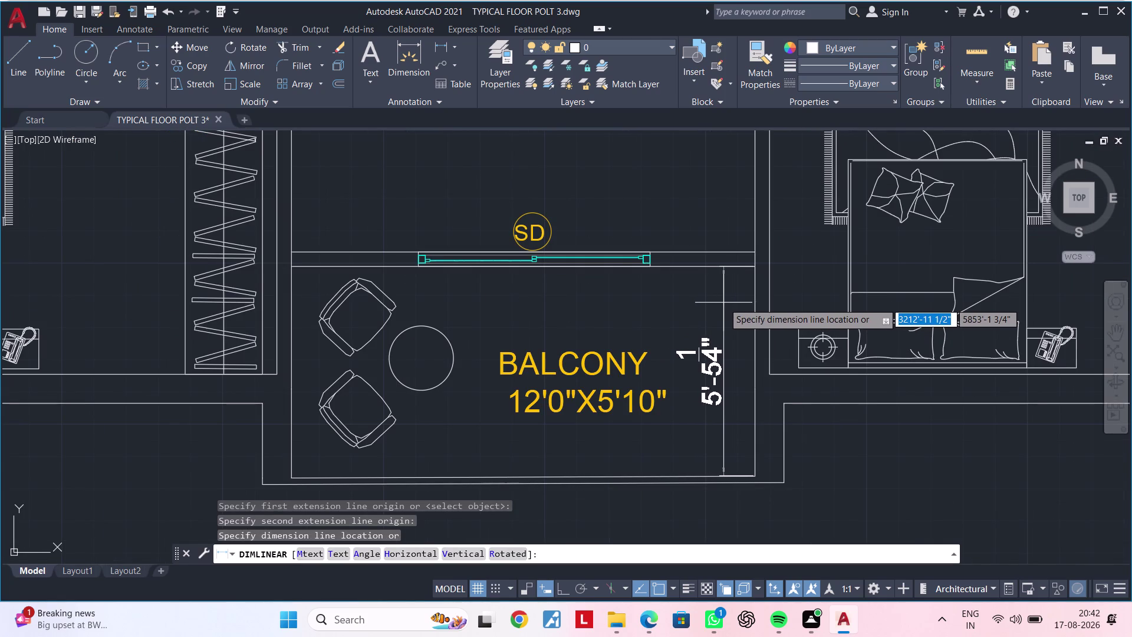
click(723, 302)
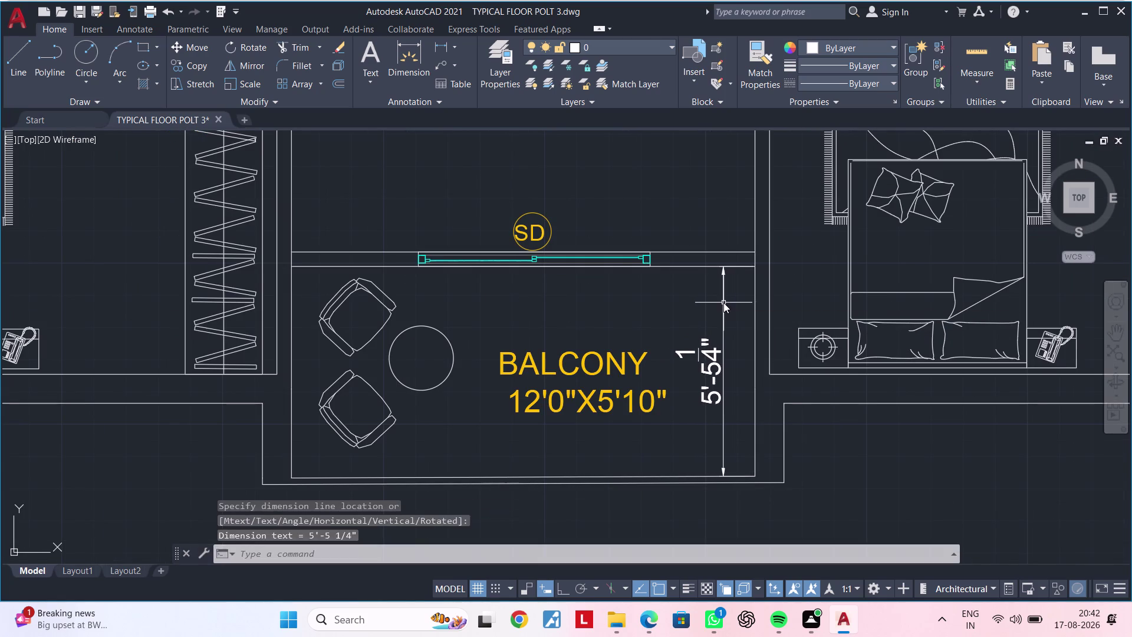
key(Escape)
key(Escape)
Move the balcony's top wall and sliding door down 5.5".
middle_drag(705, 303, 688, 305)
key(Escape)
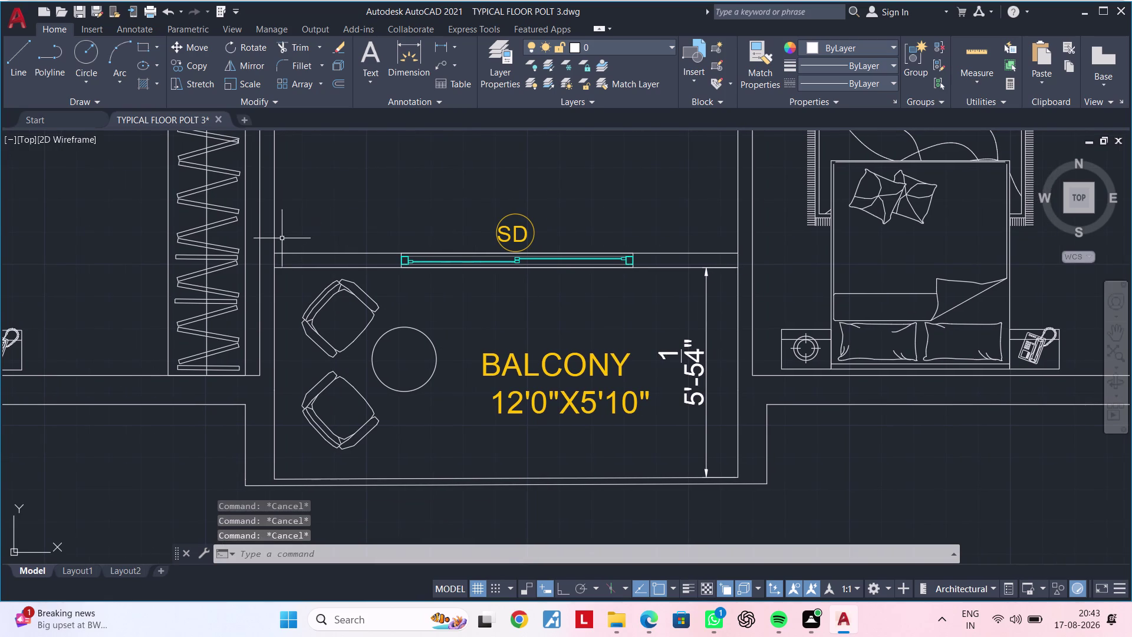
click(268, 242)
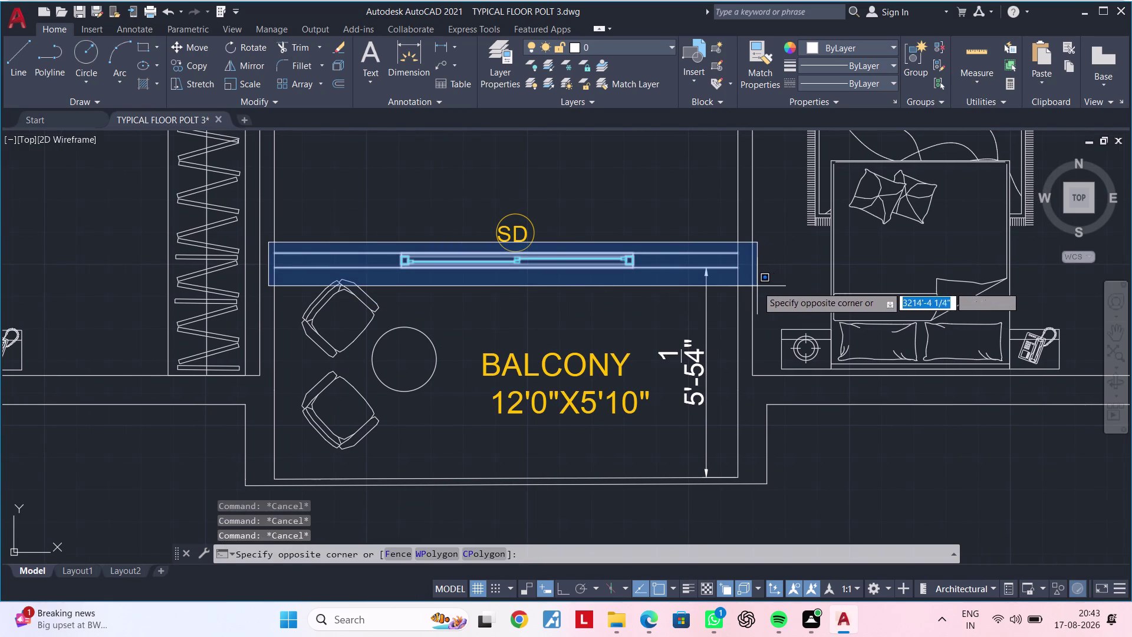
click(750, 286)
middle_drag(714, 267, 627, 254)
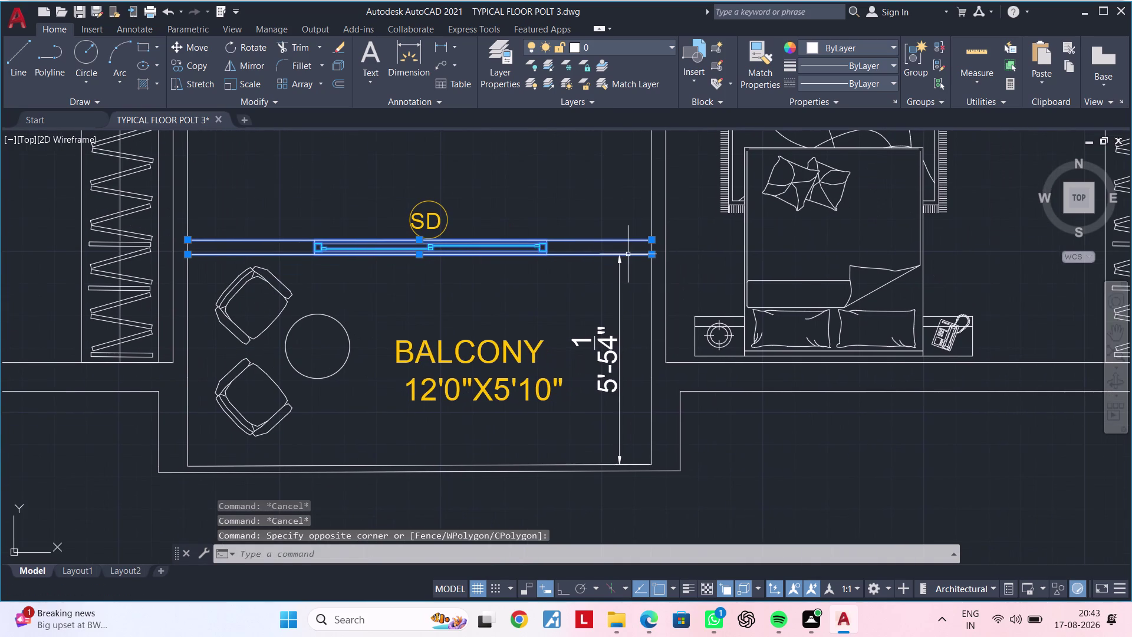
text(M)
key(space)
click(650, 240)
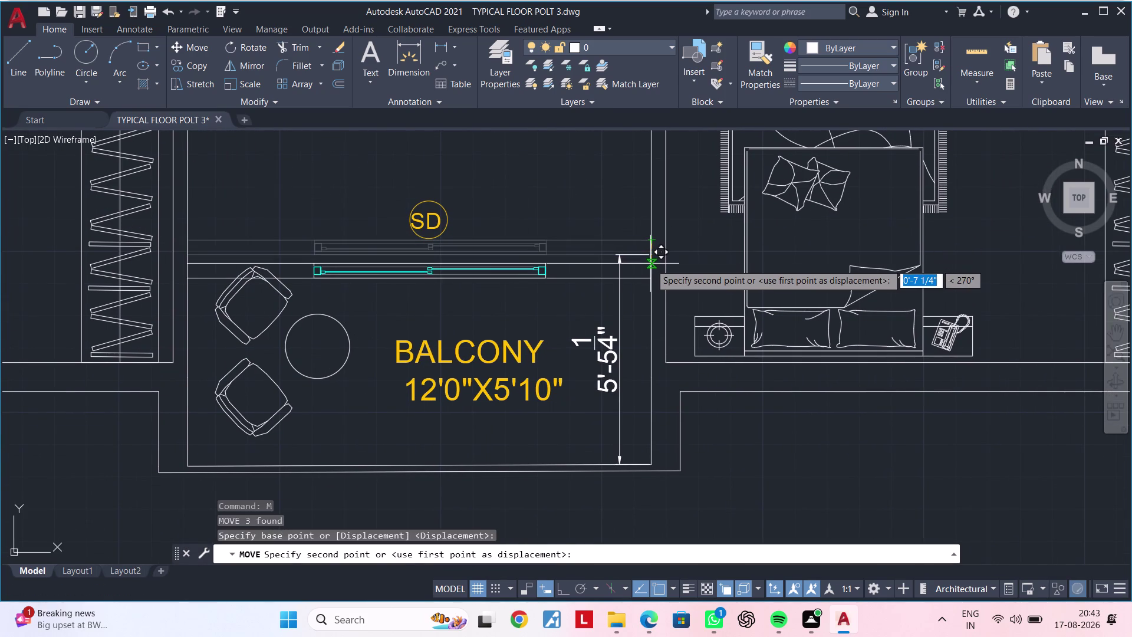
key(5)
text(.)
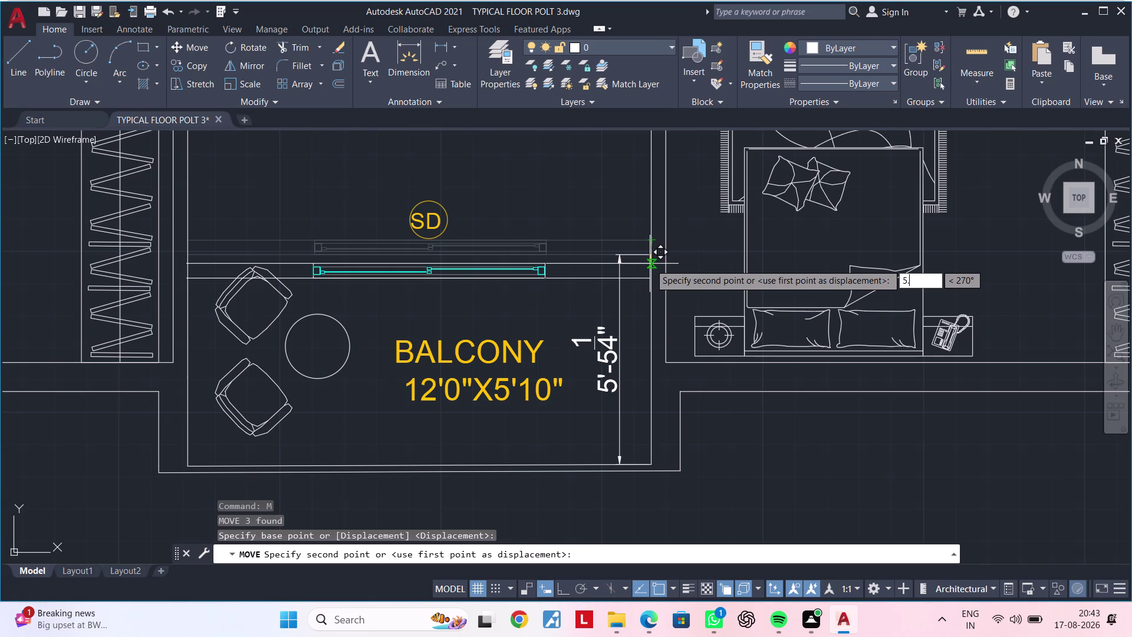
text(5)
key(shift+quotedbl)
key(Return)
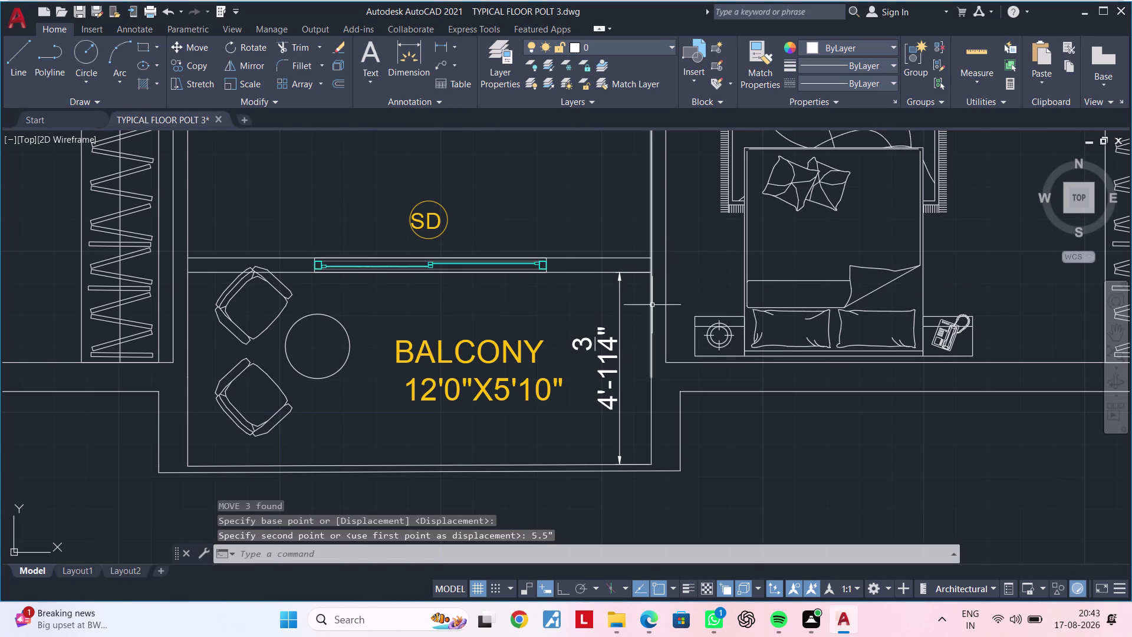
Move the top wall and sliding door back up into alignment.
scroll(up, 3)
scroll(down, 3)
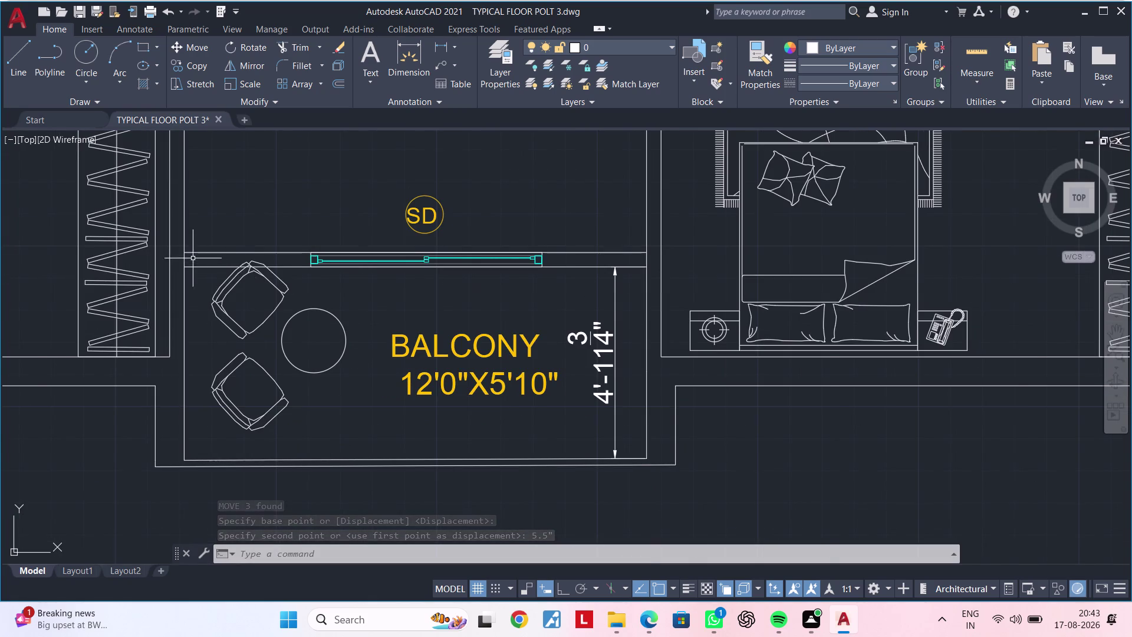
scroll(up, 3)
click(169, 237)
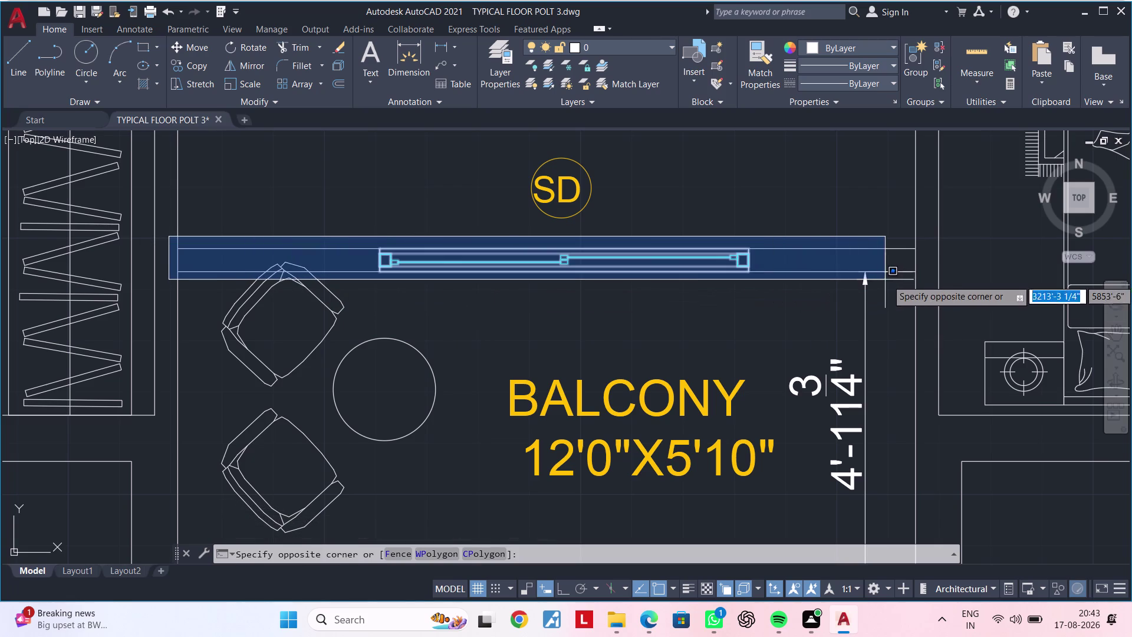
click(928, 281)
middle_drag(899, 297, 792, 298)
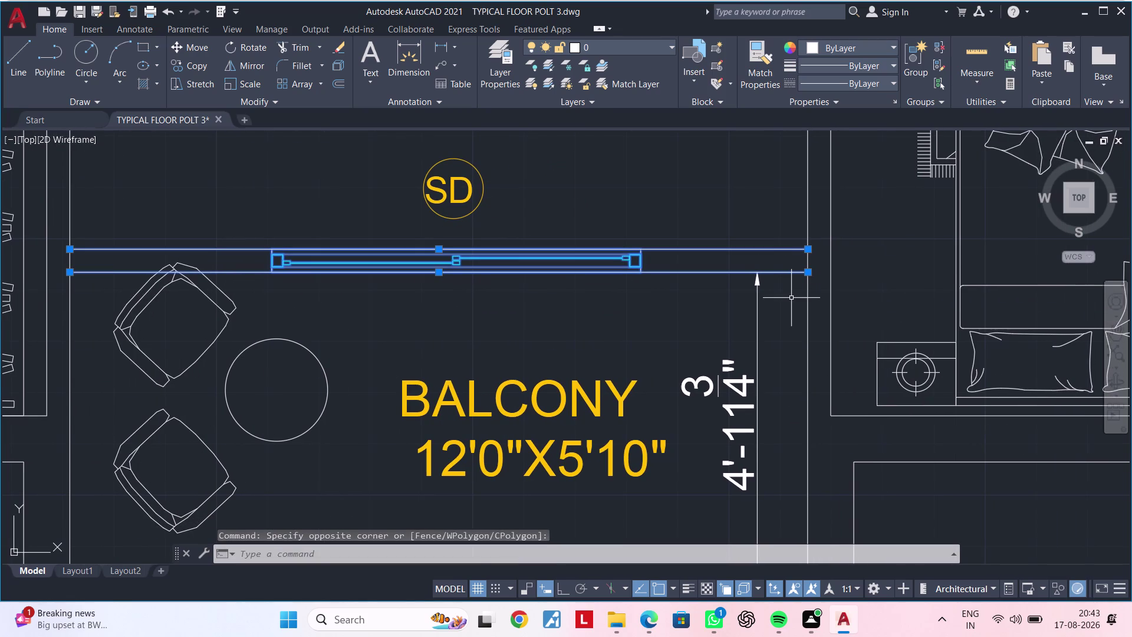
text(M)
key(space)
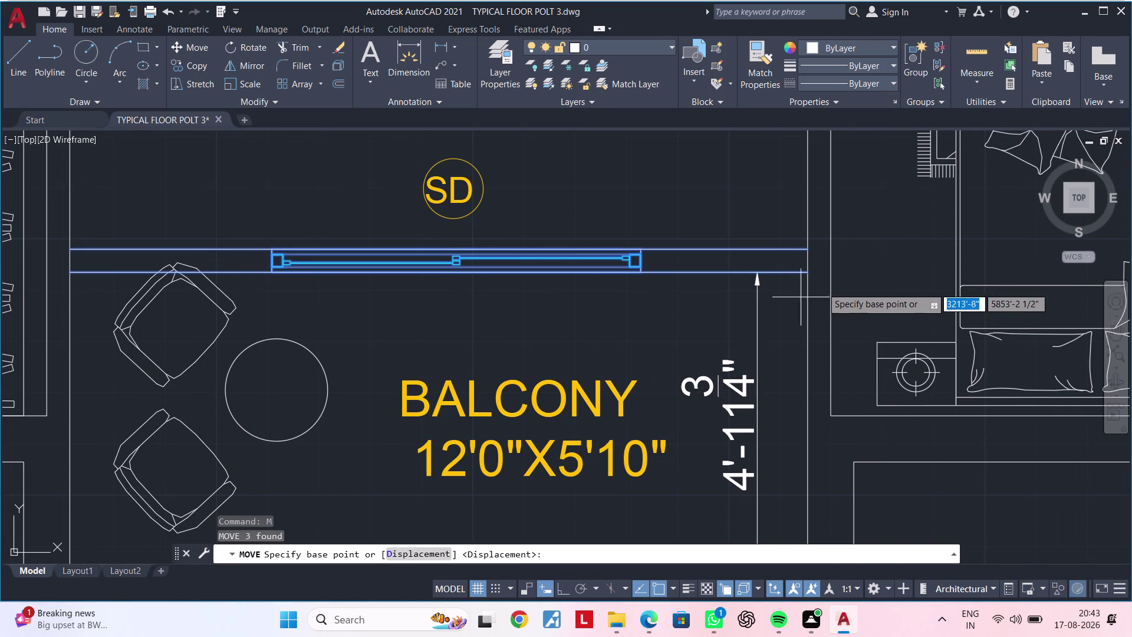
click(808, 277)
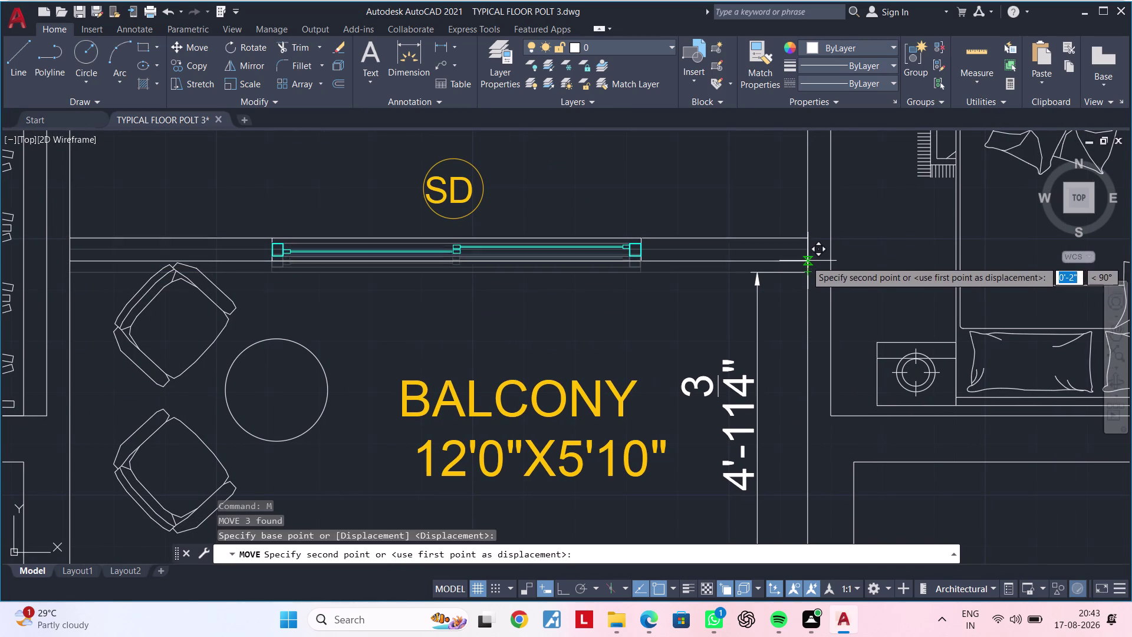
click(808, 259)
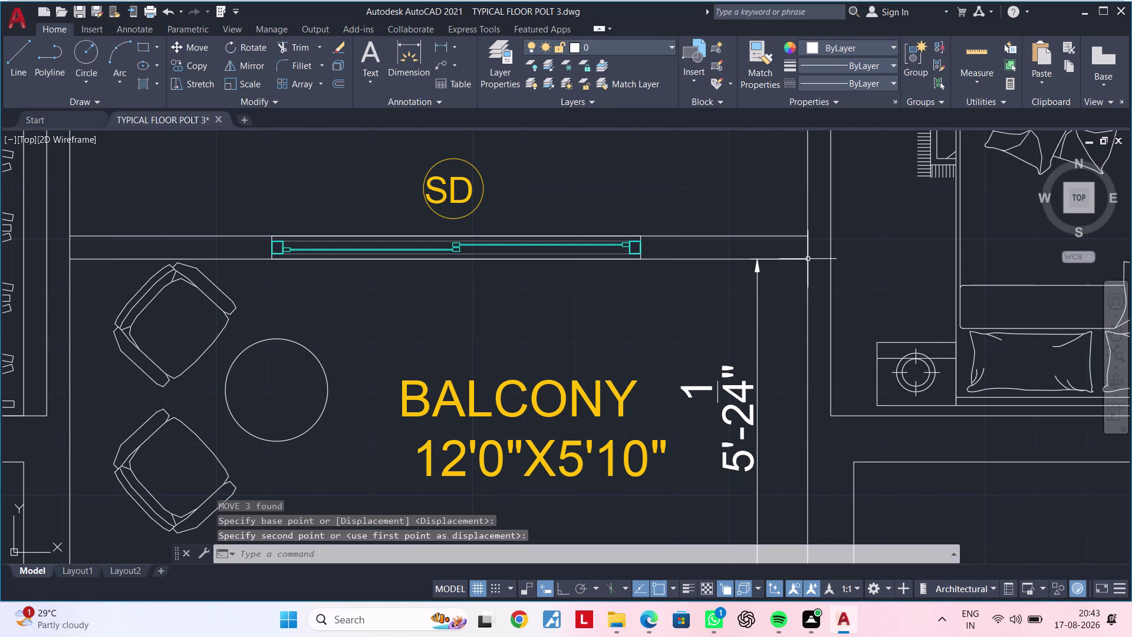
Erase the balcony depth dimension.
scroll(down, 3)
middle_drag(806, 284, 680, 294)
key(Escape)
key(Escape)
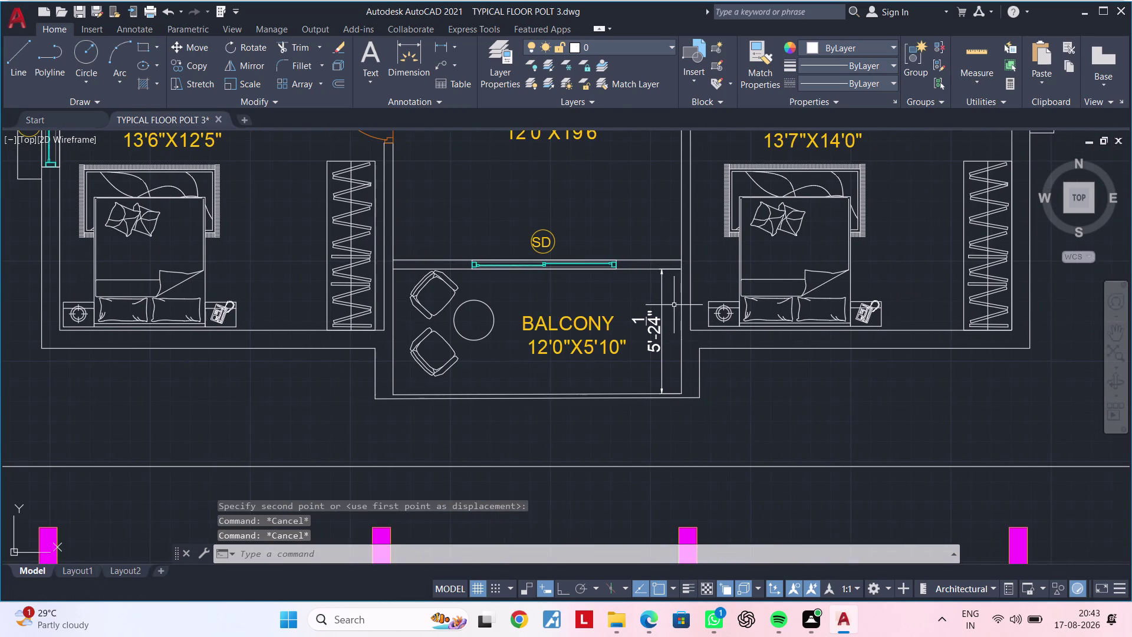
click(663, 306)
key(Delete)
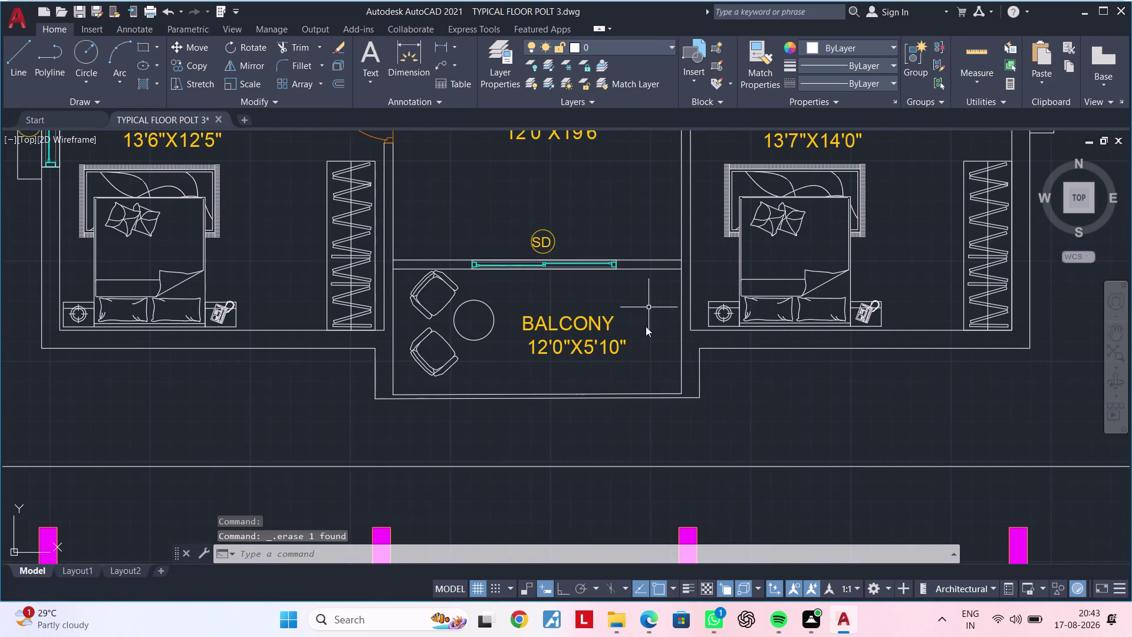
Select the rightmost loose column and begin moving it, then cancel the move.
scroll(down, 3)
scroll(up, 3)
middle_drag(603, 384, 543, 369)
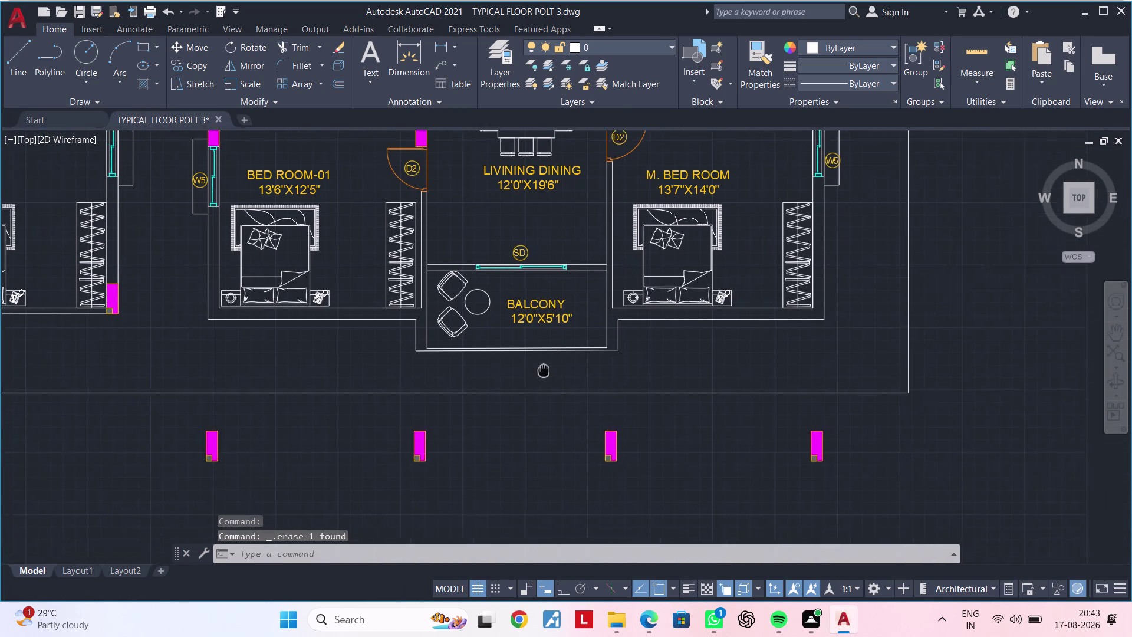
middle_drag(543, 369, 583, 344)
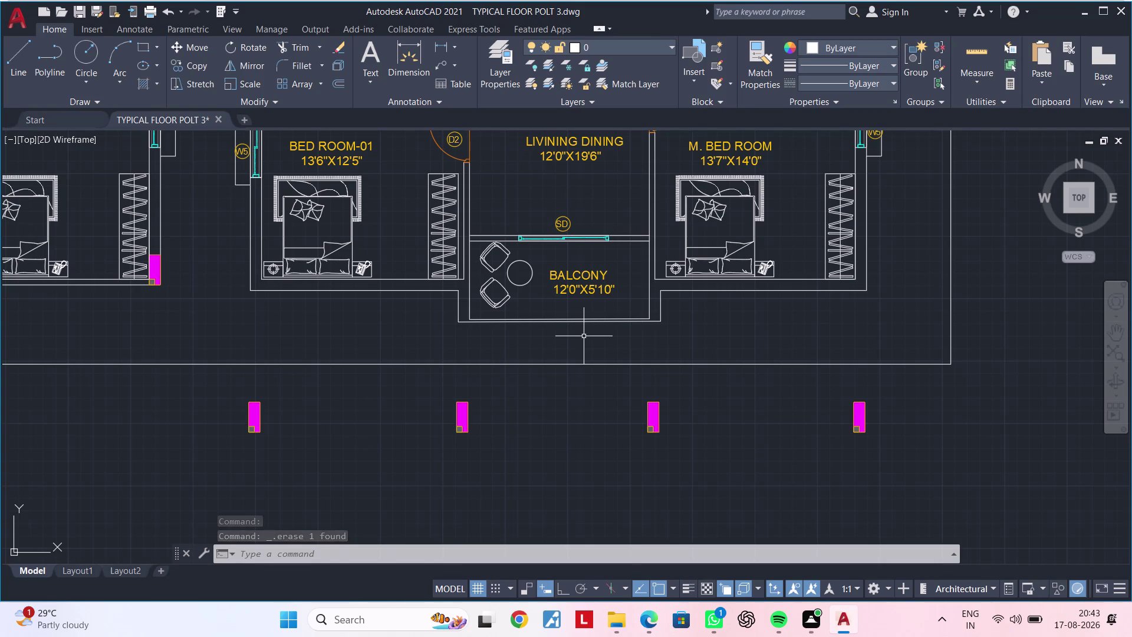
middle_drag(853, 446, 680, 462)
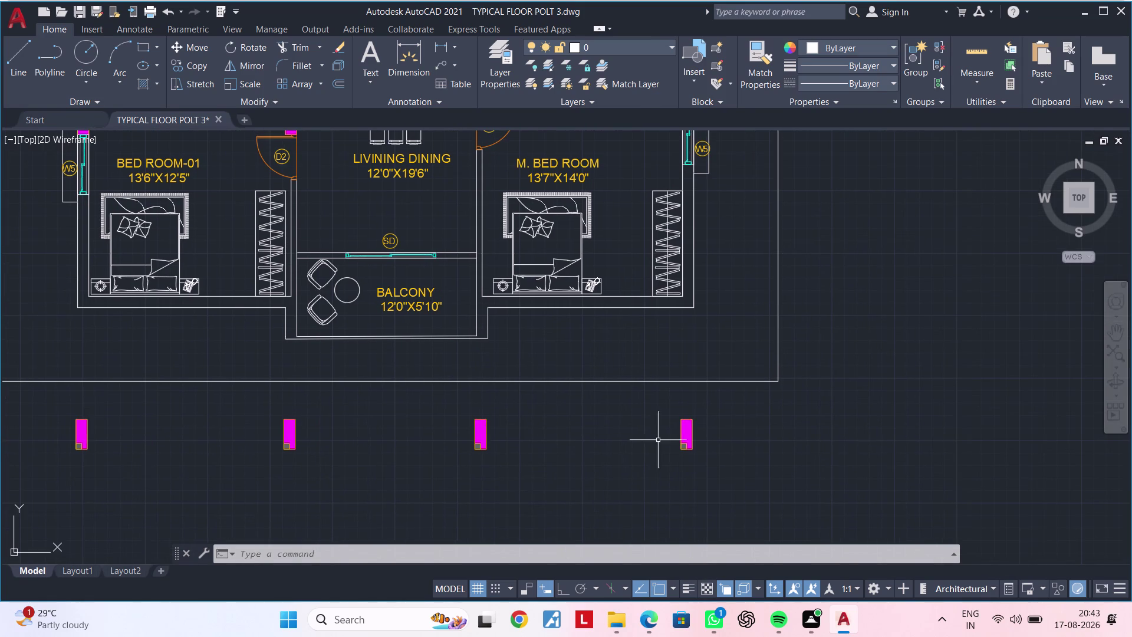
click(671, 409)
click(722, 471)
text(M)
key(space)
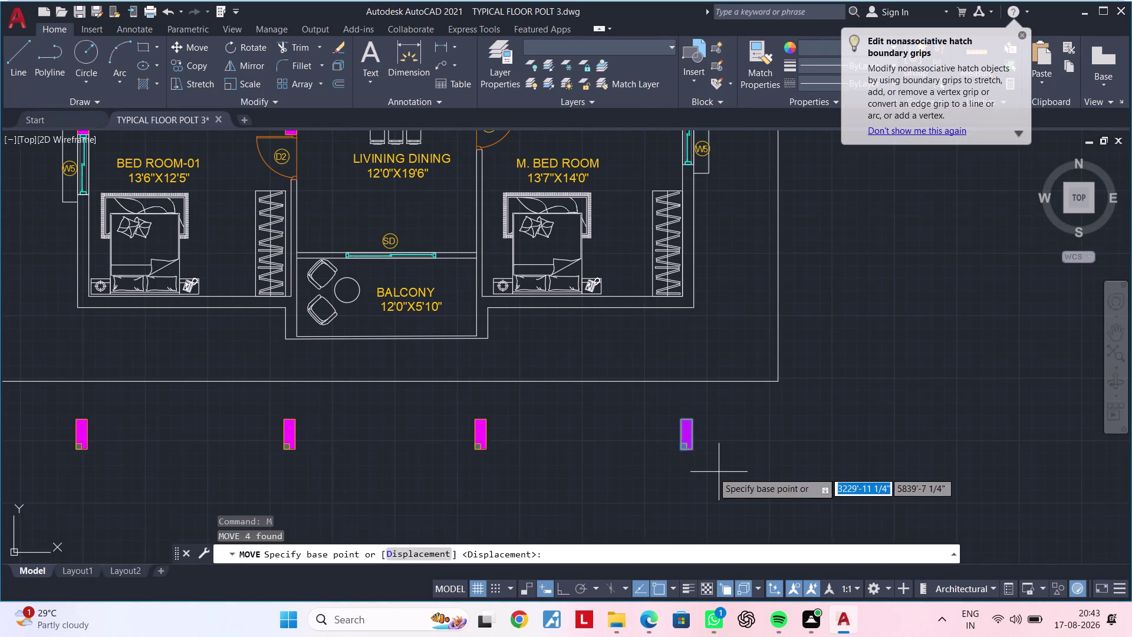
scroll(up, 3)
click(683, 400)
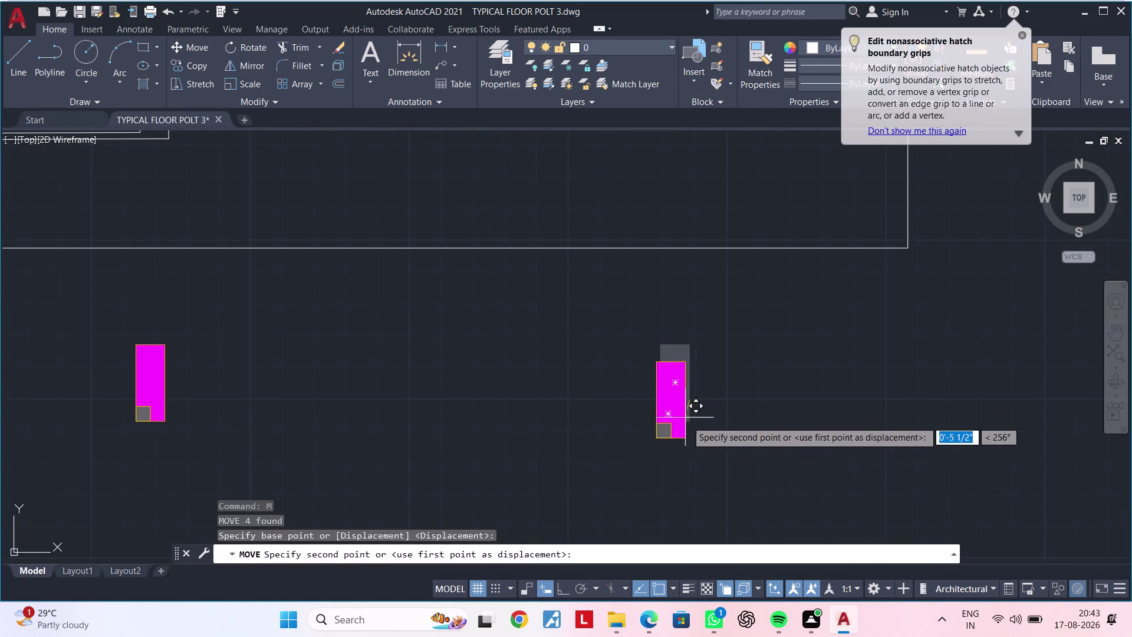
key(Escape)
Move the rightmost loose column by its corner onto the bedroom wall corner.
drag(635, 337, 647, 343)
click(721, 441)
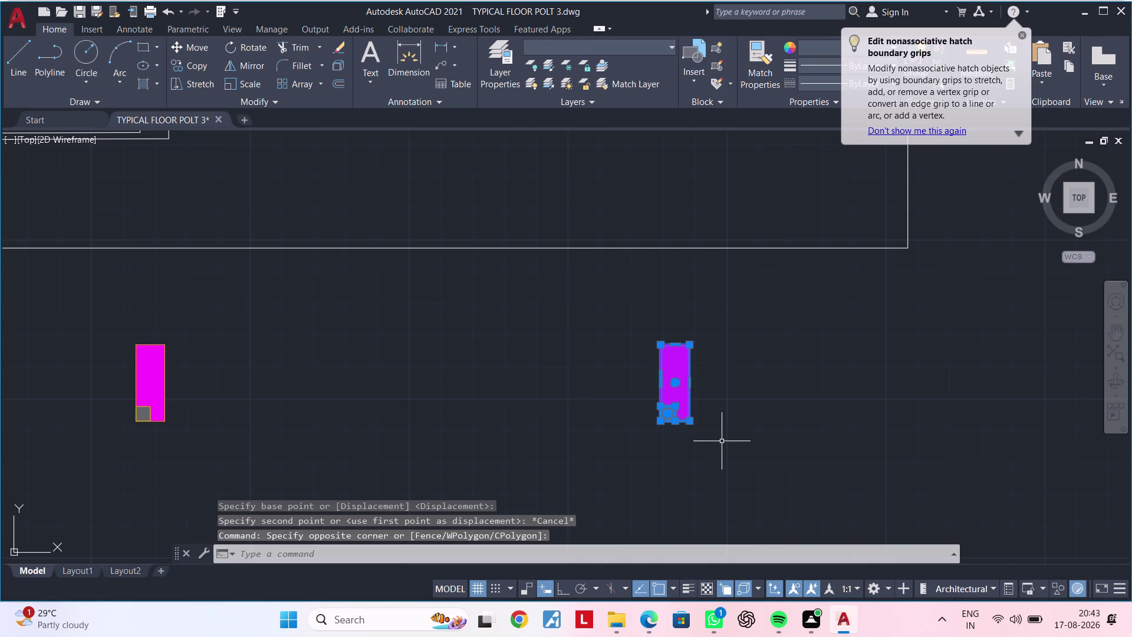
text(M)
key(space)
click(691, 423)
scroll(down, 3)
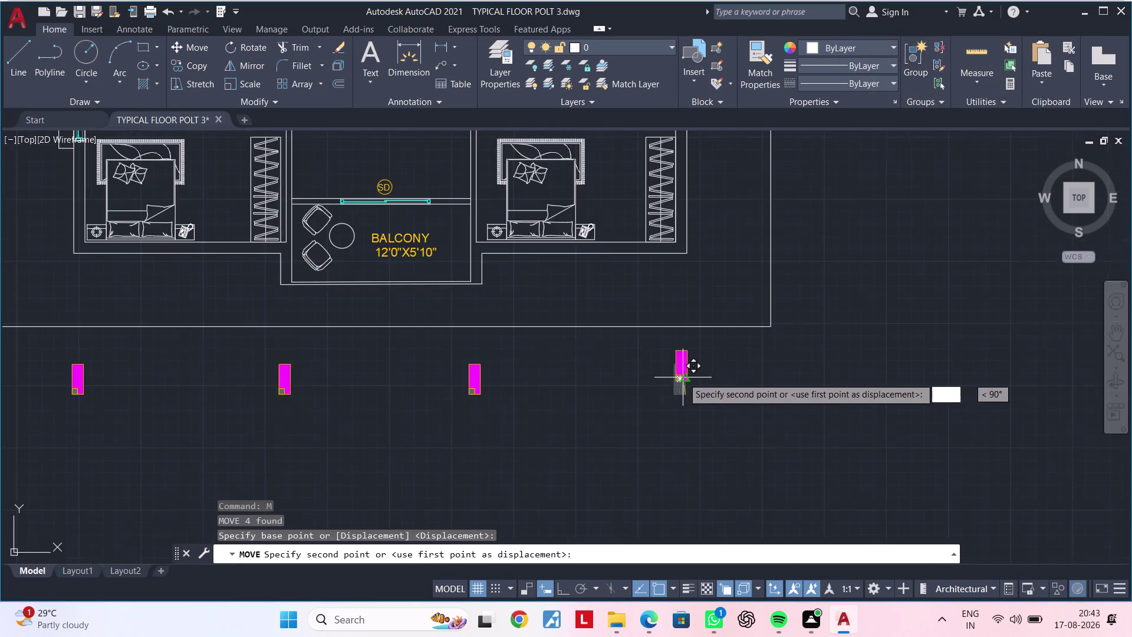
middle_drag(685, 380, 696, 509)
scroll(up, 3)
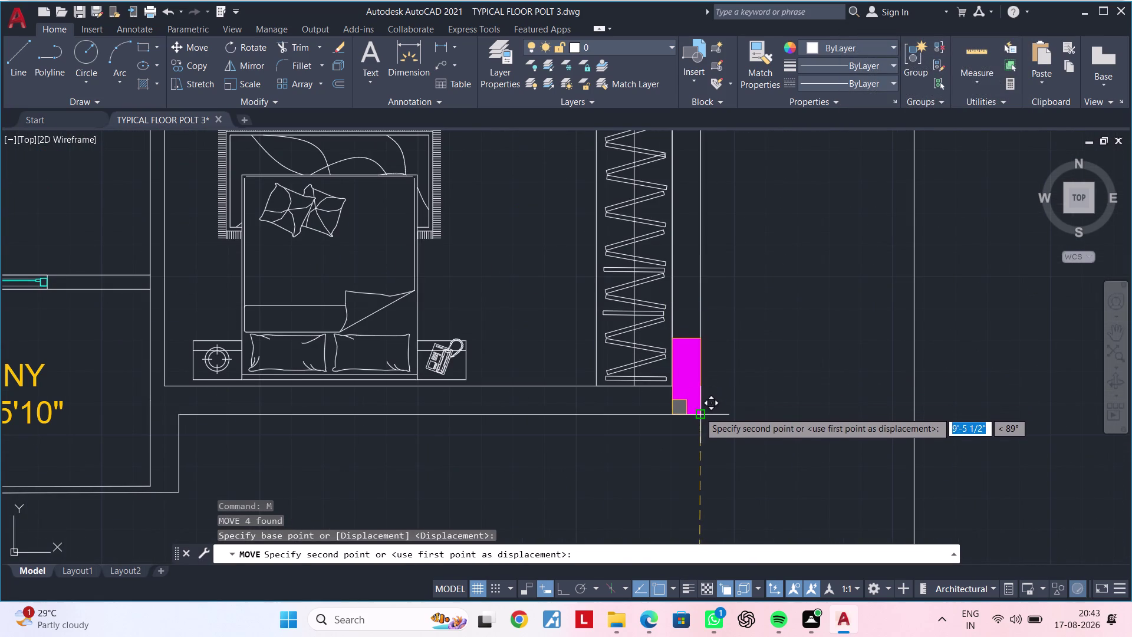
click(699, 416)
scroll(down, 3)
middle_drag(674, 486, 1115, 364)
middle_drag(954, 459, 794, 435)
key(Escape)
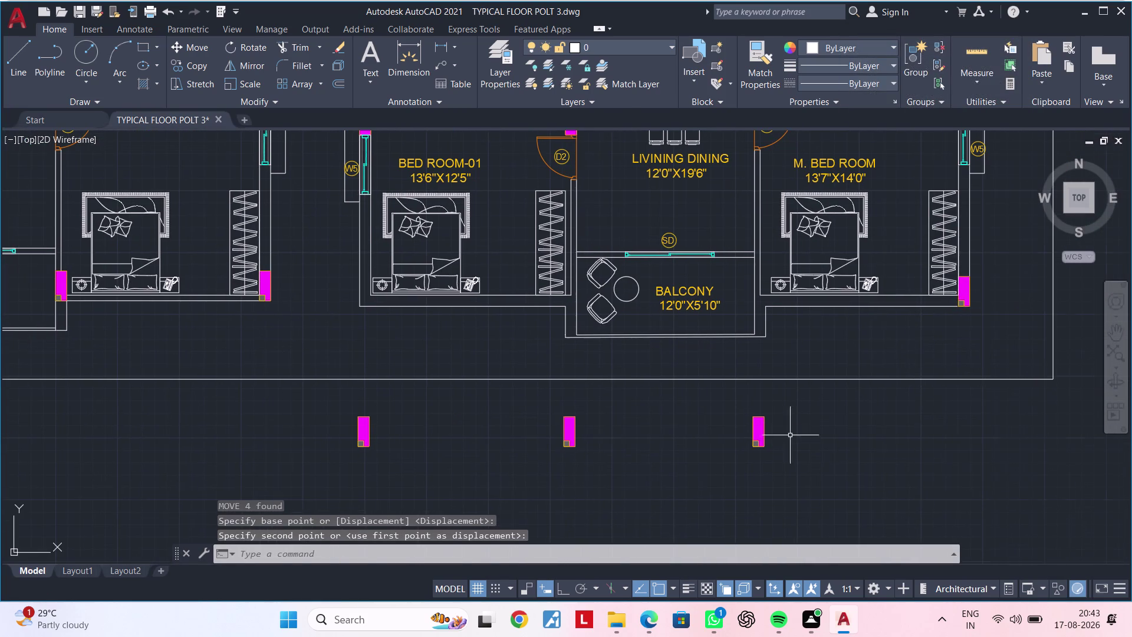
Move the next loose column by its corner onto the balcony wall corner.
click(732, 409)
drag(732, 409, 744, 418)
click(796, 465)
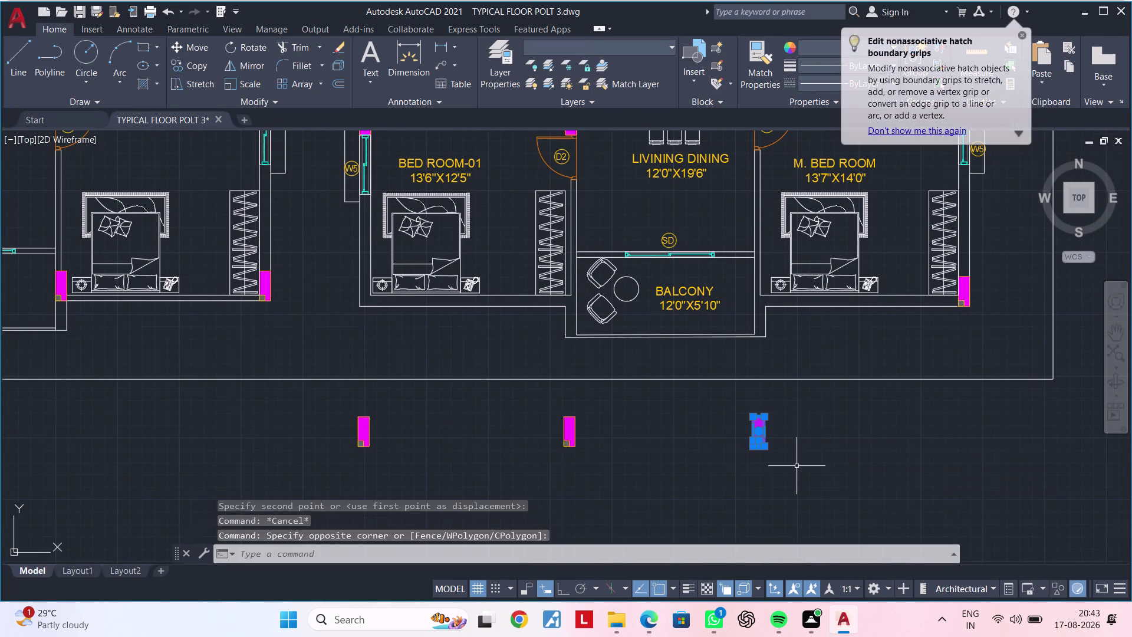
middle_drag(799, 474, 726, 473)
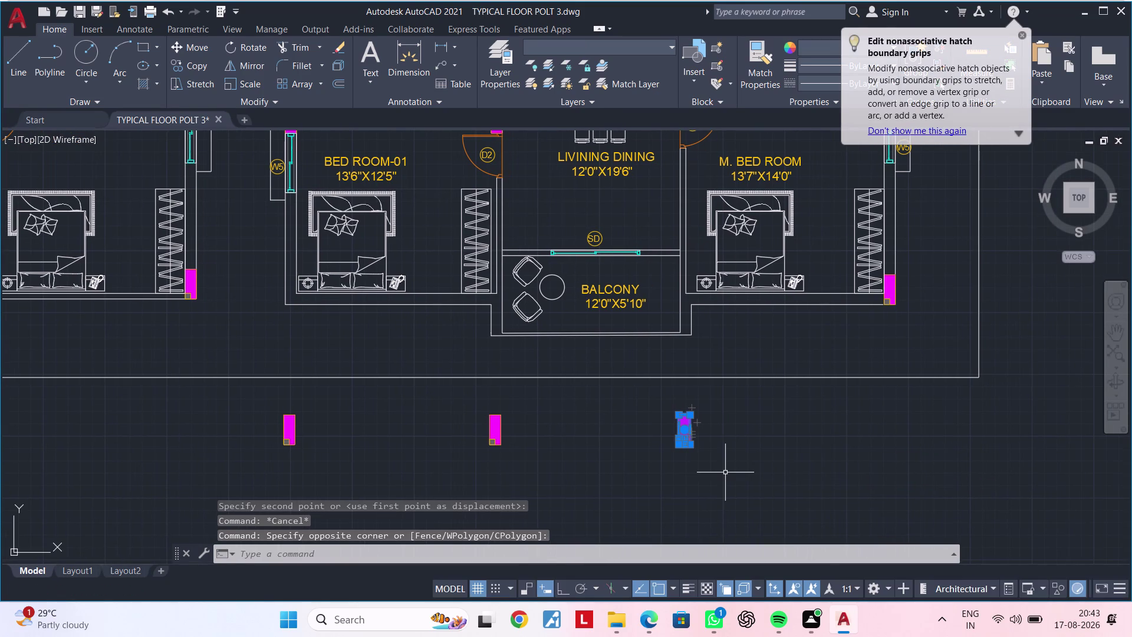
key(m)
key(space)
scroll(up, 3)
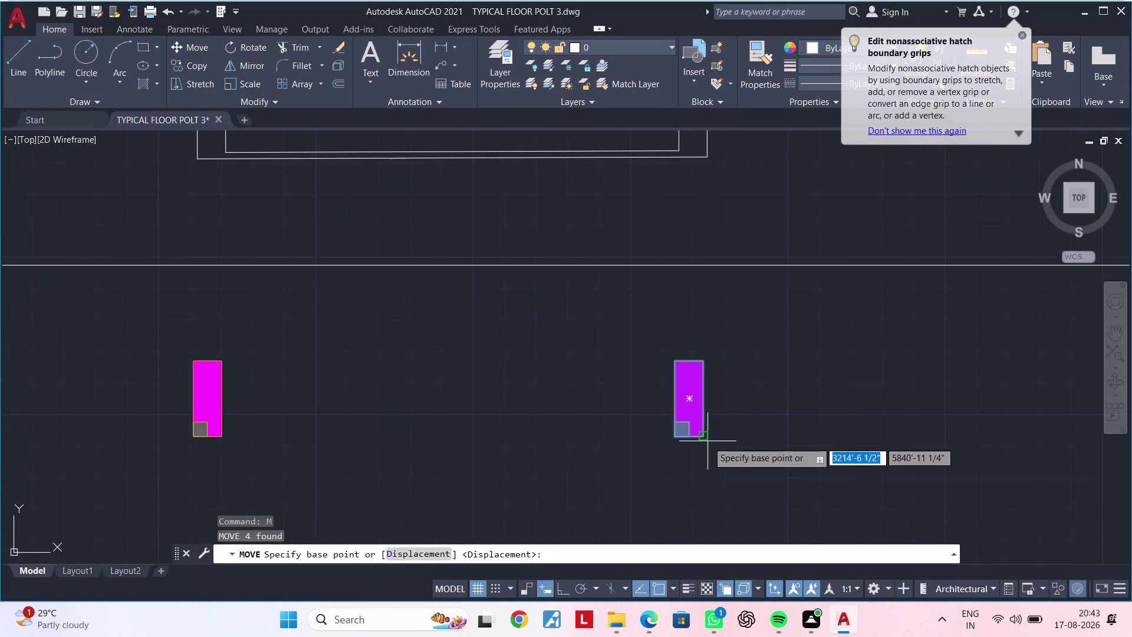
click(707, 441)
scroll(down, 3)
middle_drag(715, 364, 675, 539)
scroll(up, 3)
scroll(up, 3)
middle_drag(669, 354, 626, 539)
click(628, 335)
scroll(down, 3)
middle_drag(638, 426, 919, 348)
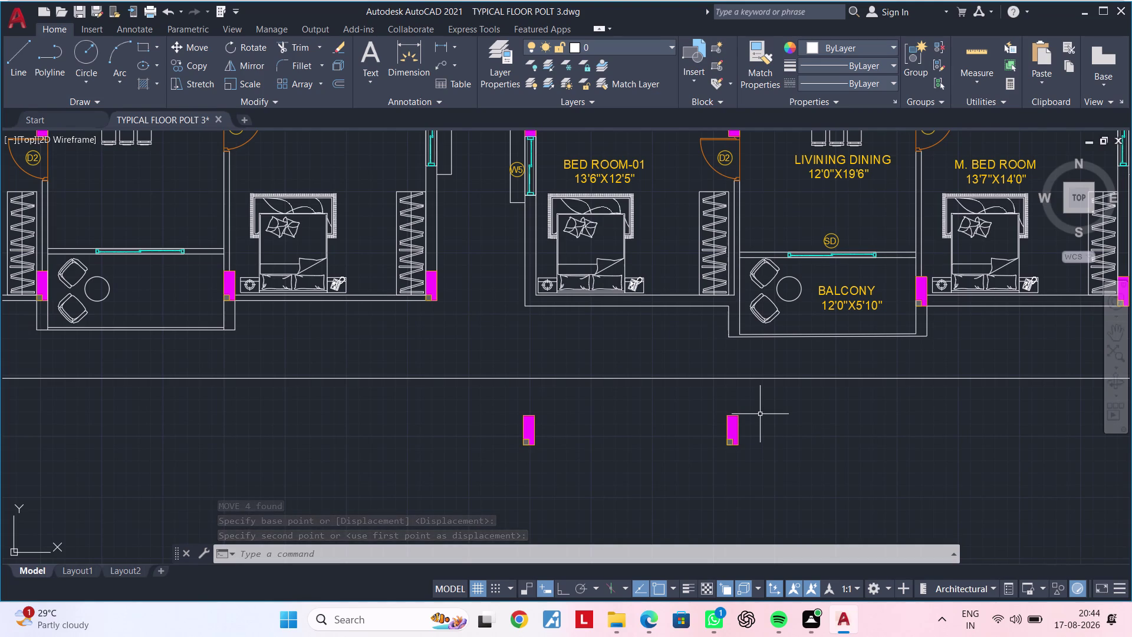
Move another loose column from its corner toward the balcony wall corner.
click(723, 401)
click(786, 478)
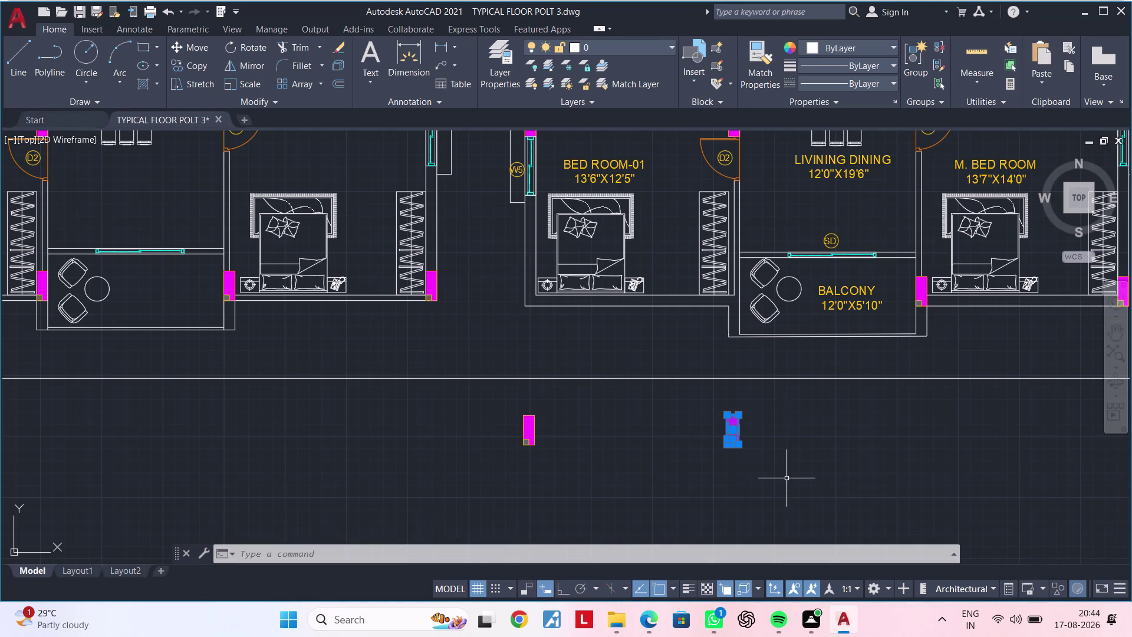
text(M)
key(space)
scroll(up, 3)
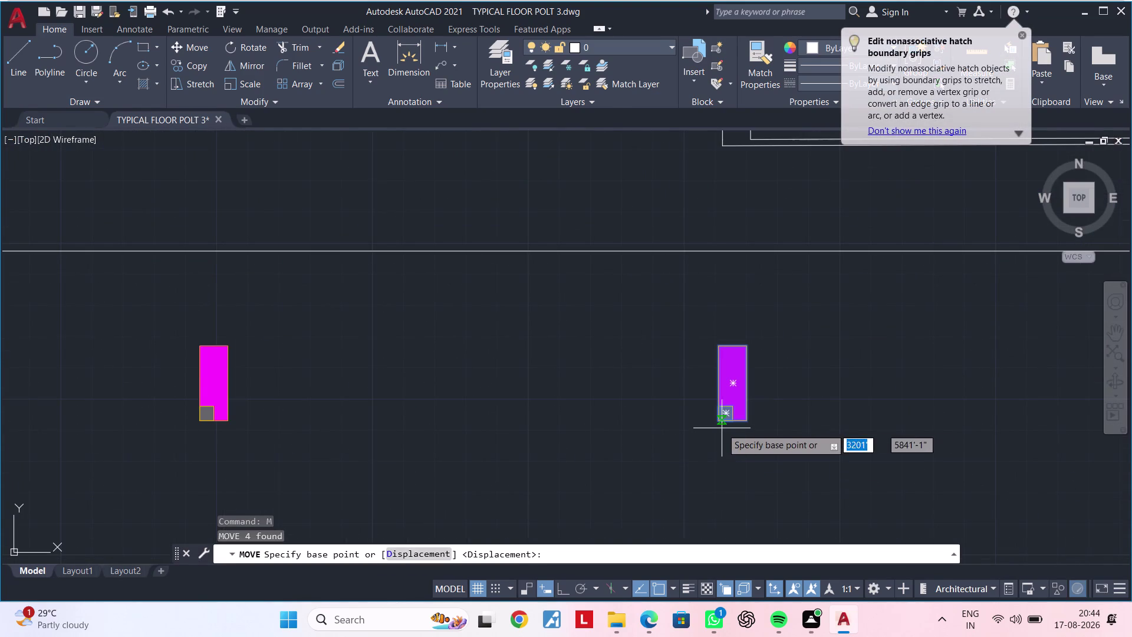
click(715, 423)
middle_drag(718, 397, 689, 615)
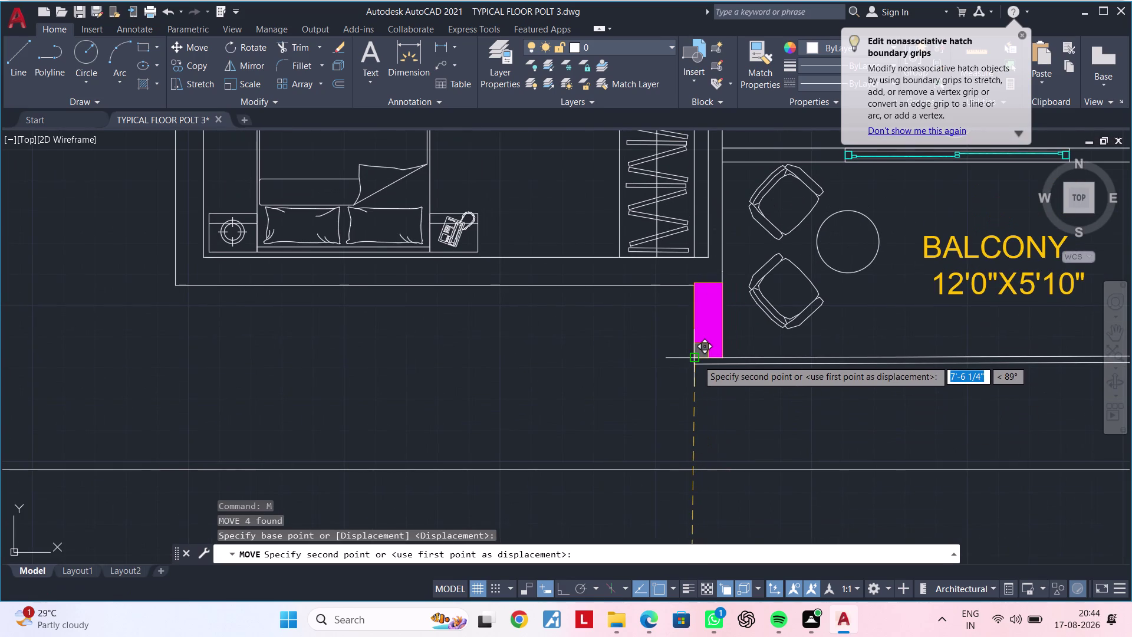
click(695, 287)
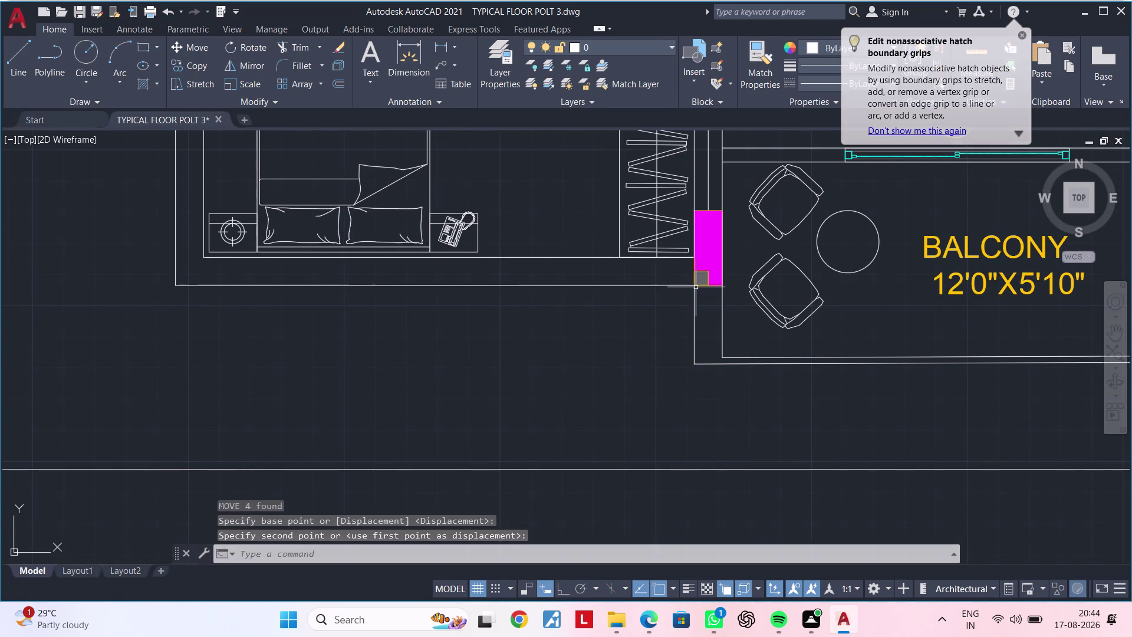
scroll(down, 3)
middle_drag(657, 400, 908, 352)
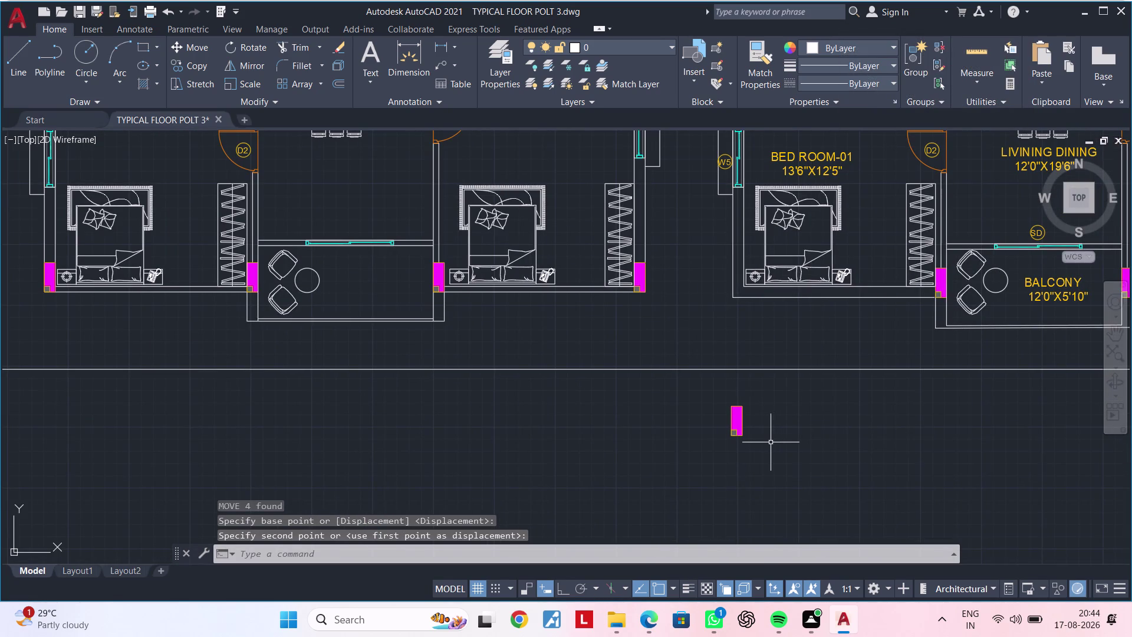
Move the last loose column by its lower corner onto the bedroom wall corner.
click(705, 394)
click(774, 460)
text(M)
key(space)
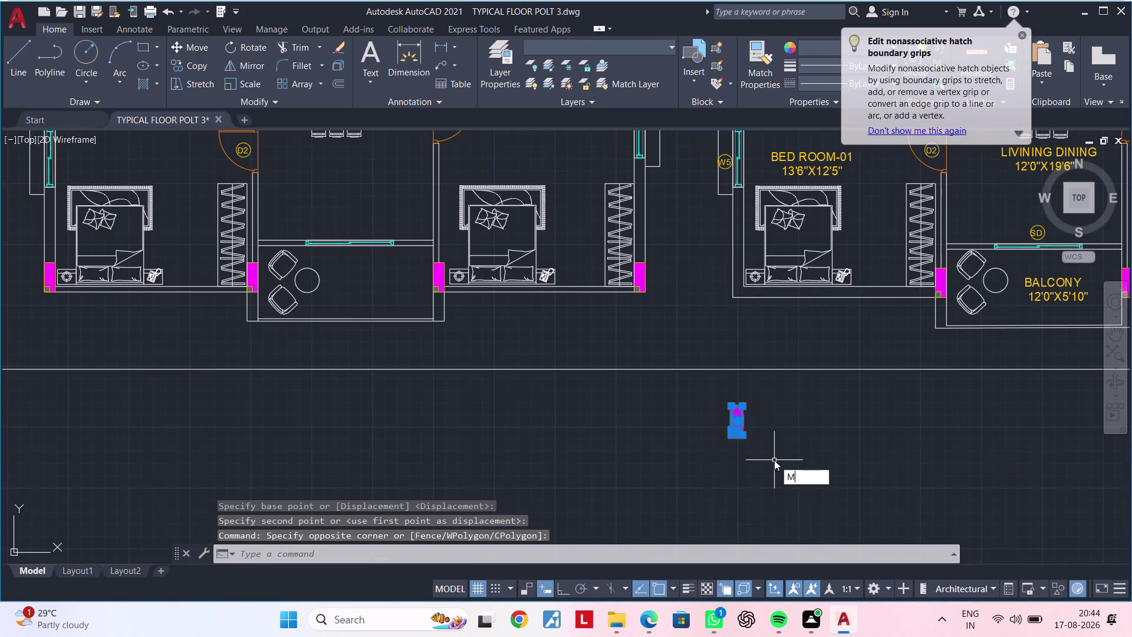
scroll(up, 3)
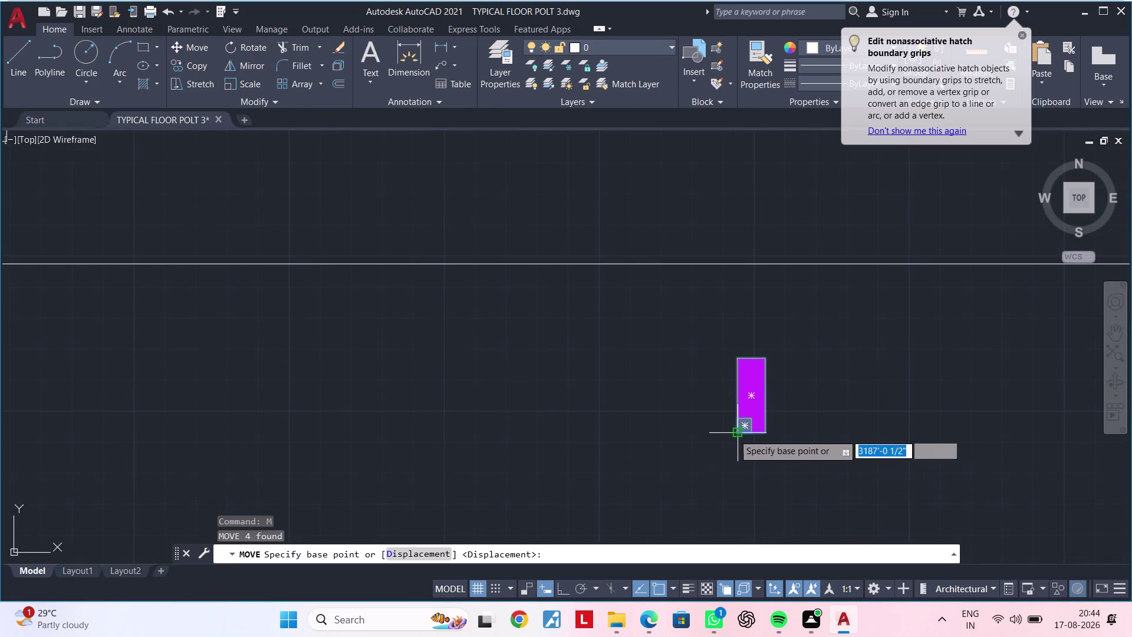
click(734, 434)
scroll(down, 3)
middle_drag(768, 325, 707, 543)
scroll(up, 3)
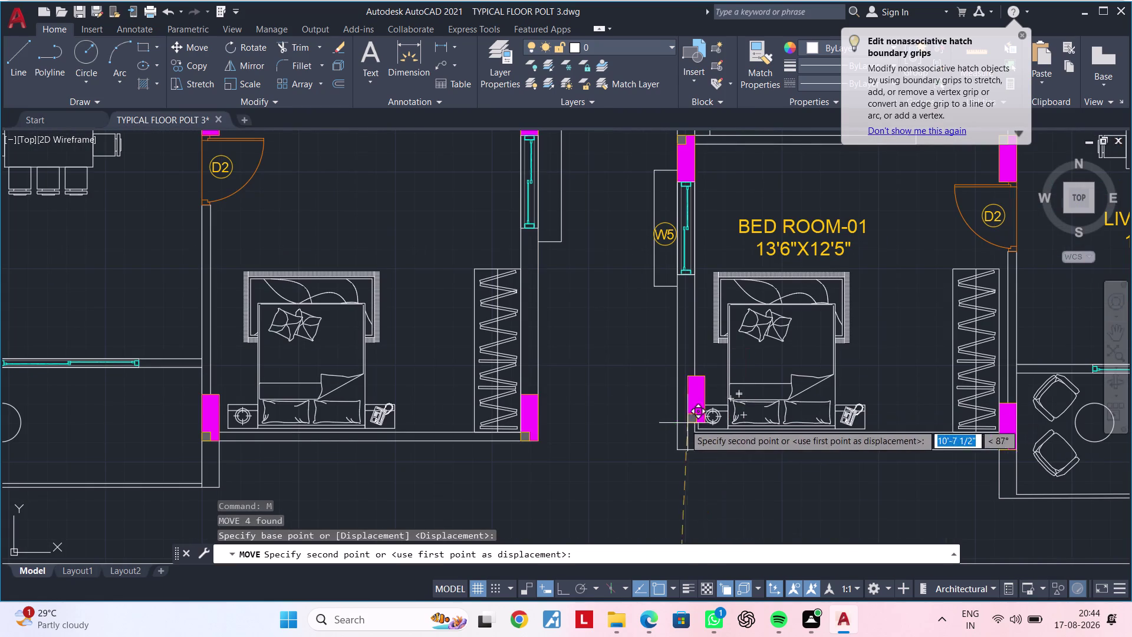
click(678, 448)
scroll(down, 3)
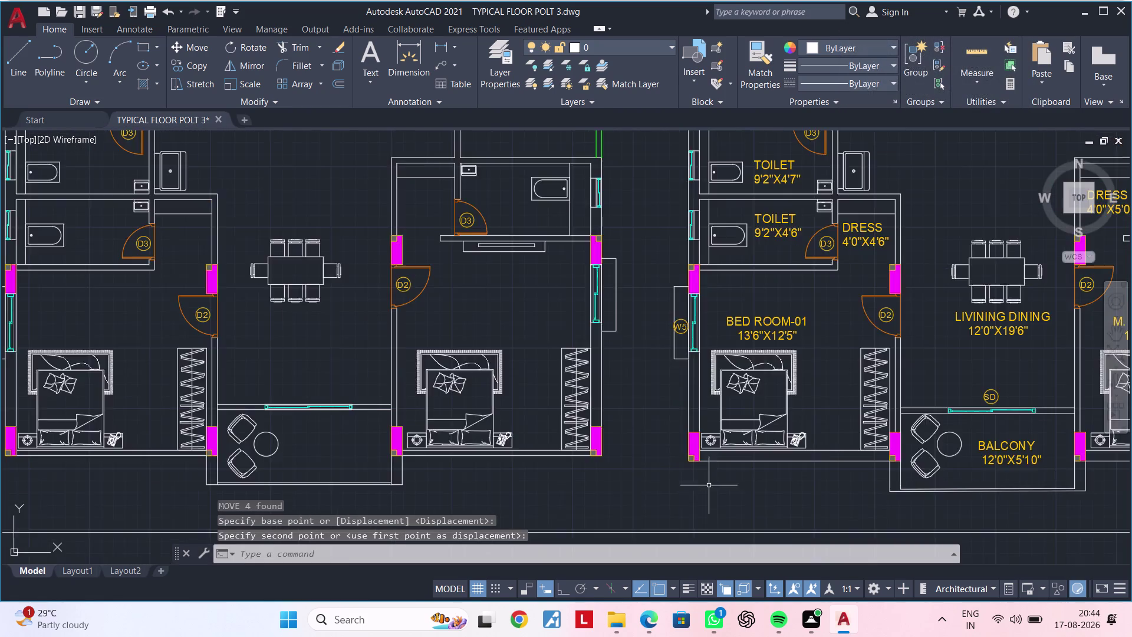
scroll(down, 3)
middle_drag(684, 487, 560, 491)
middle_drag(545, 484, 642, 485)
scroll(down, 3)
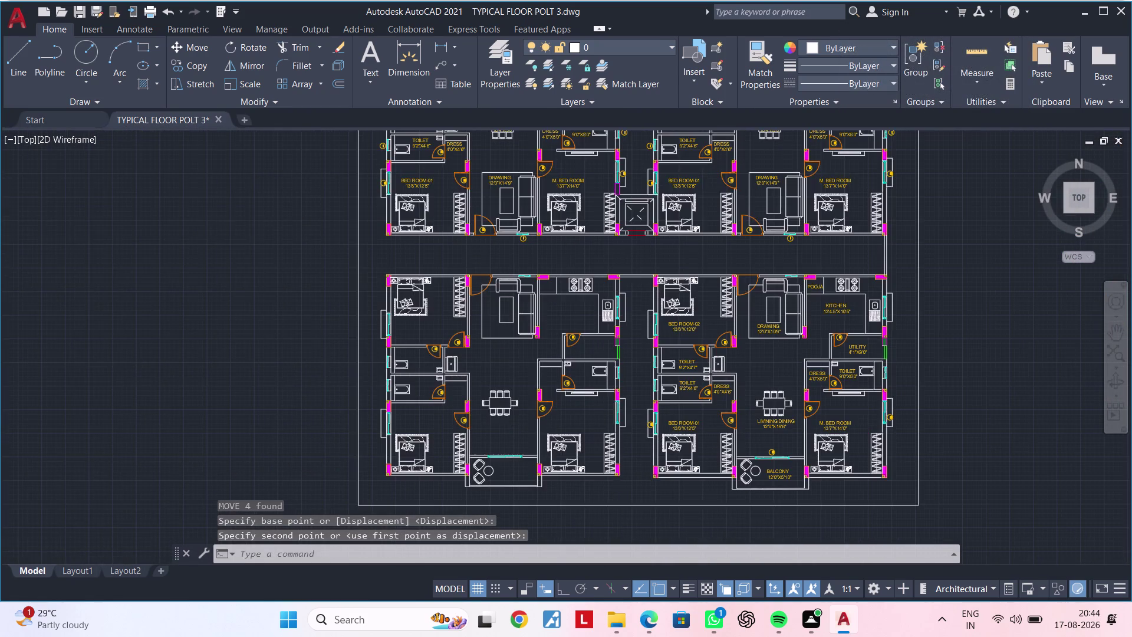
scroll(up, 3)
Window-select the entire lower-left flat and delete it.
click(629, 489)
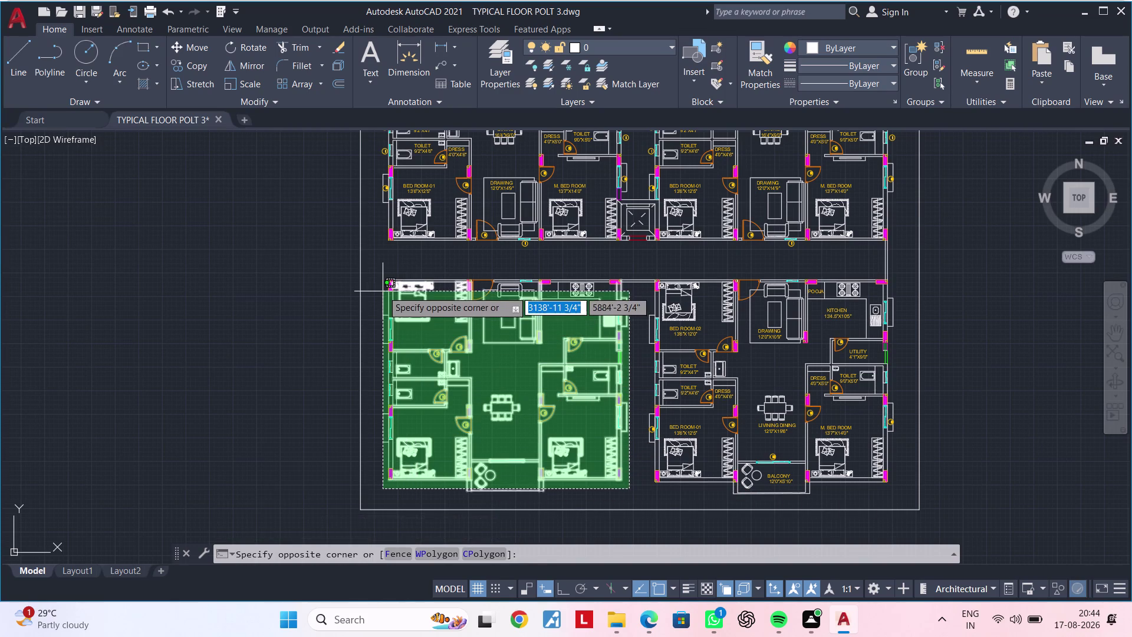
click(381, 270)
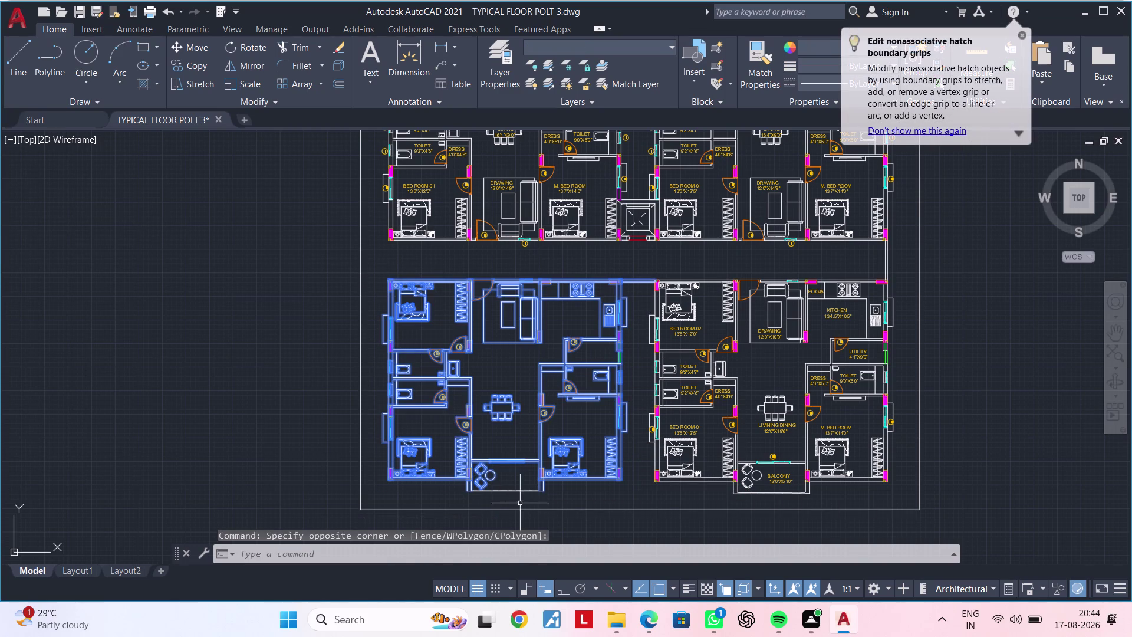
click(528, 502)
click(506, 473)
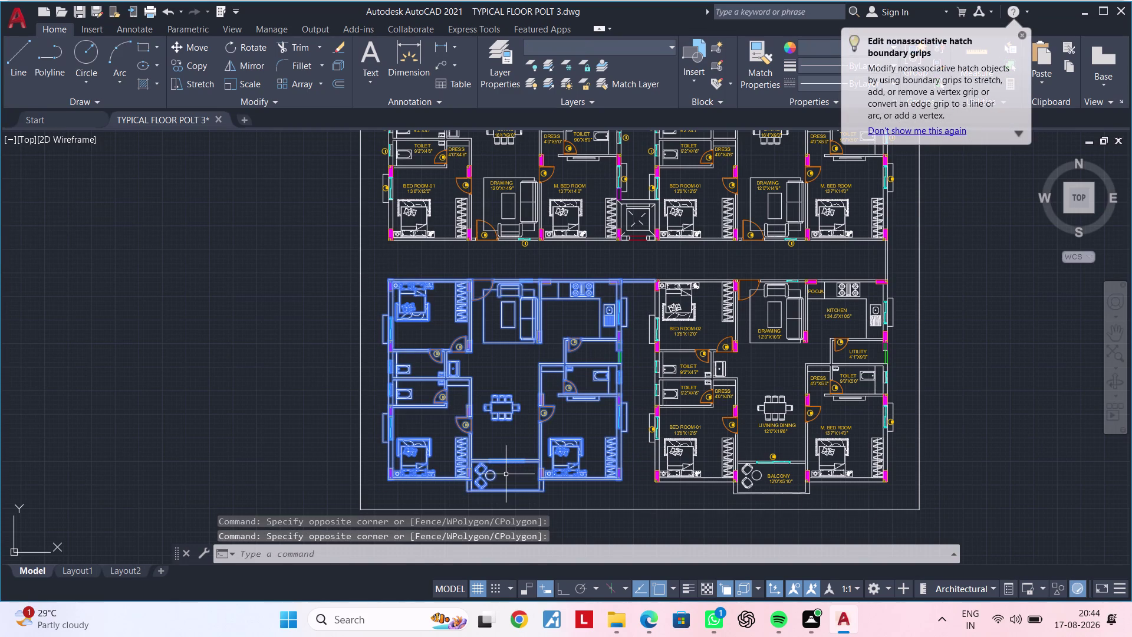
key(Delete)
Select the whole remaining lower flat with a selection window.
middle_drag(554, 421, 403, 421)
middle_drag(444, 419, 422, 420)
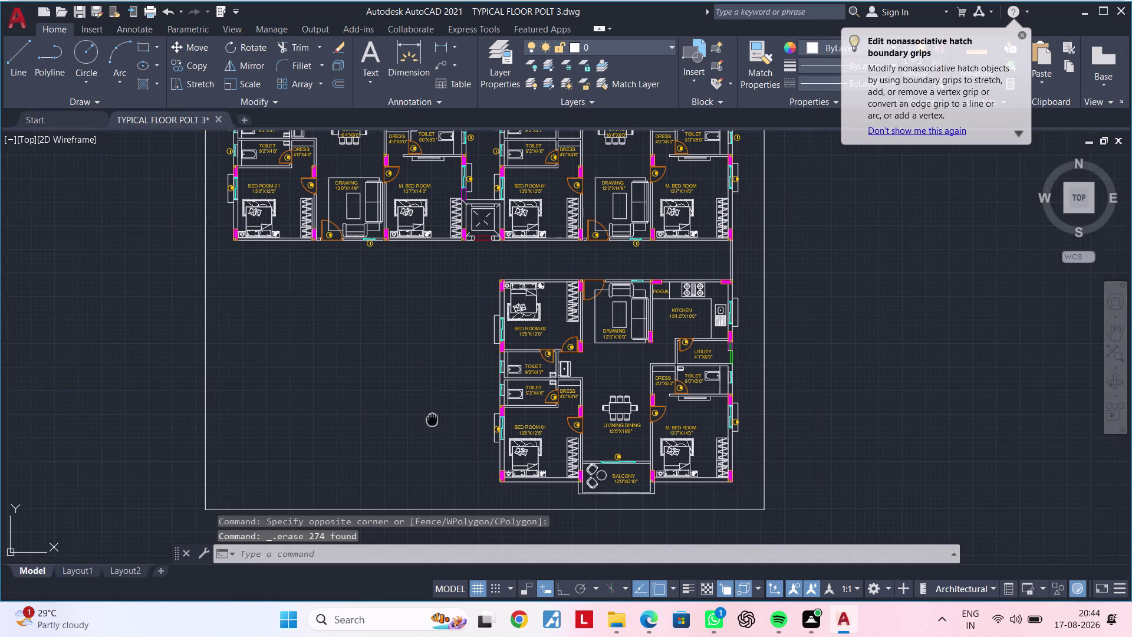
middle_drag(422, 419, 305, 418)
key(Escape)
key(Escape)
key(Escape)
key(Escape)
middle_drag(310, 308, 261, 309)
key(Escape)
click(274, 241)
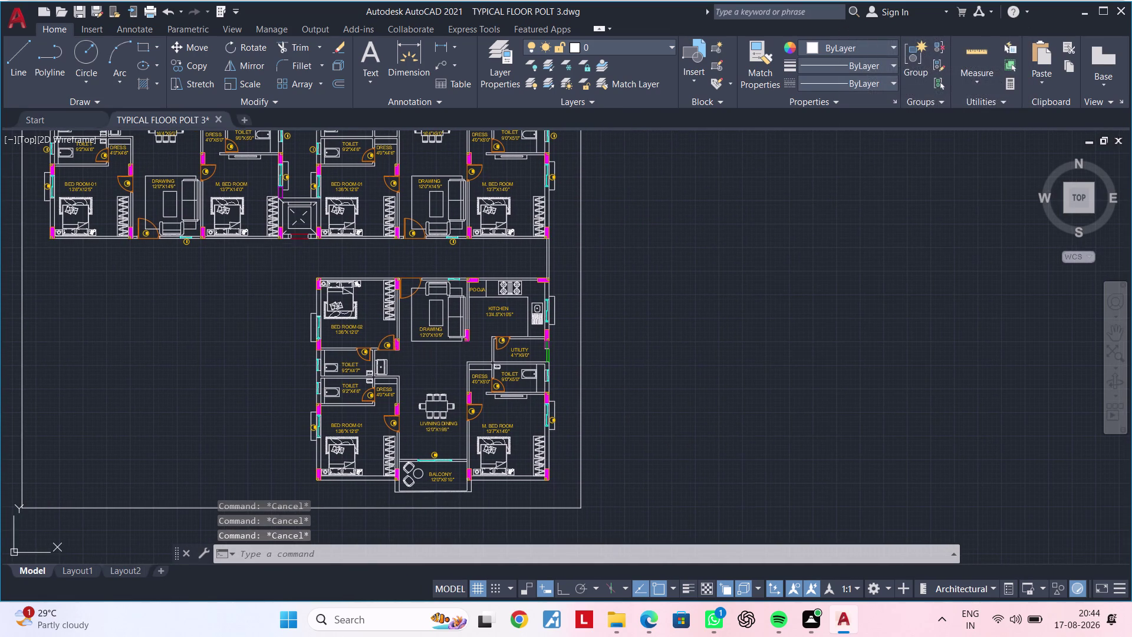
key(Escape)
click(307, 263)
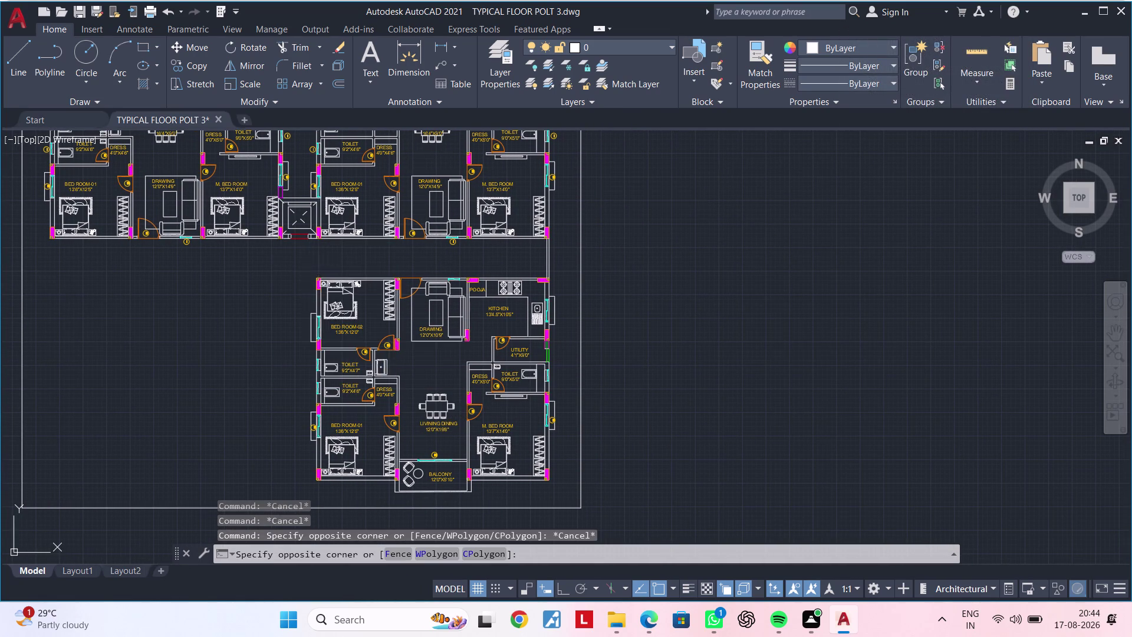
middle_drag(373, 371, 319, 318)
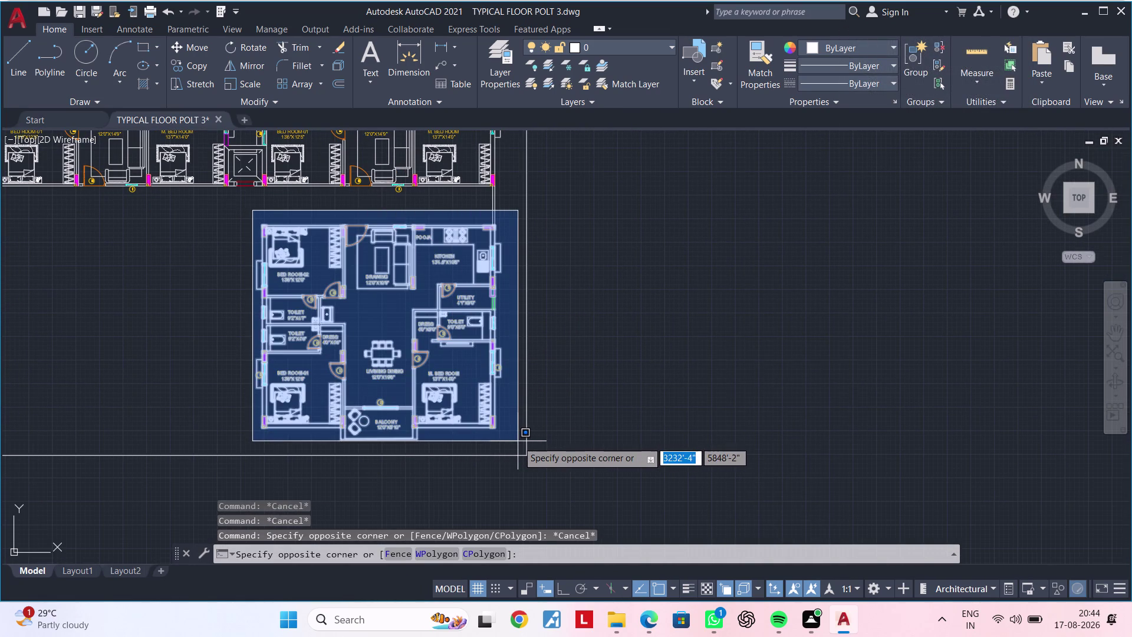
click(518, 441)
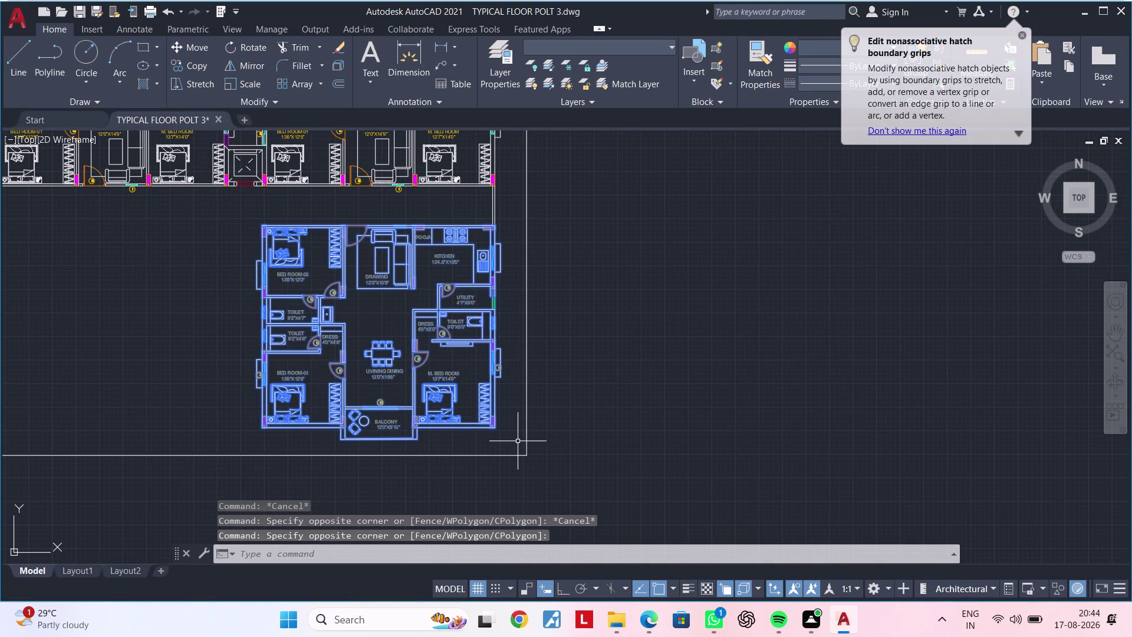
Copy the remaining lower flat from its corner to a spot right of the building.
text(CO)
key(space)
click(487, 429)
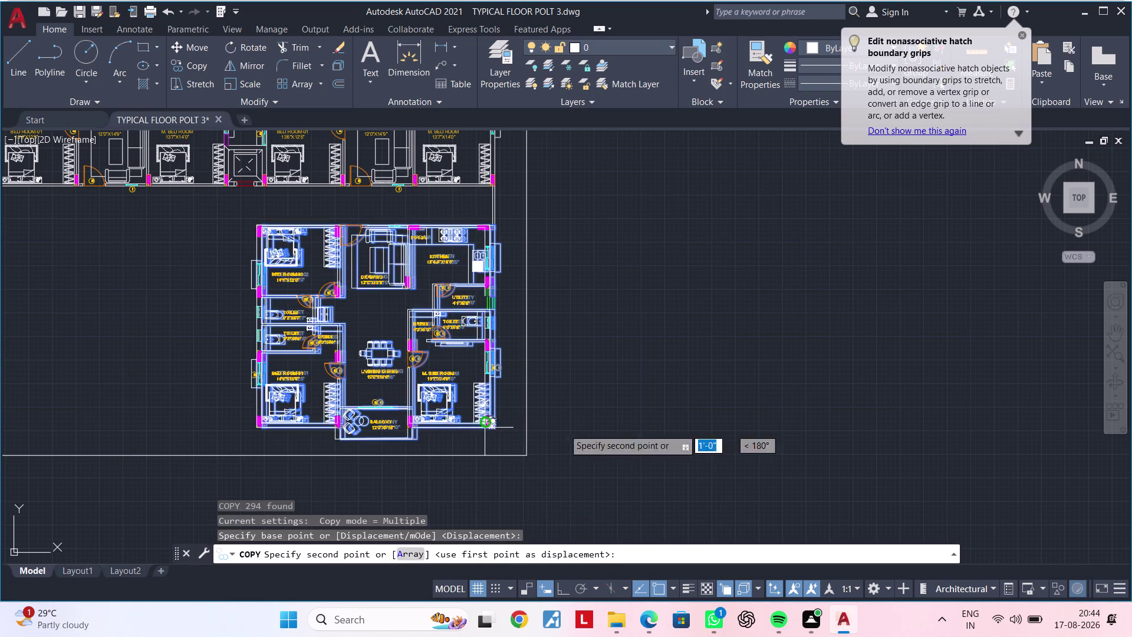
click(902, 422)
key(1)
key(Escape)
key(Escape)
key(Escape)
middle_drag(696, 427, 786, 440)
key(Escape)
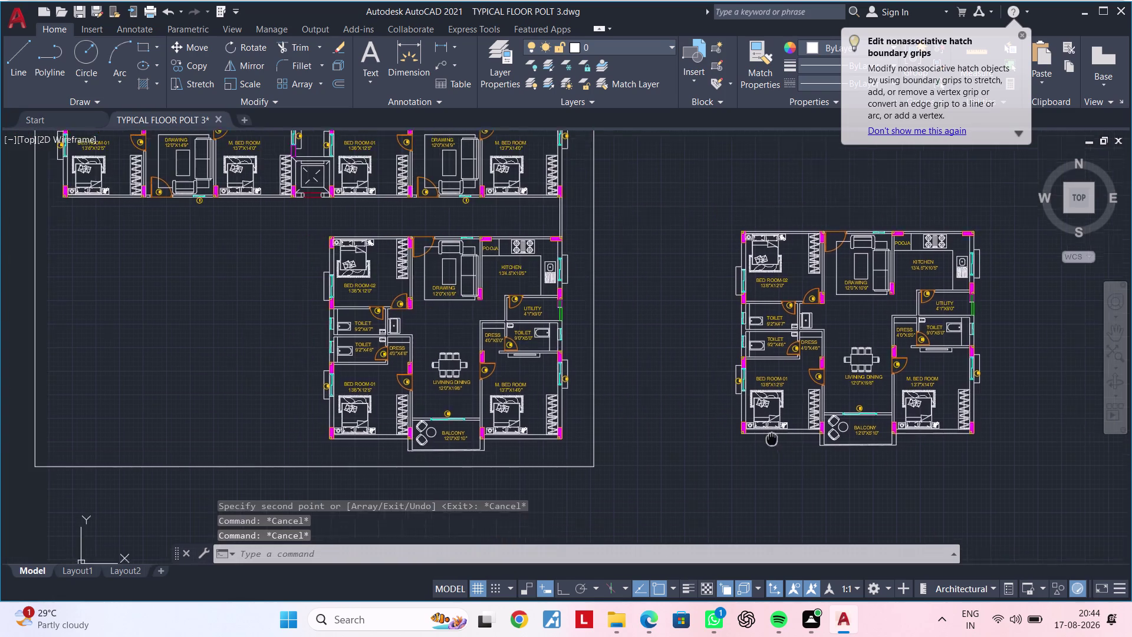
middle_drag(785, 441, 809, 442)
key(Escape)
middle_drag(725, 406, 825, 454)
key(Escape)
key(Escape)
key(Escape)
key(Escape)
middle_drag(426, 315, 477, 306)
key(Escape)
key(Escape)
text(XL)
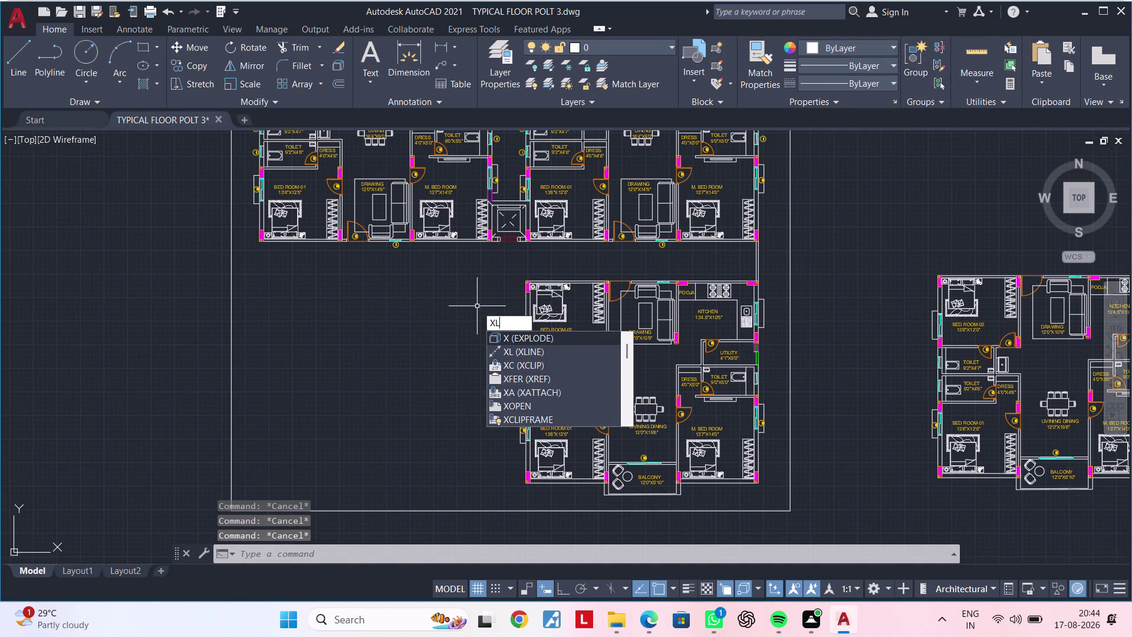
Begin a vertical construction line (XL, V) aimed at the wall beside the lift core.
key(space)
text(V)
key(space)
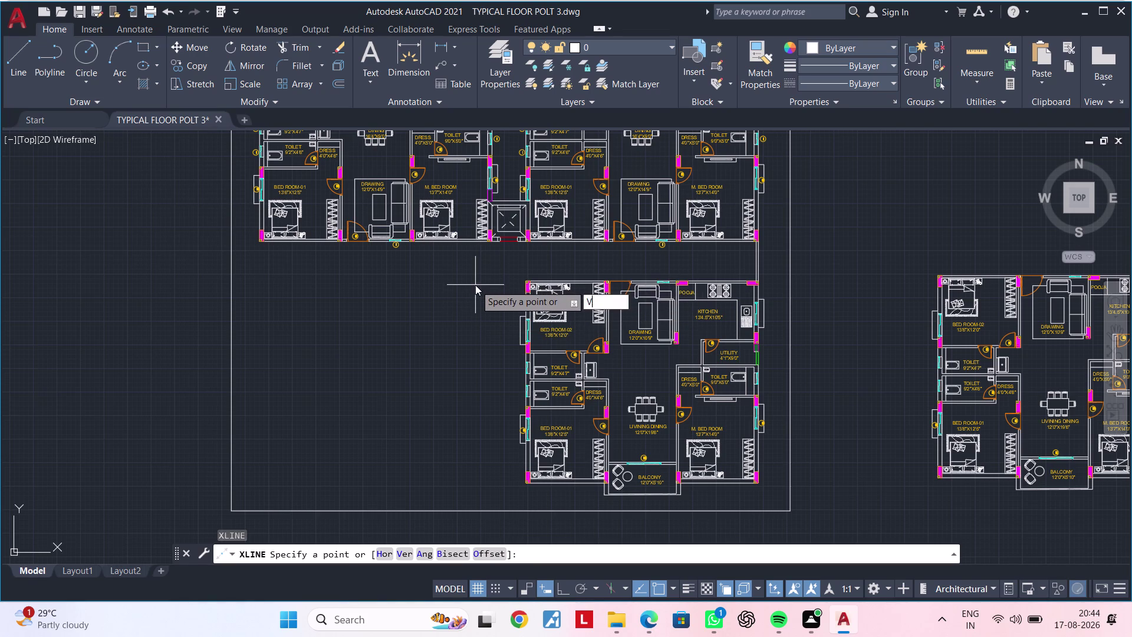
scroll(up, 3)
middle_drag(484, 264, 452, 392)
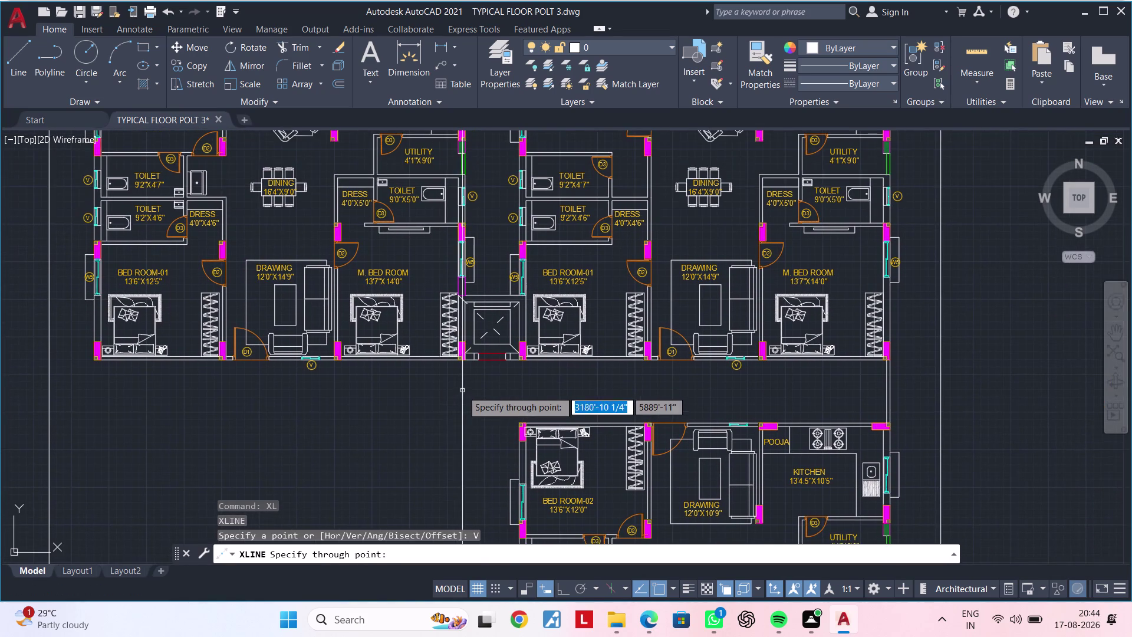
scroll(up, 3)
scroll(up, 3)
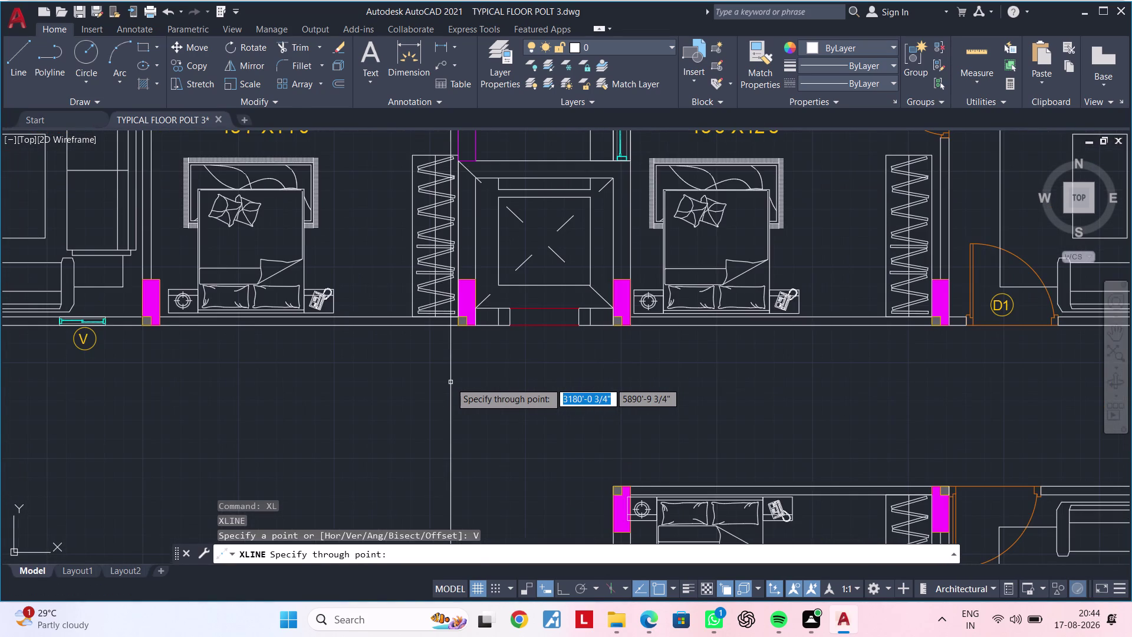